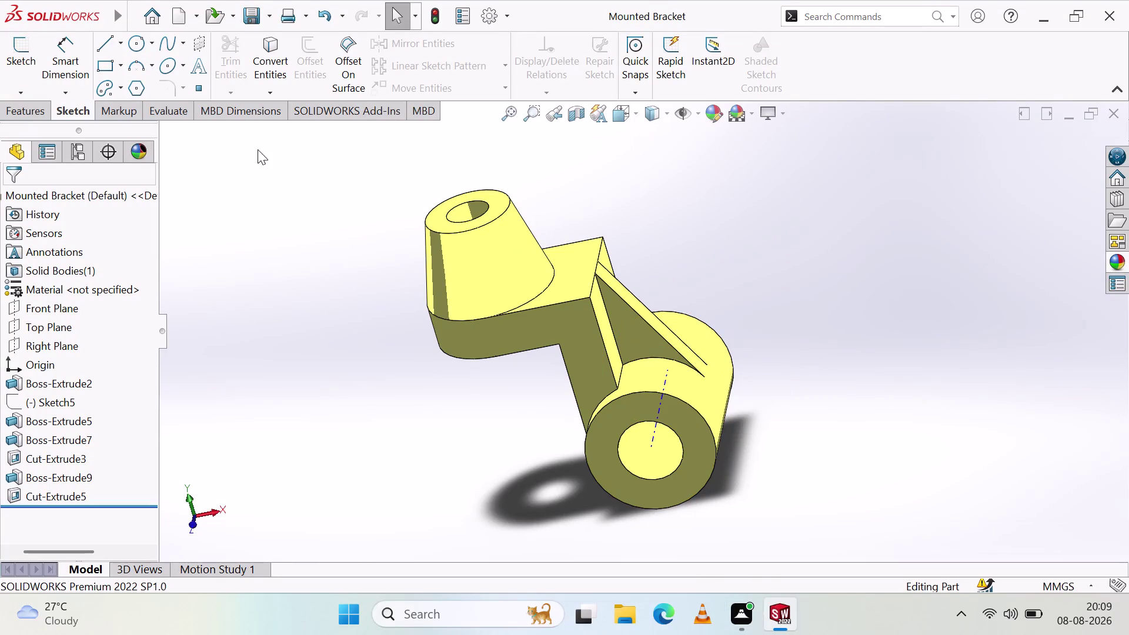
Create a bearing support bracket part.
Create a new blank part and orient the view to Front.
click(157, 9)
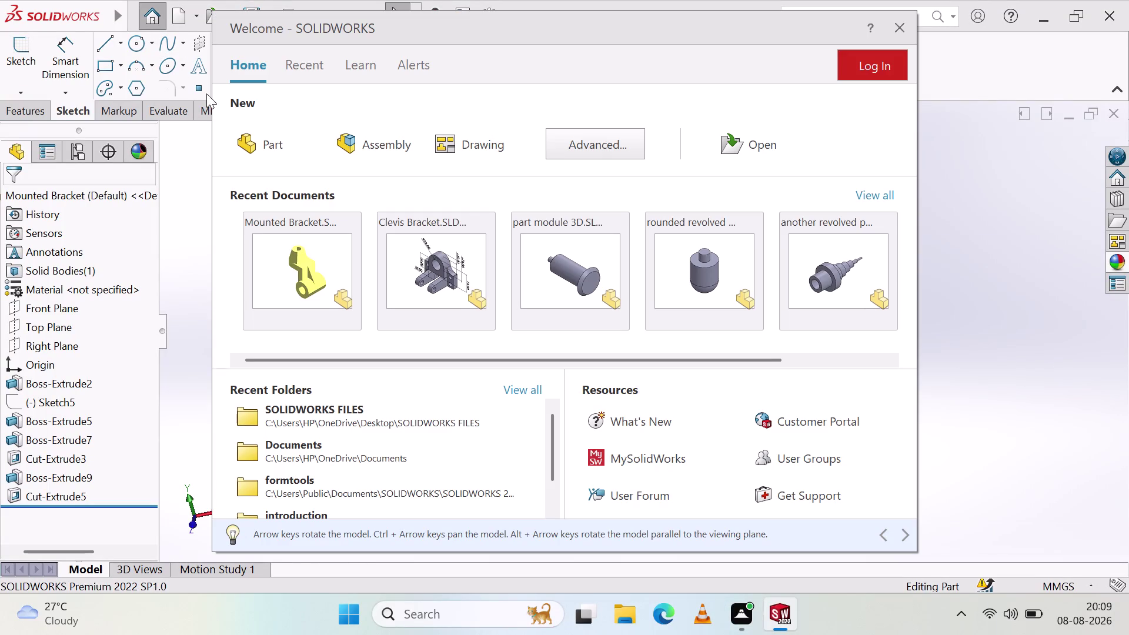
click(252, 146)
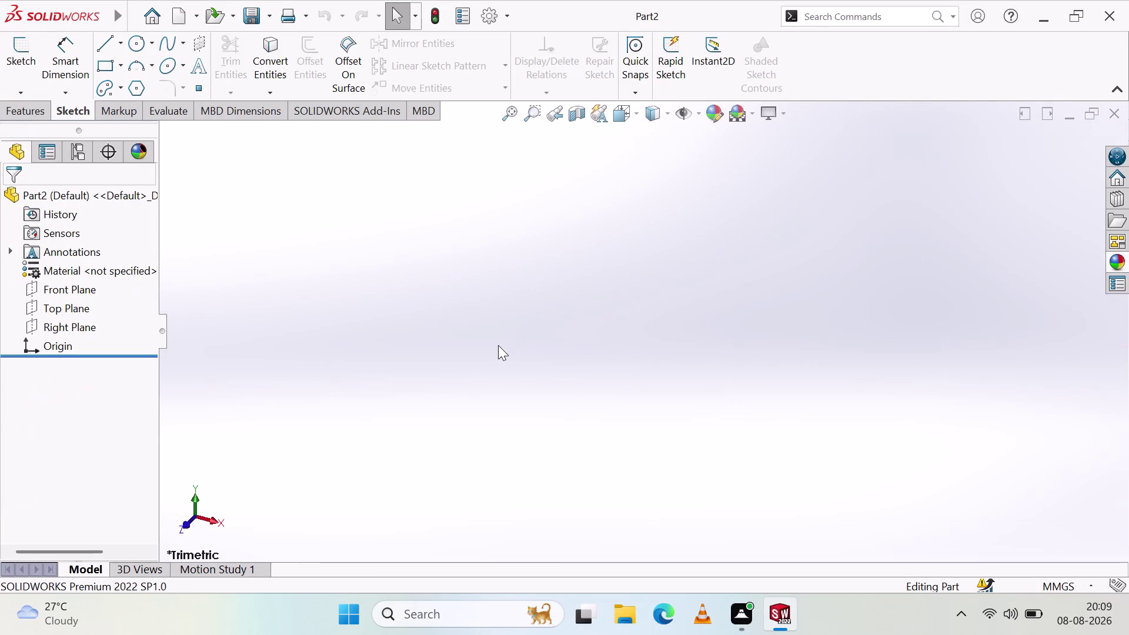
click(218, 521)
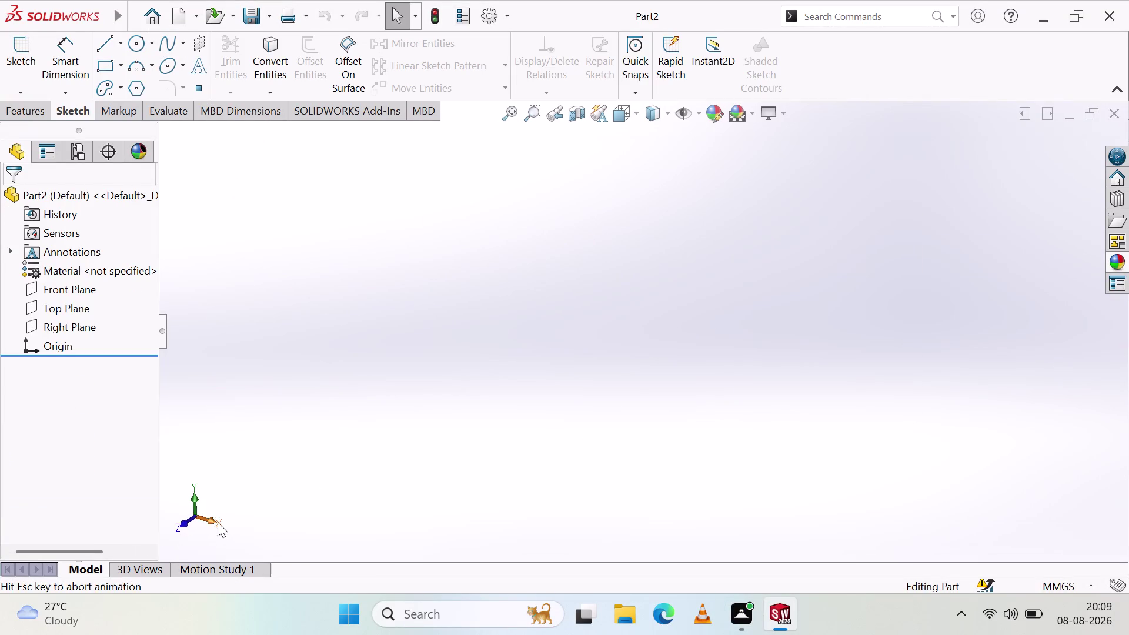
click(175, 513)
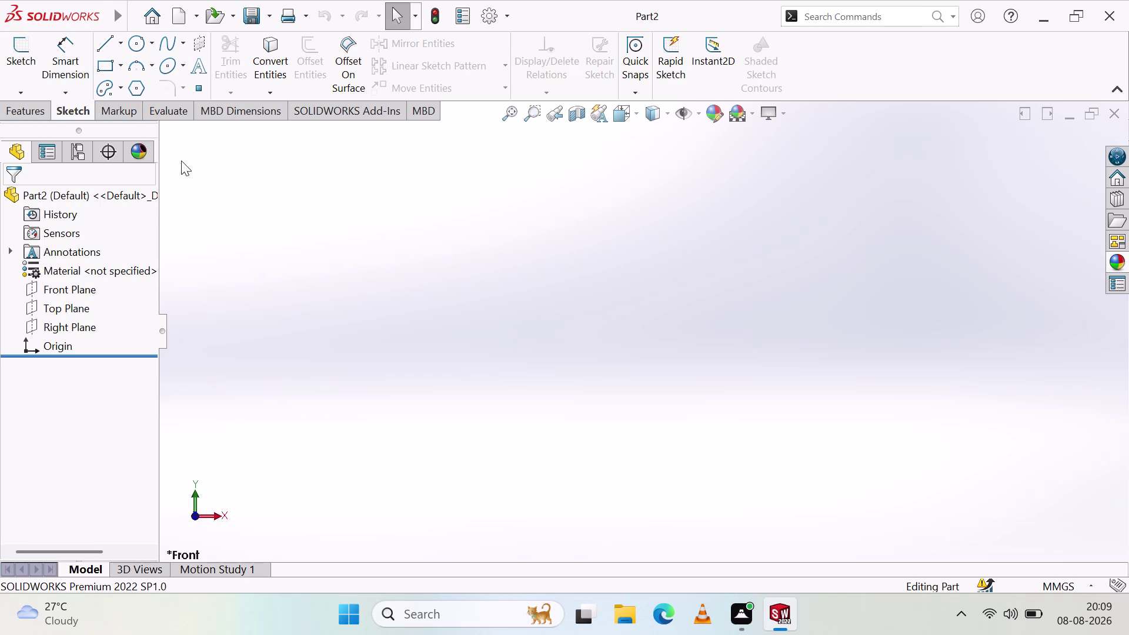
Select the Front Plane and start a sketch on it.
click(80, 288)
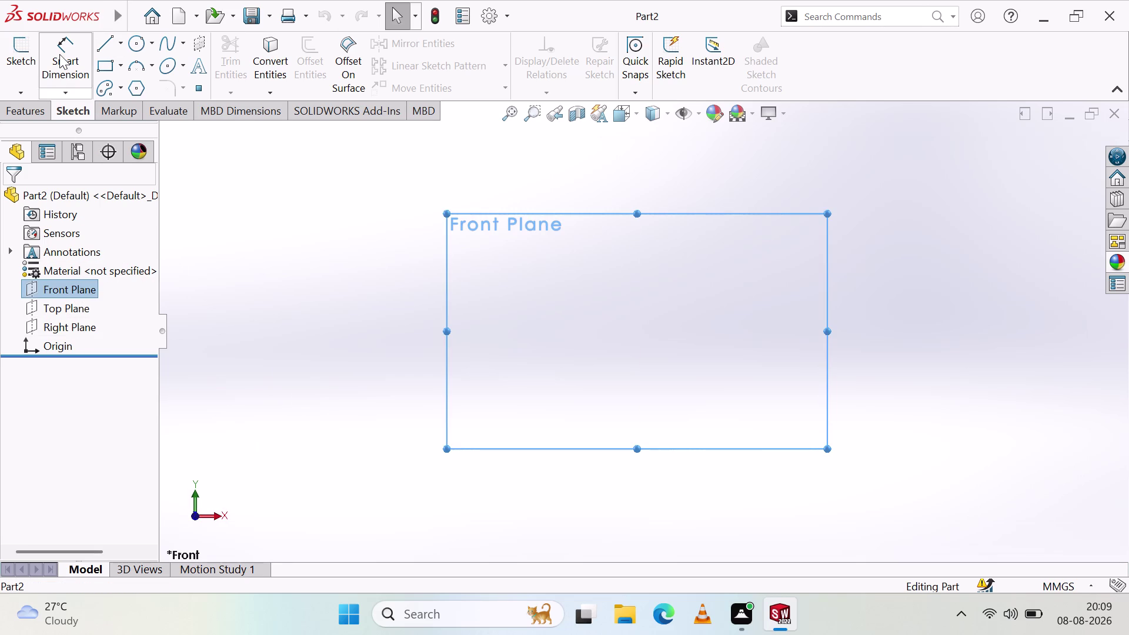
click(376, 282)
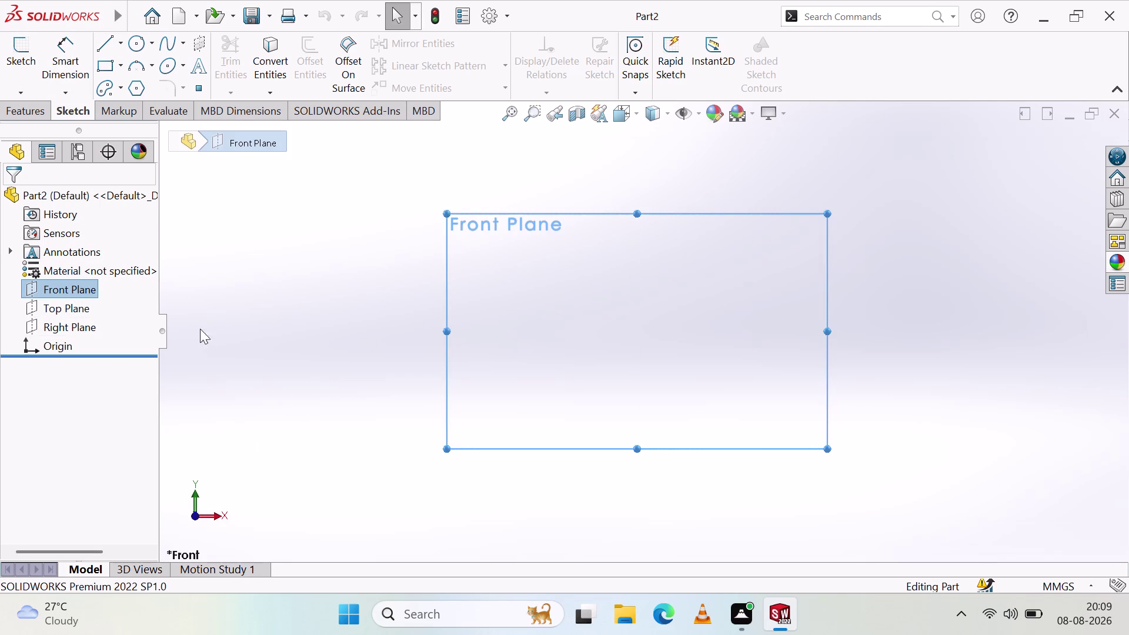
click(59, 284)
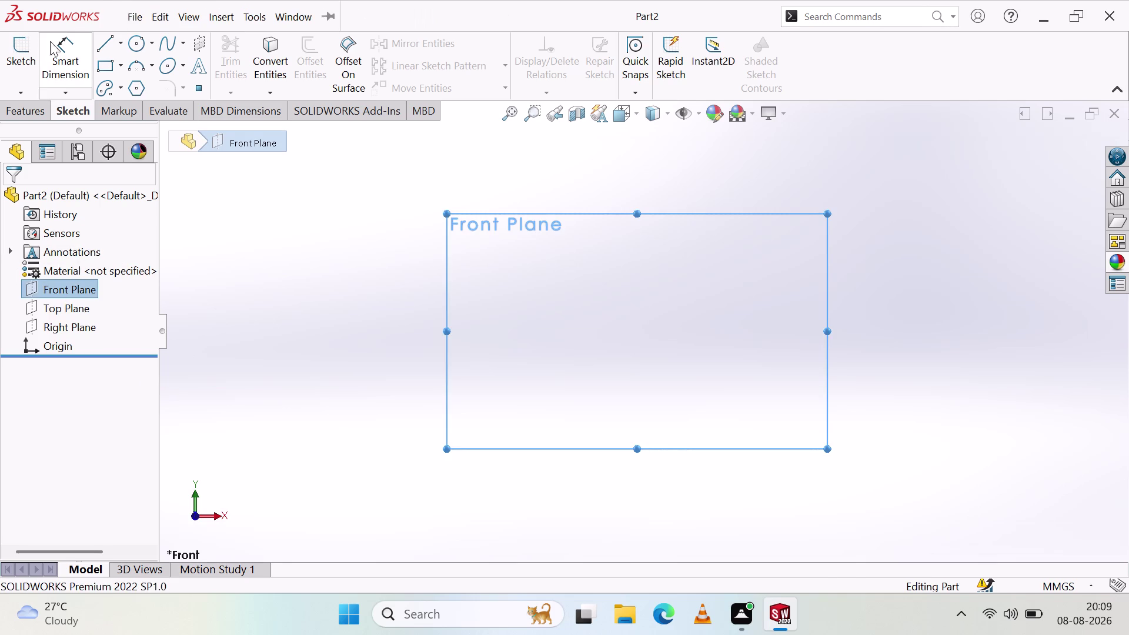
click(26, 57)
Draw a vertical construction centerline through the origin.
drag(122, 40, 131, 56)
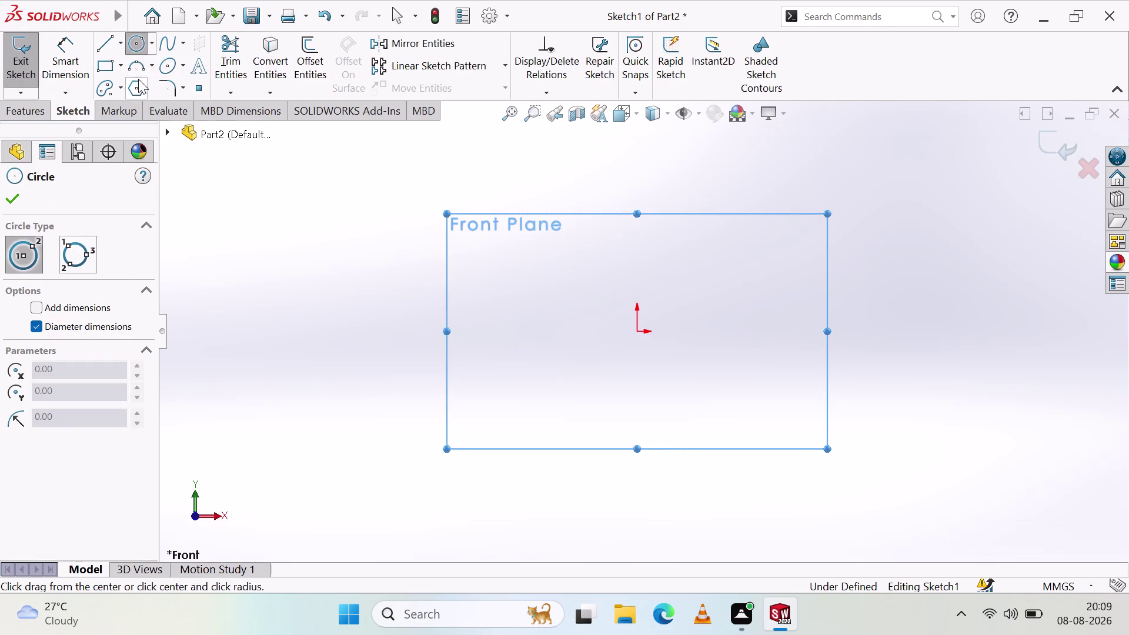
click(121, 47)
click(140, 88)
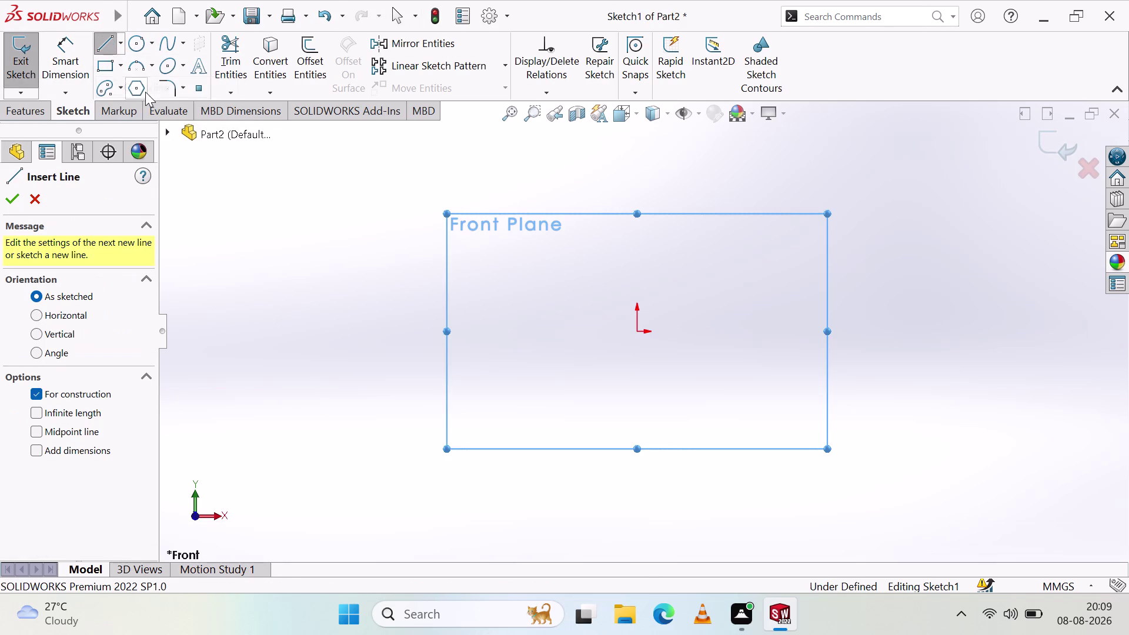
click(637, 128)
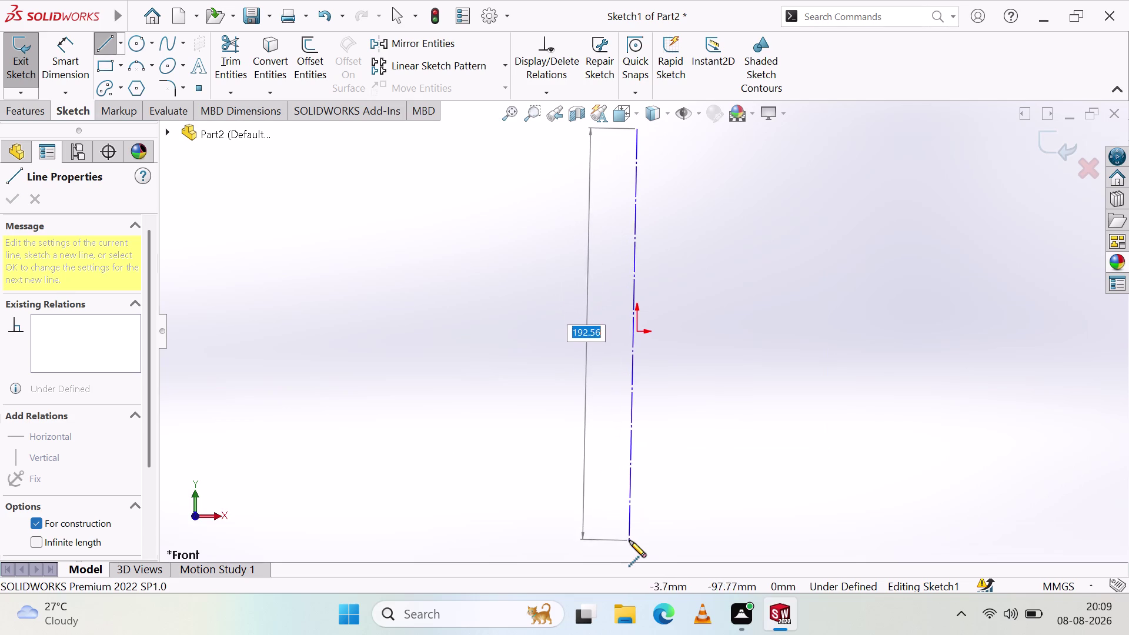
click(636, 544)
key(Escape)
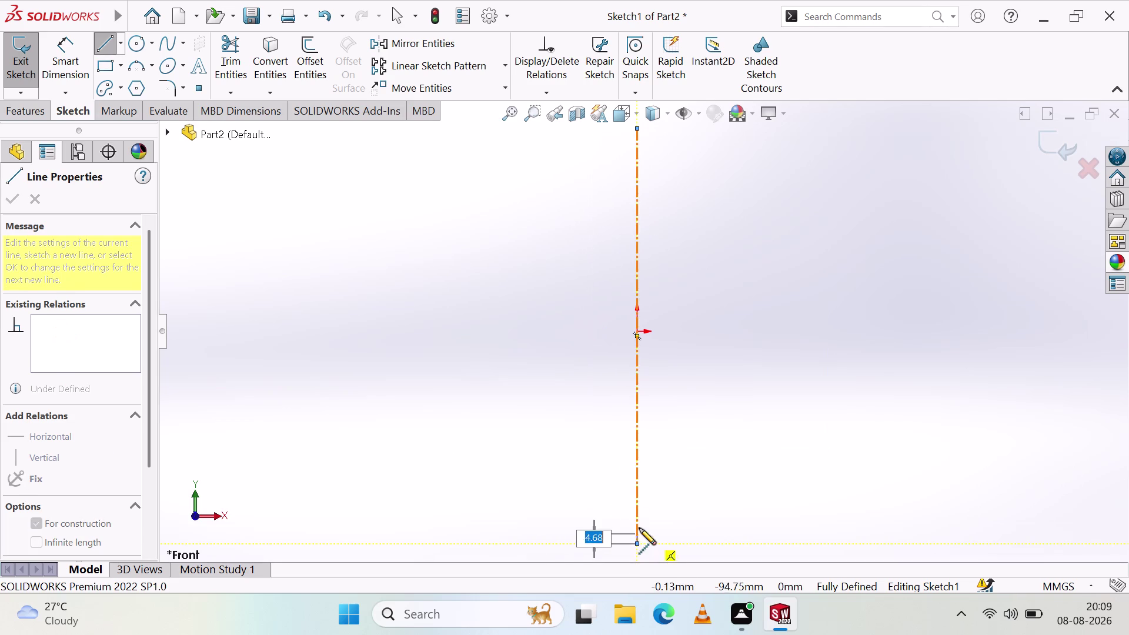
key(Escape)
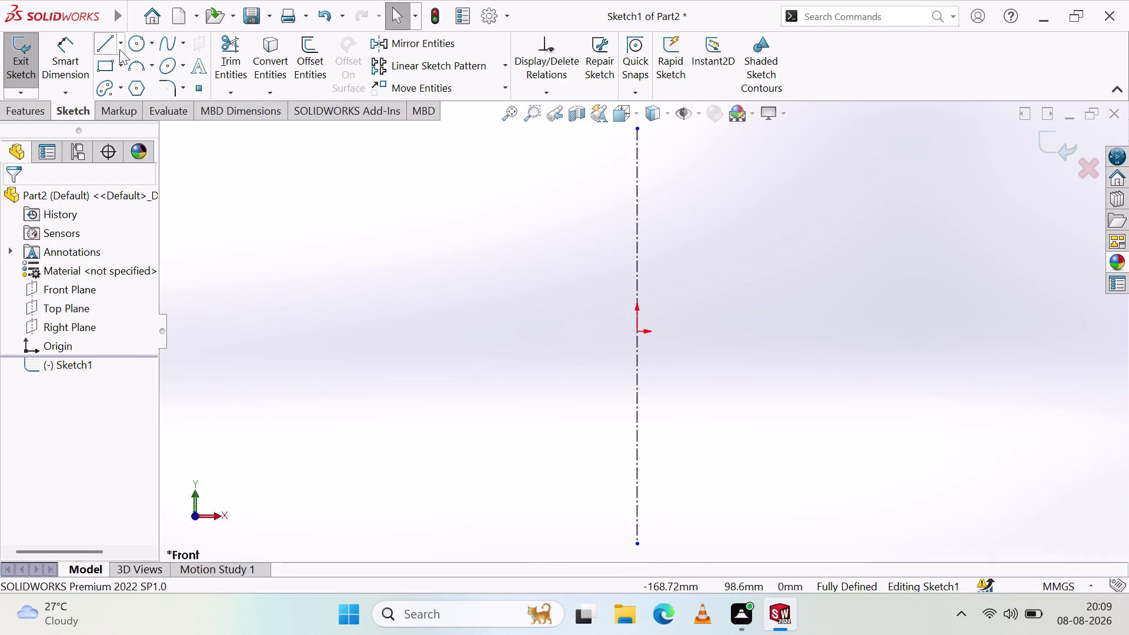
Draw a horizontal construction centerline through the origin.
click(120, 49)
click(136, 87)
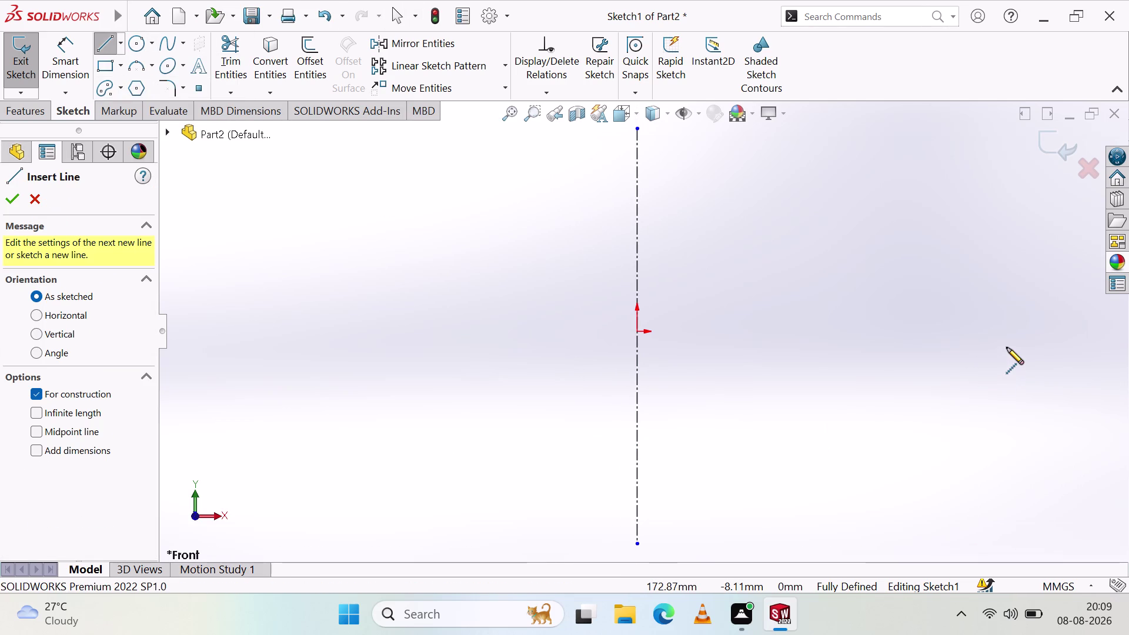
click(1012, 330)
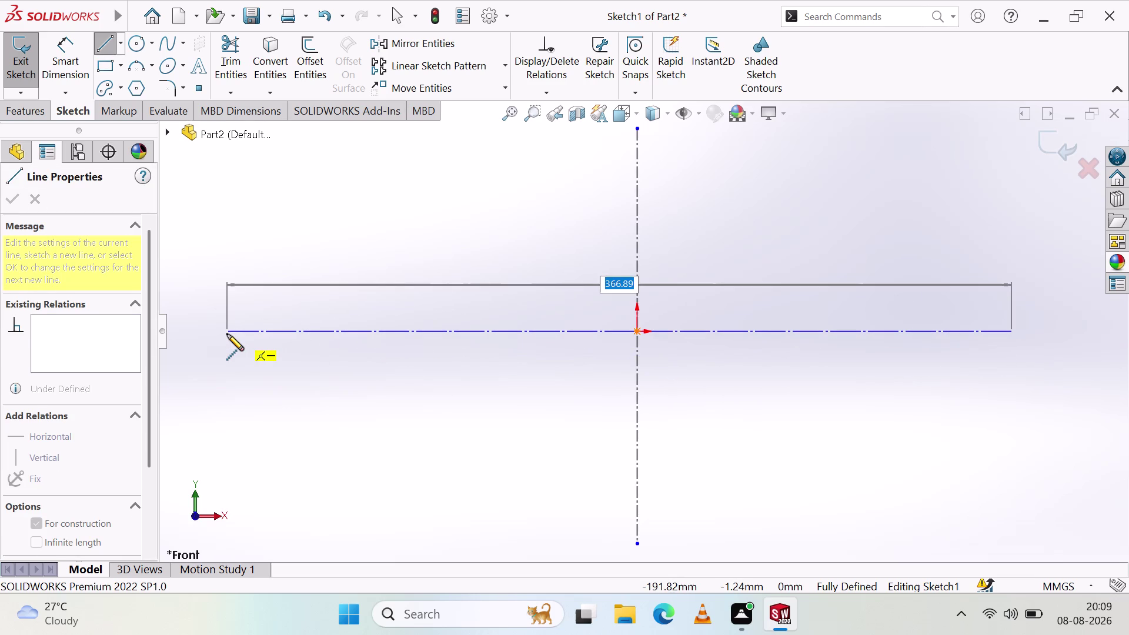
click(227, 334)
key(Escape)
key(Escape)
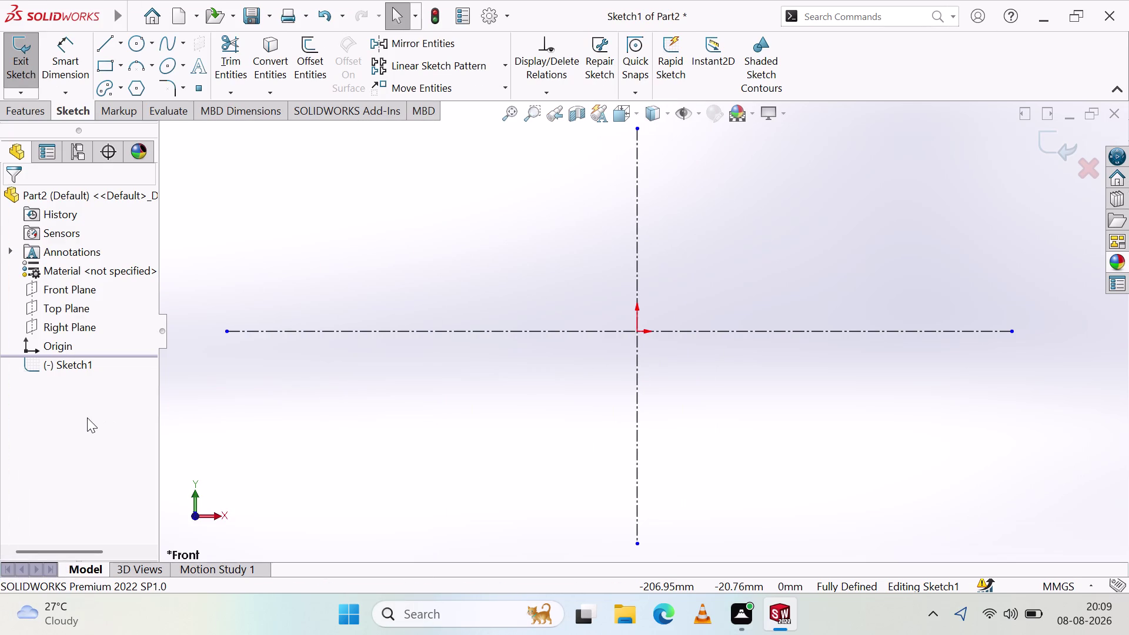
Zoom in and out to inspect the crossing centerlines.
scroll(up, 3)
scroll(up, 3)
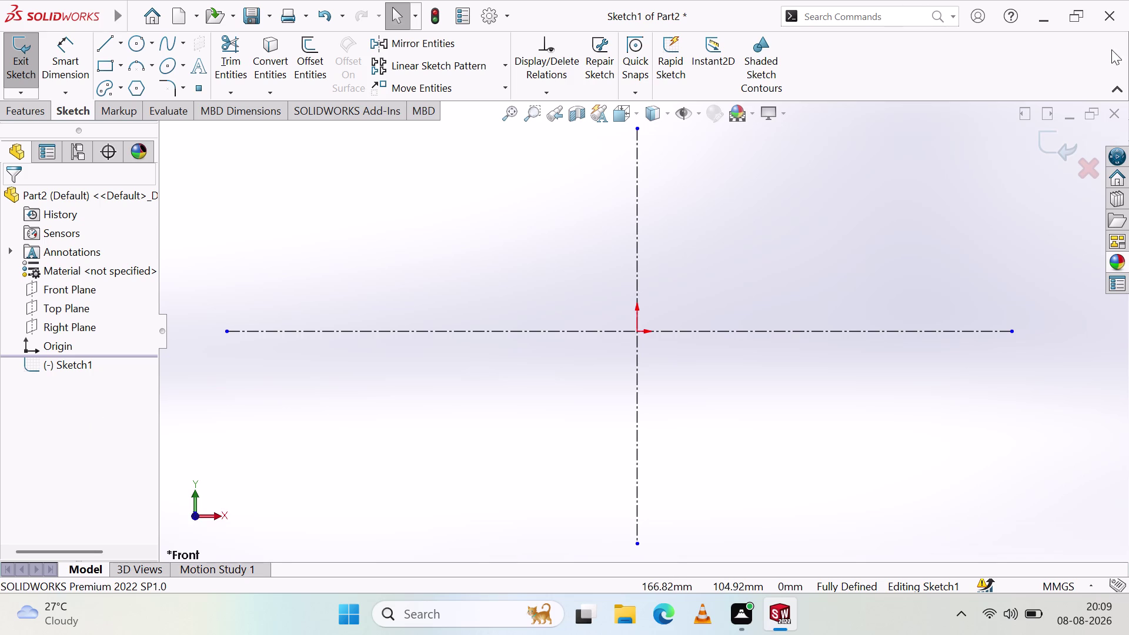
scroll(down, 3)
scroll(up, 3)
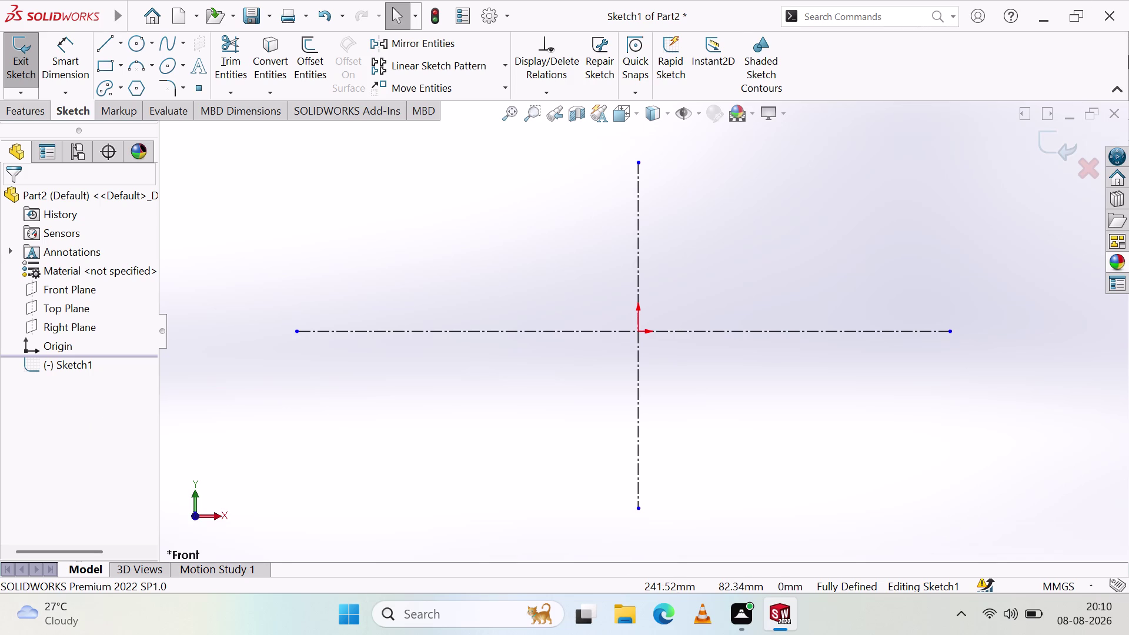
scroll(down, 3)
scroll(up, 3)
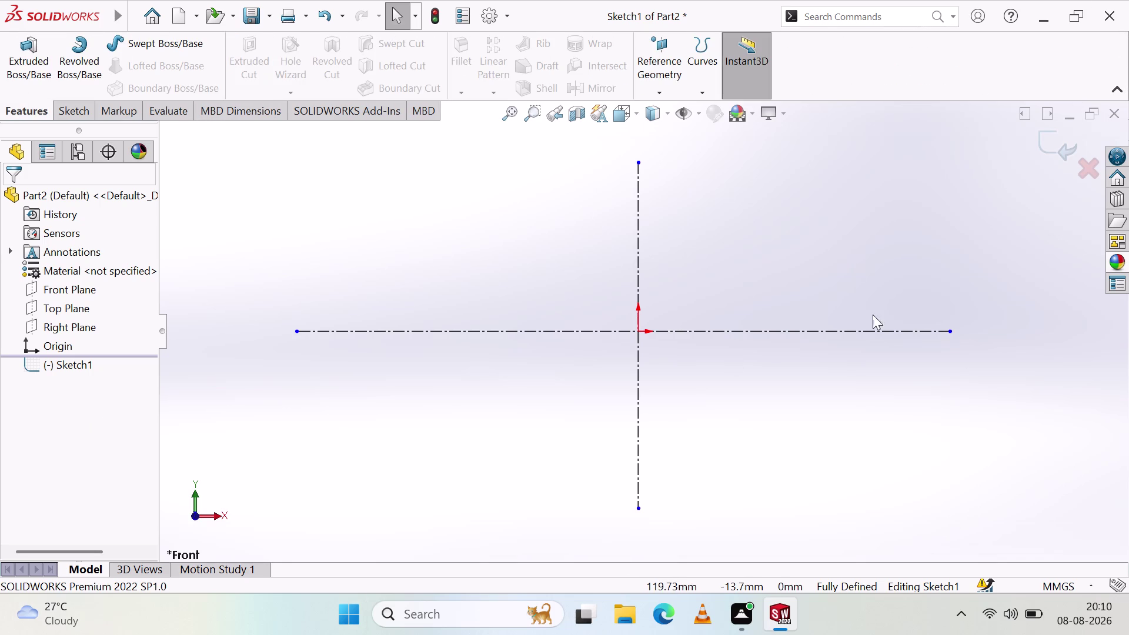
scroll(down, 3)
scroll(up, 3)
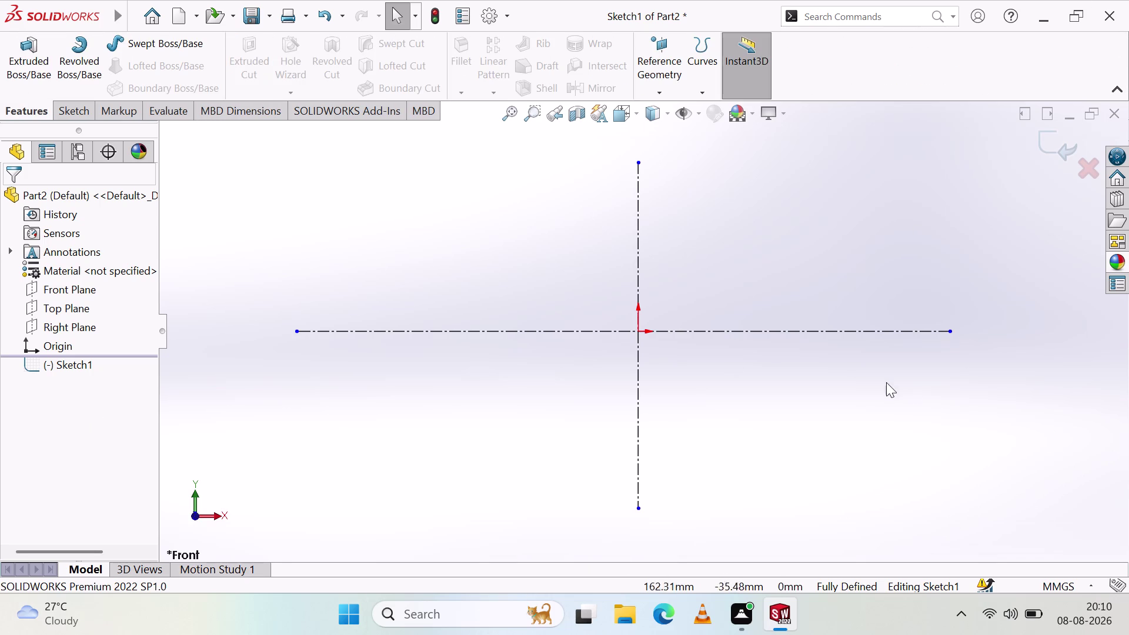
scroll(up, 3)
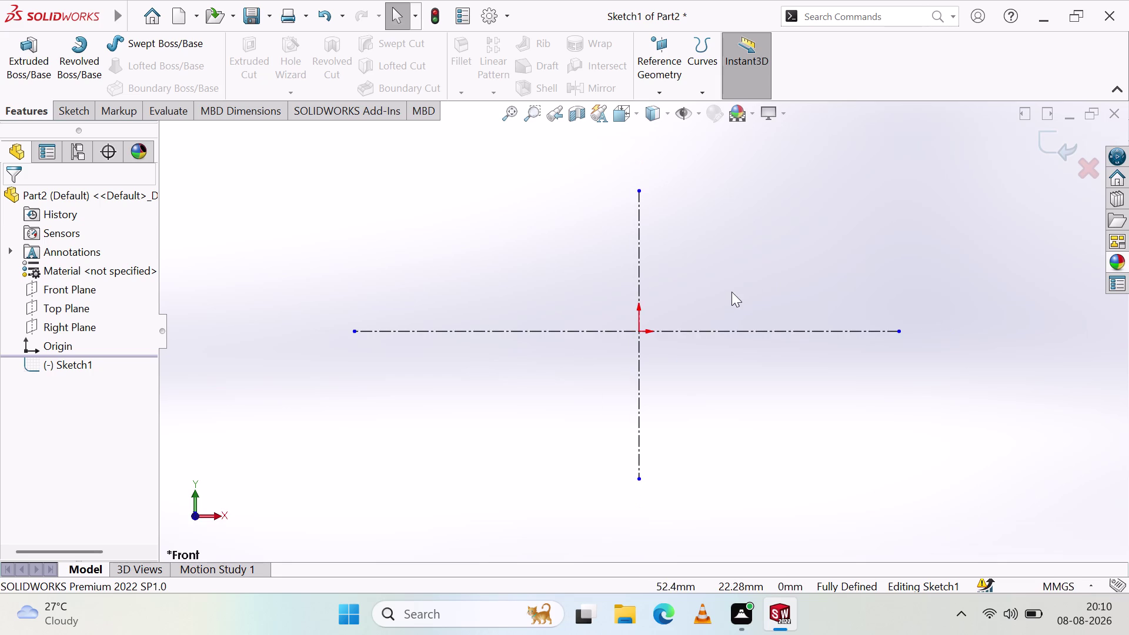
scroll(down, 3)
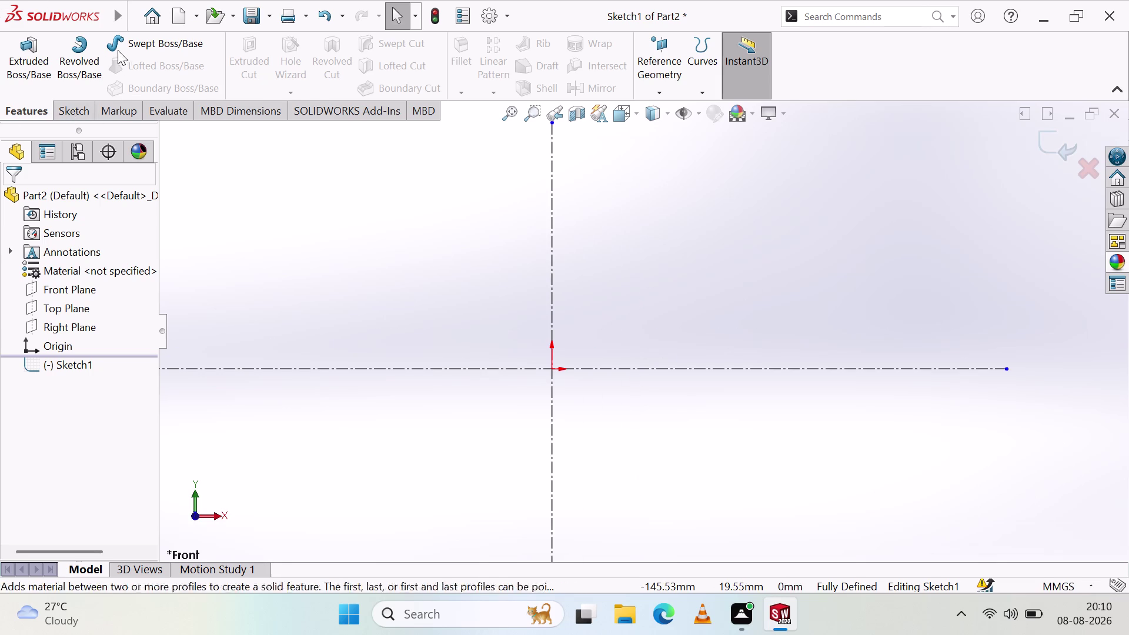
click(77, 110)
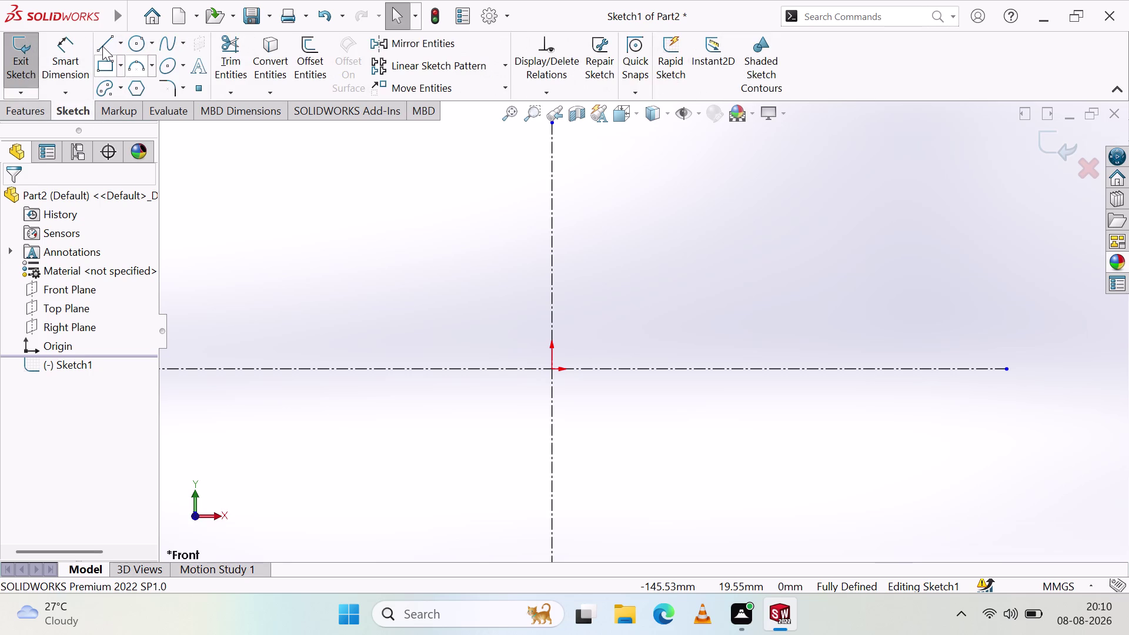
Sketch a base line below the origin, cap it with an arc through the origin, start Boss-Extrude.
click(102, 46)
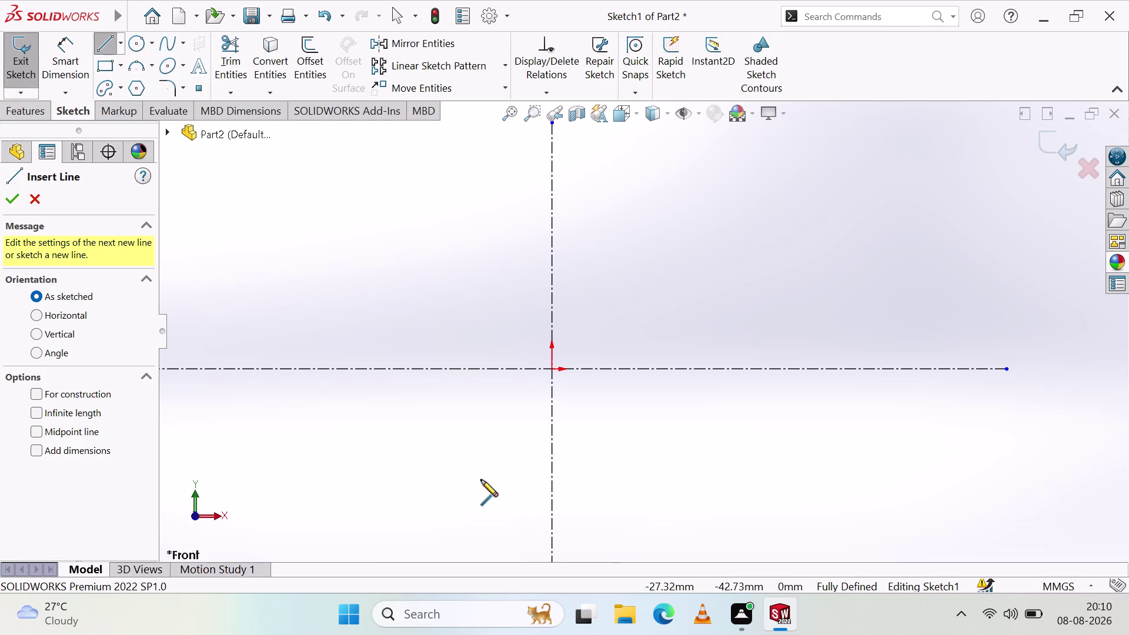
click(465, 467)
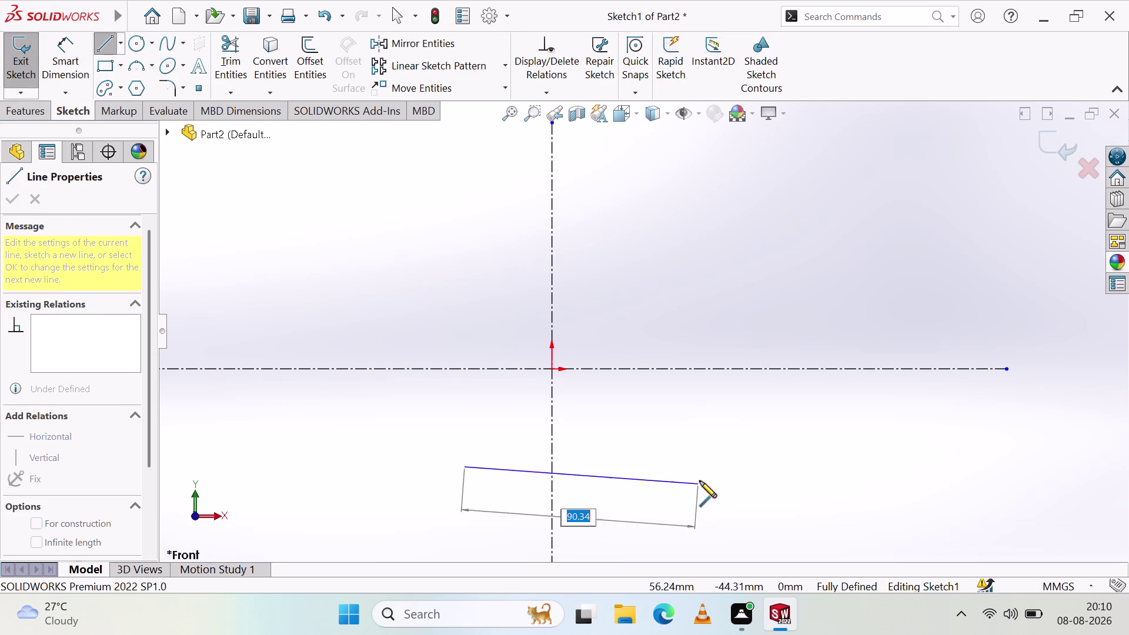
click(672, 472)
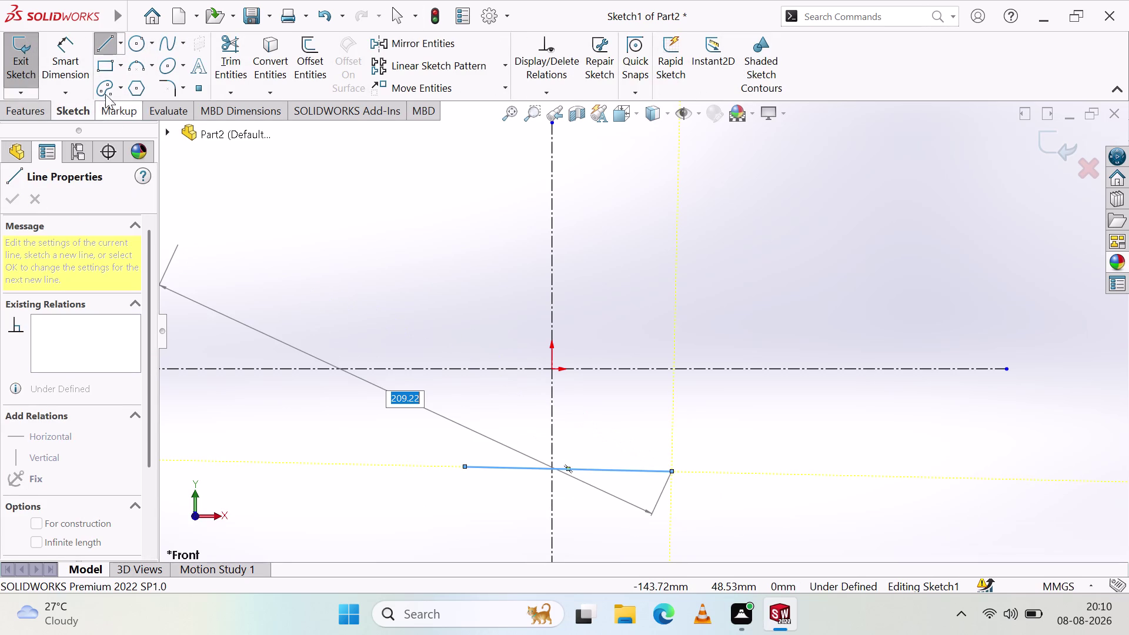
click(136, 68)
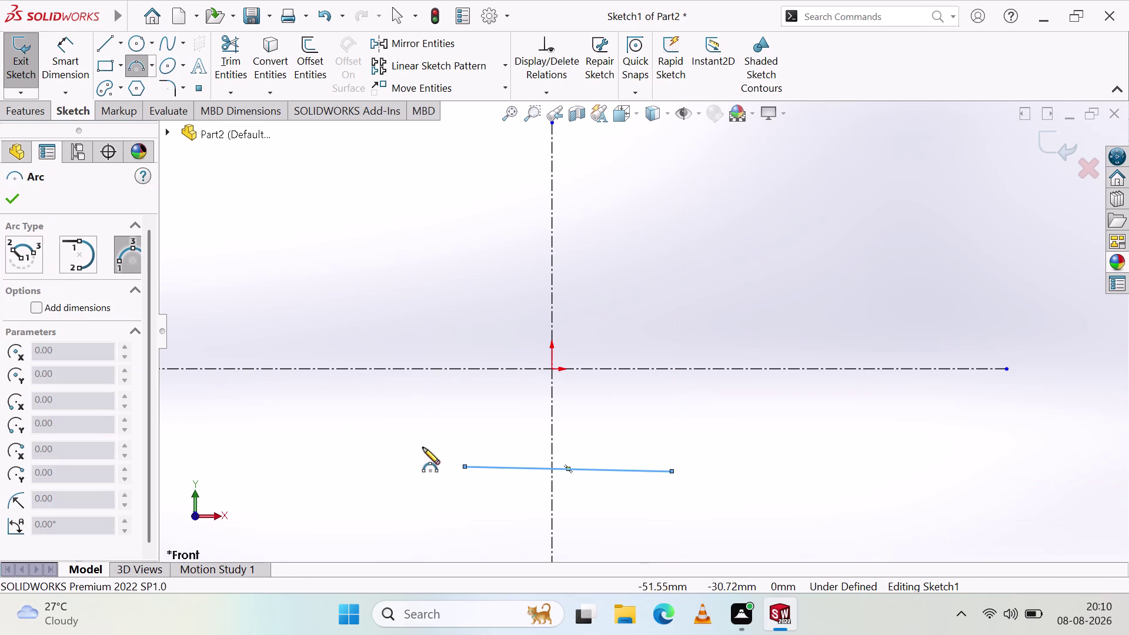
click(466, 464)
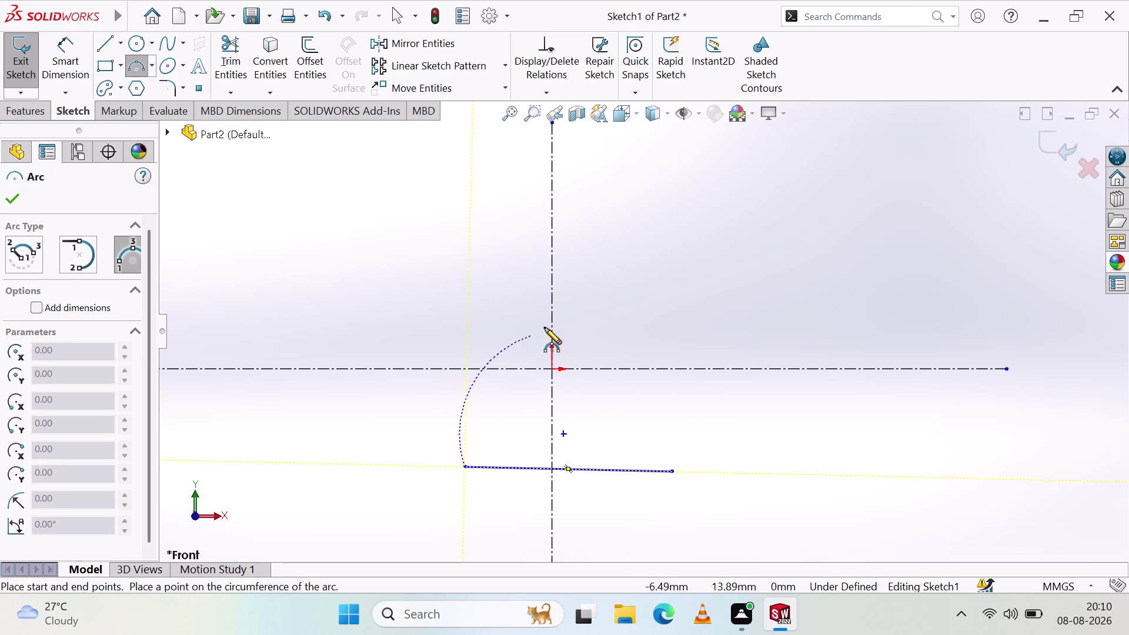
click(676, 471)
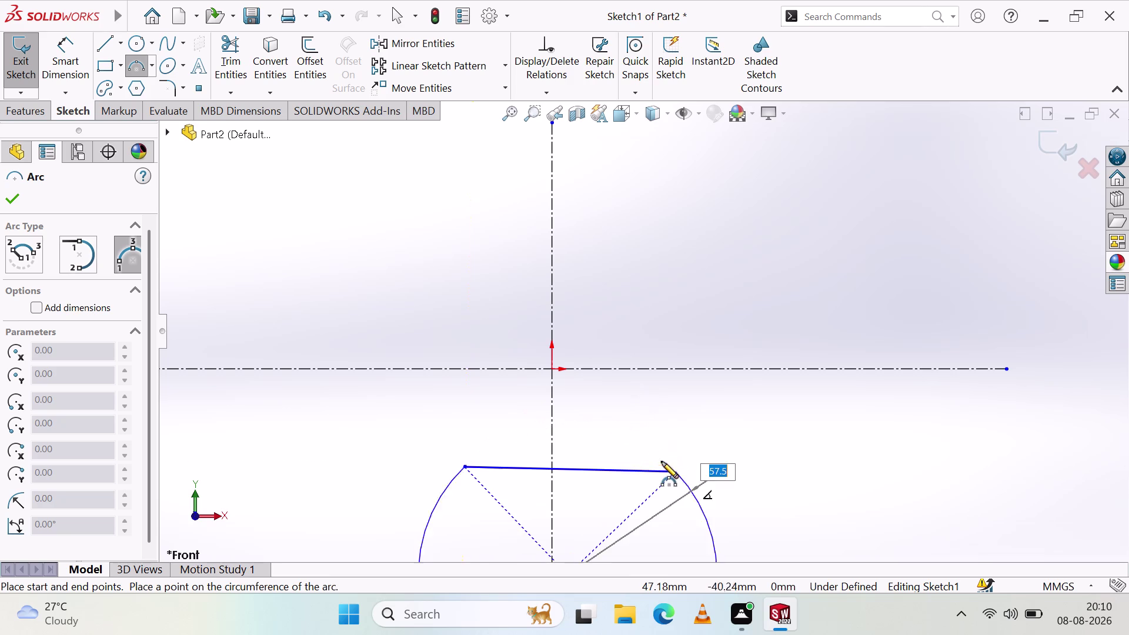
click(549, 364)
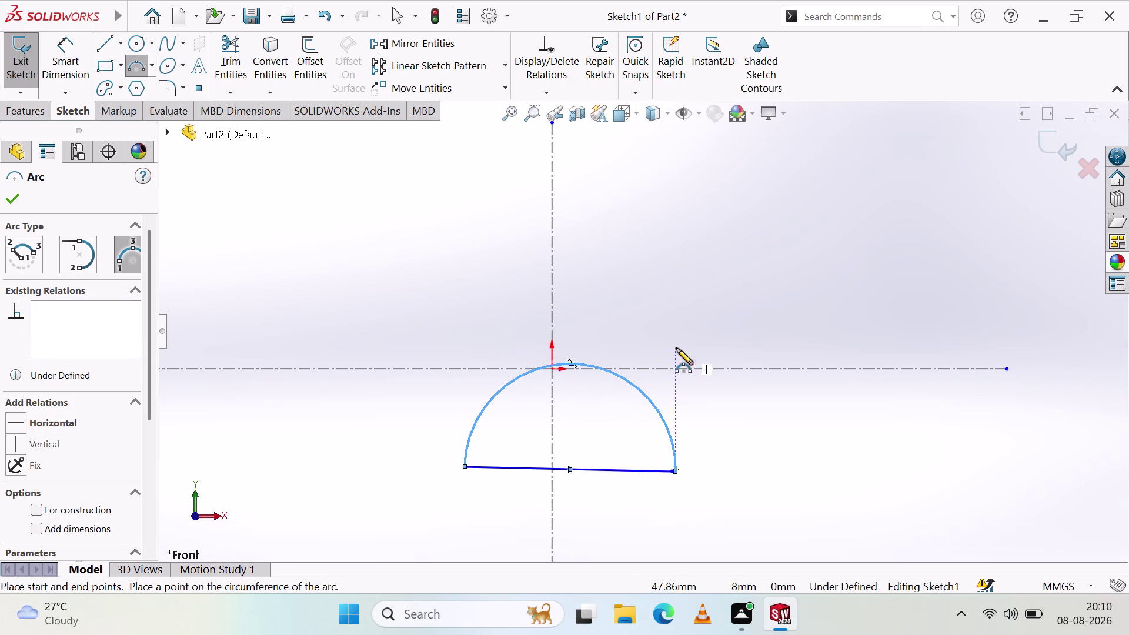
click(36, 116)
click(23, 67)
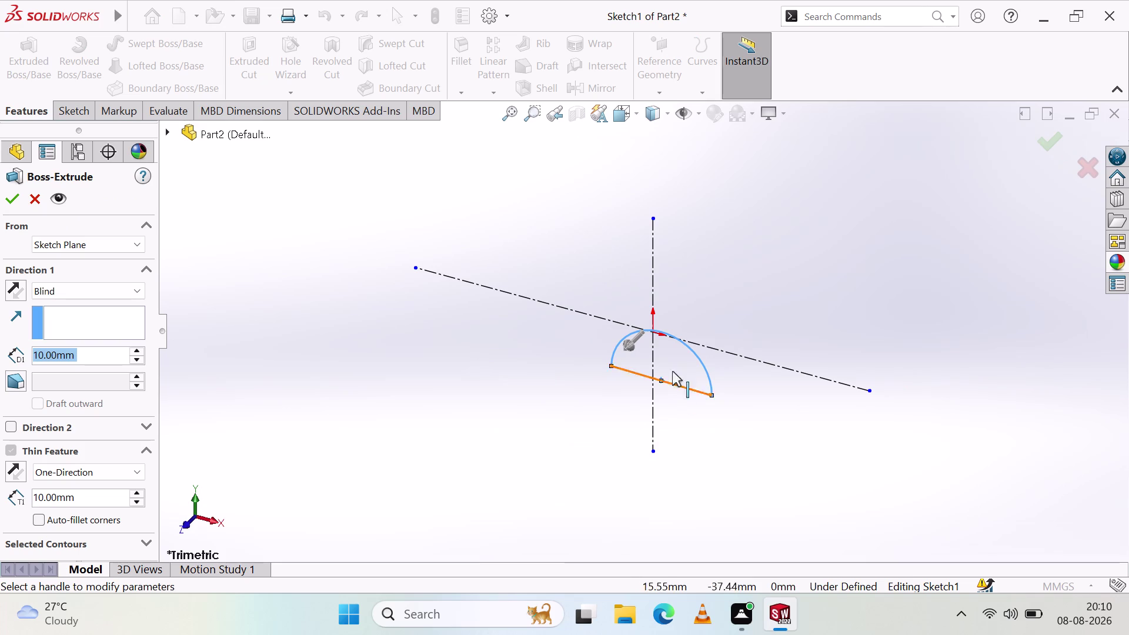
Keep the Boss-Extrude start condition at Sketch Plane.
click(698, 356)
click(704, 366)
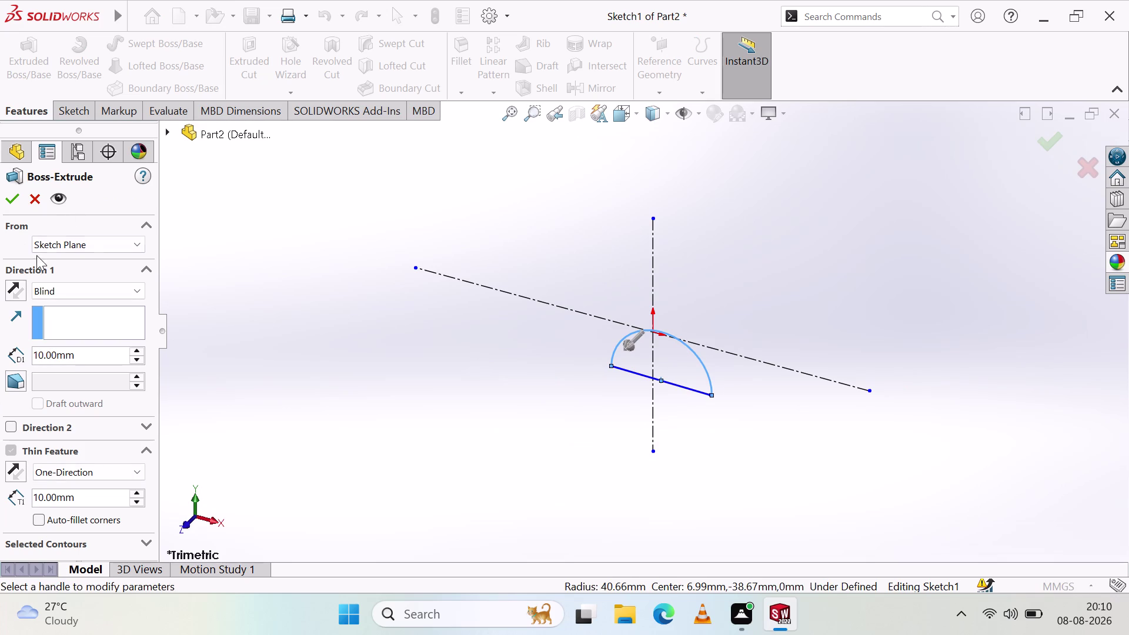
click(89, 251)
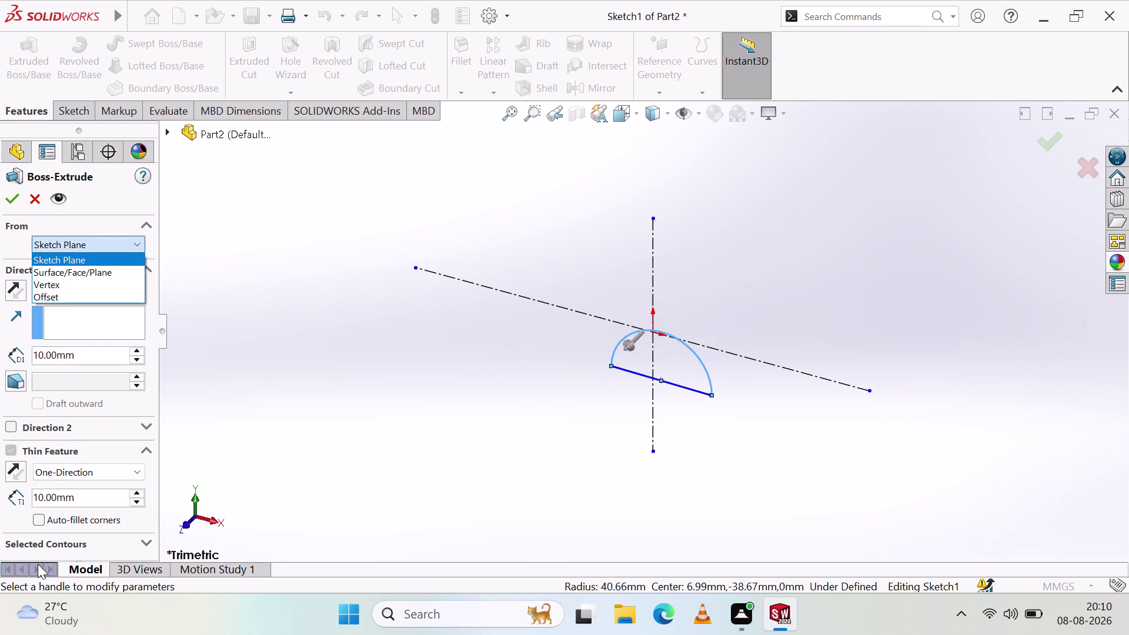
click(91, 314)
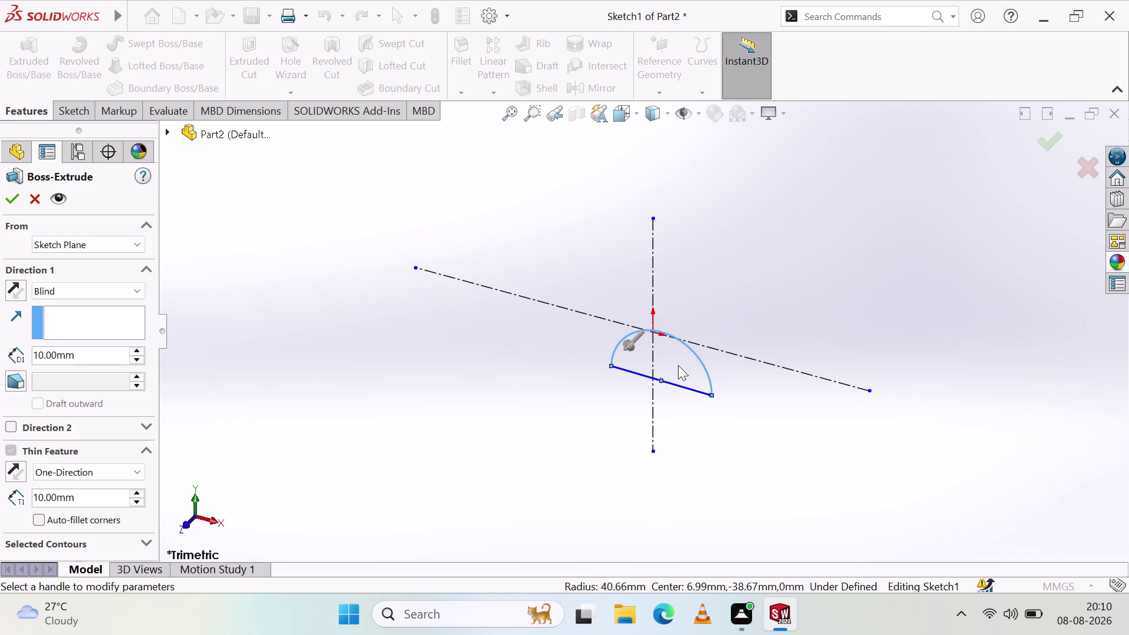
Cancel the extrusion and select the arc and base line in Sketch1.
click(654, 362)
click(672, 356)
click(703, 361)
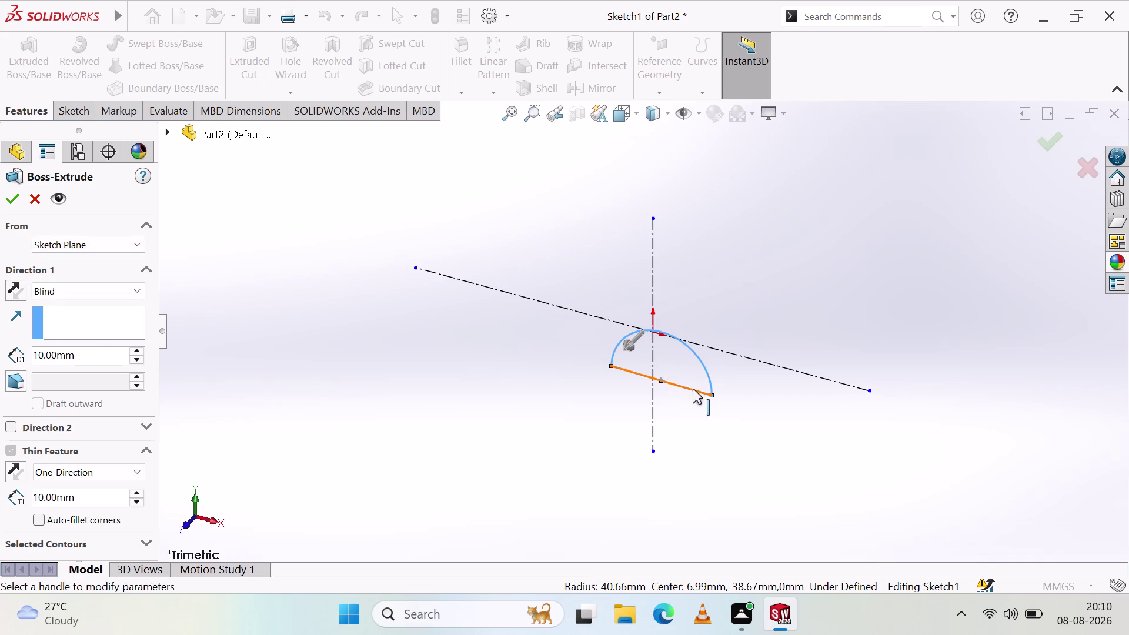
click(693, 387)
click(30, 199)
right_click(765, 417)
click(547, 413)
drag(610, 258, 741, 469)
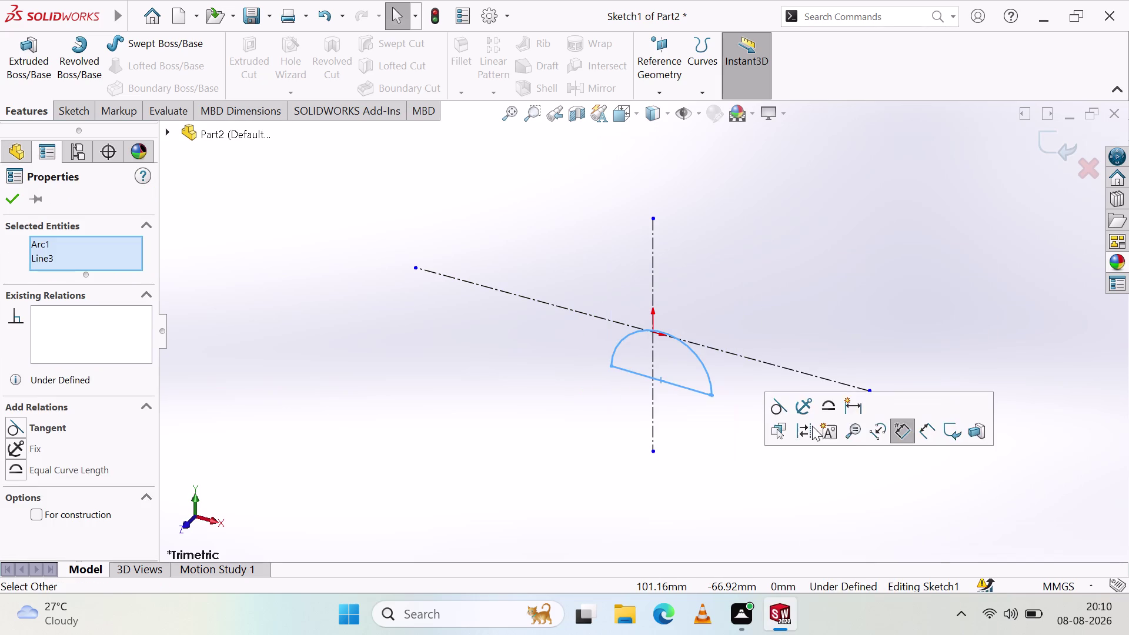
Delete the arc and base line, then exit Sketch1.
right_click(709, 471)
click(769, 554)
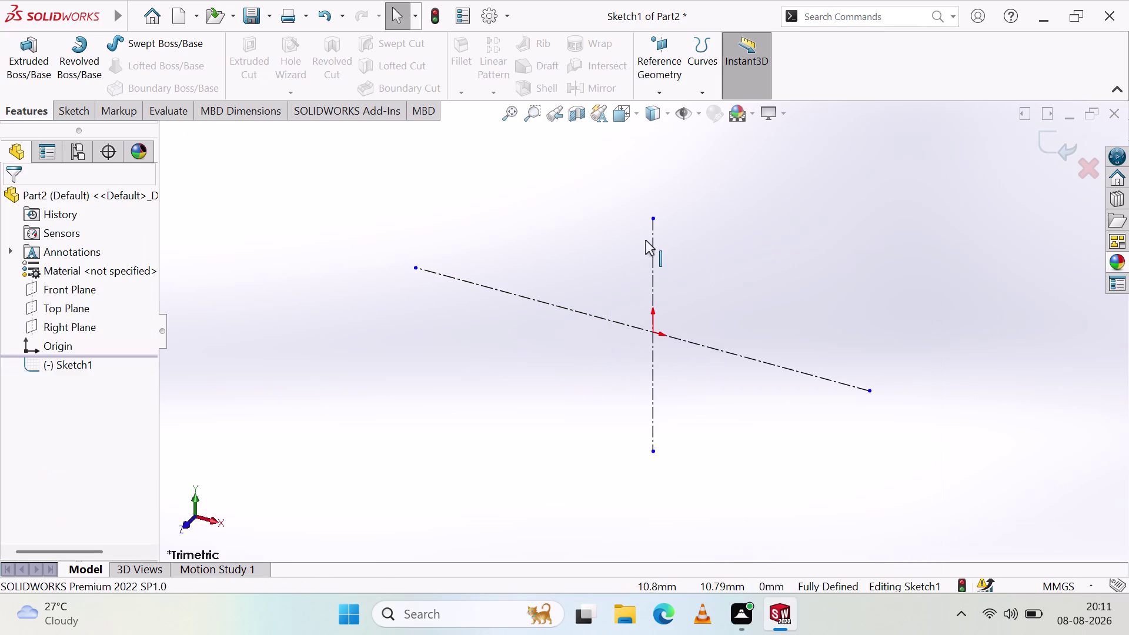
click(54, 282)
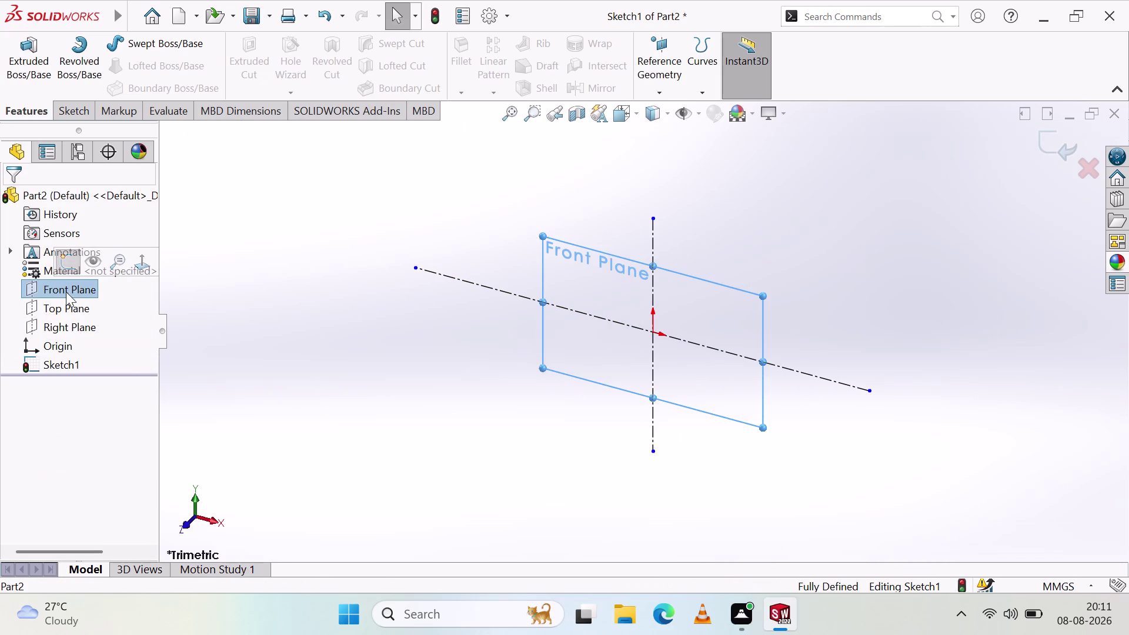
click(68, 262)
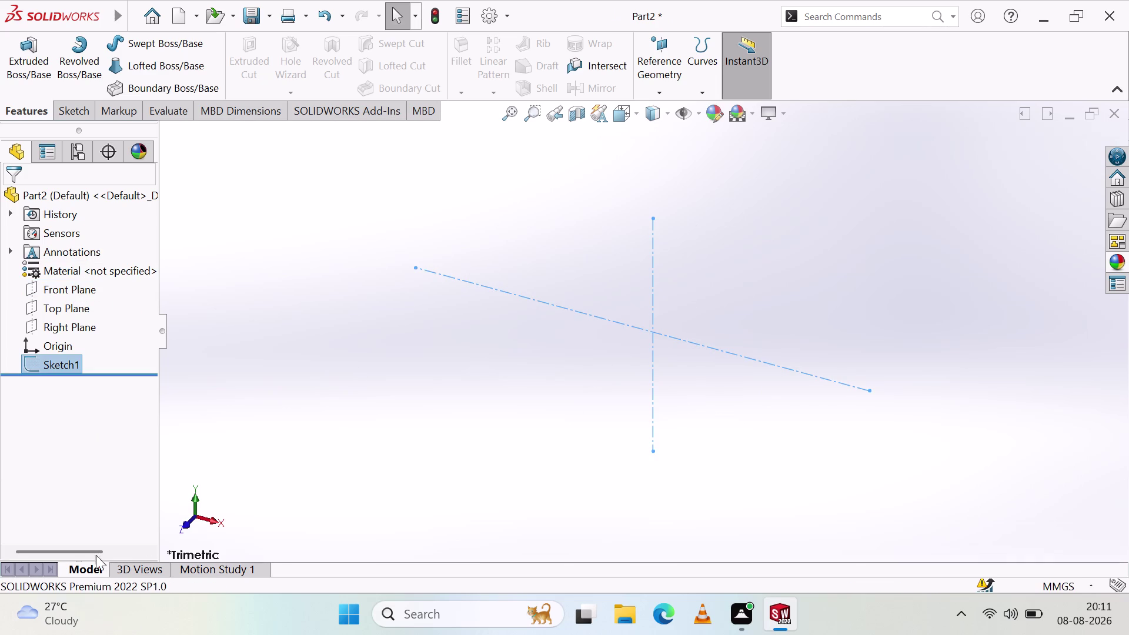
Switch to Right, then Front view, and start a new sketch.
click(213, 522)
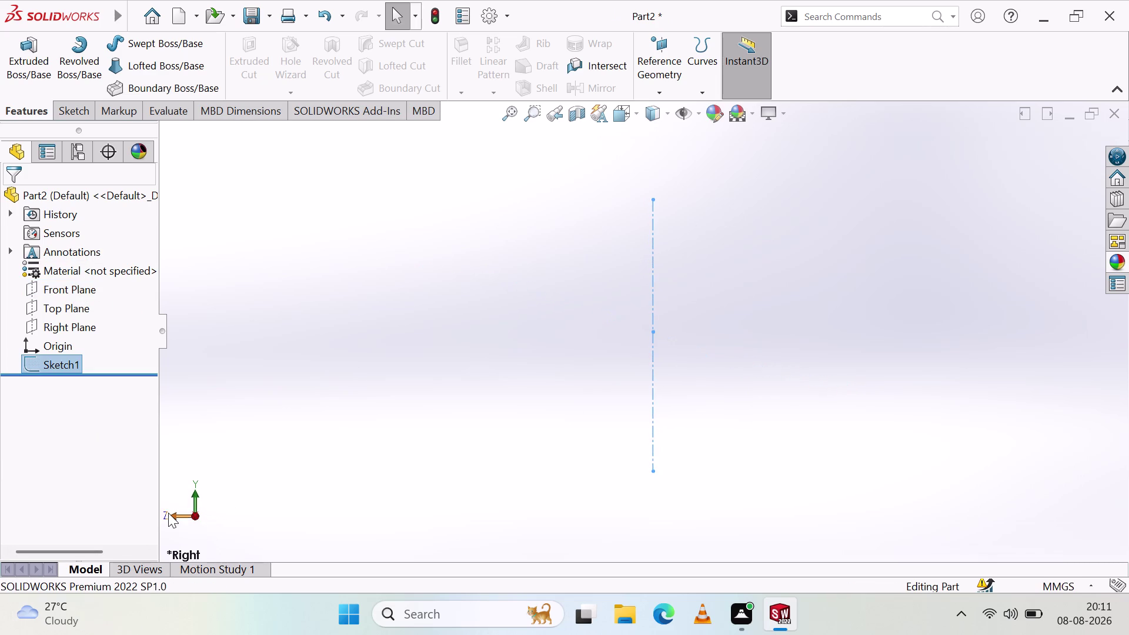
click(168, 511)
click(175, 515)
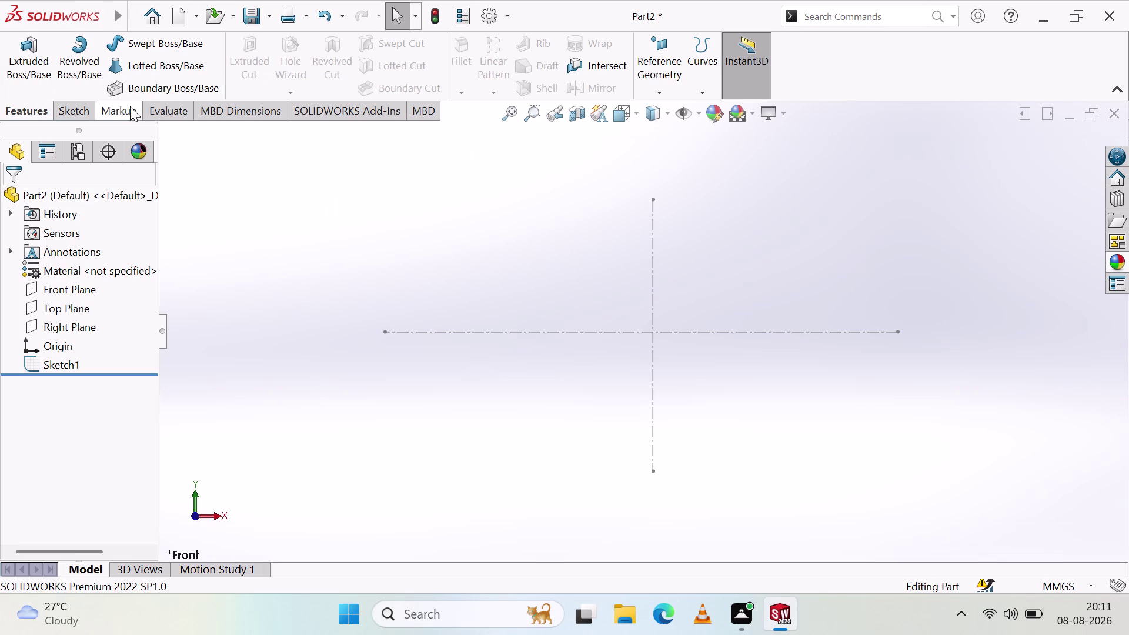
click(76, 111)
click(110, 50)
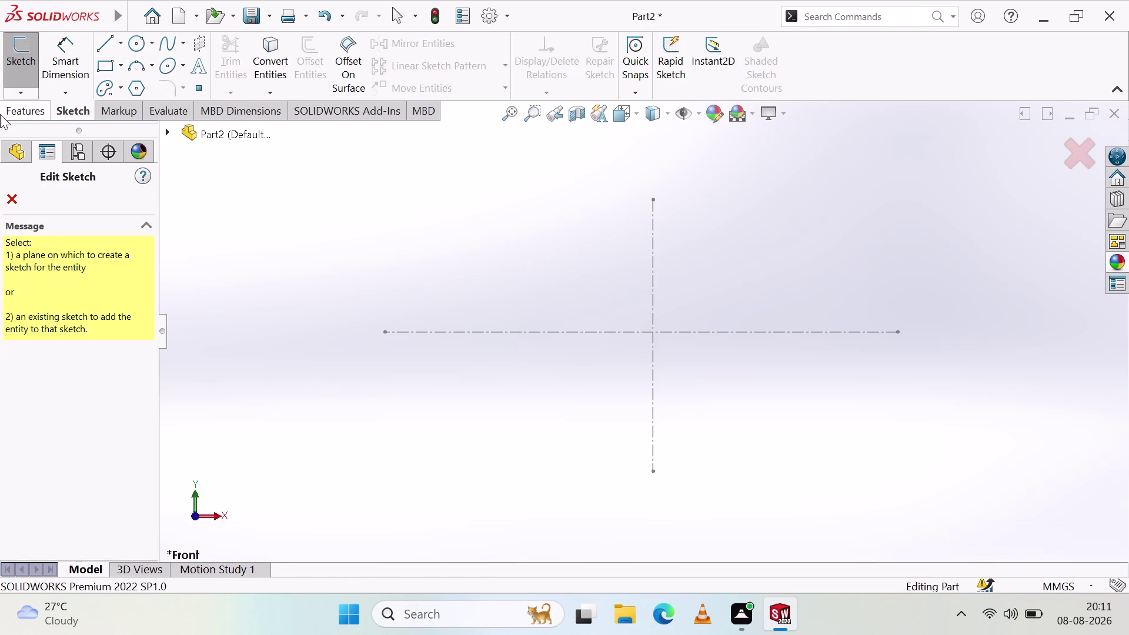
click(17, 106)
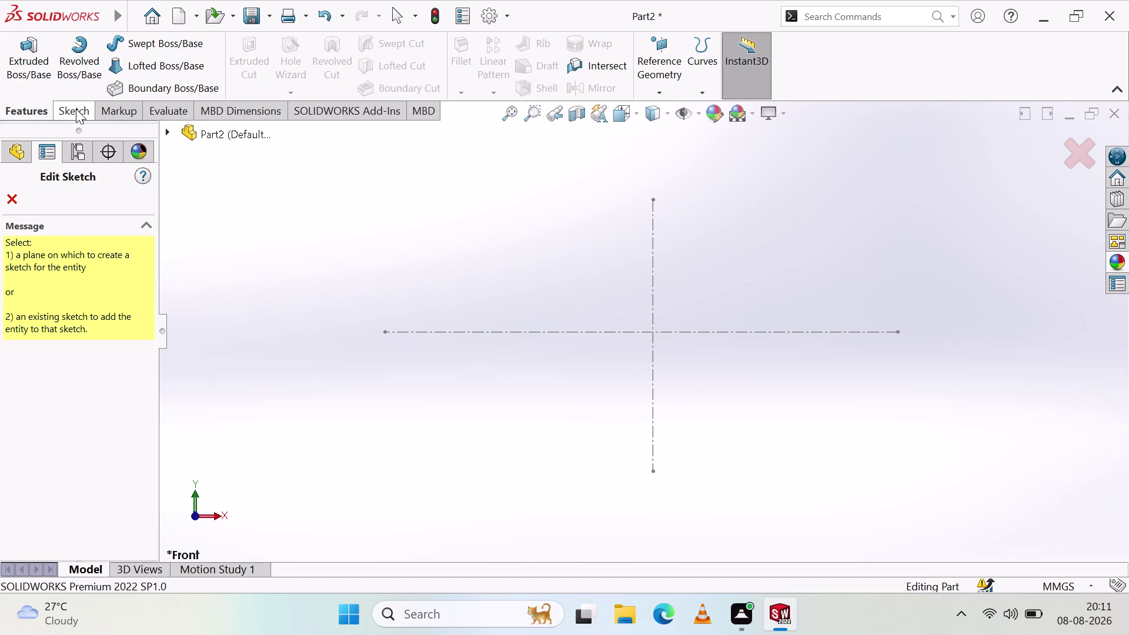
click(79, 110)
Place the new sketch on the Front Plane.
click(24, 108)
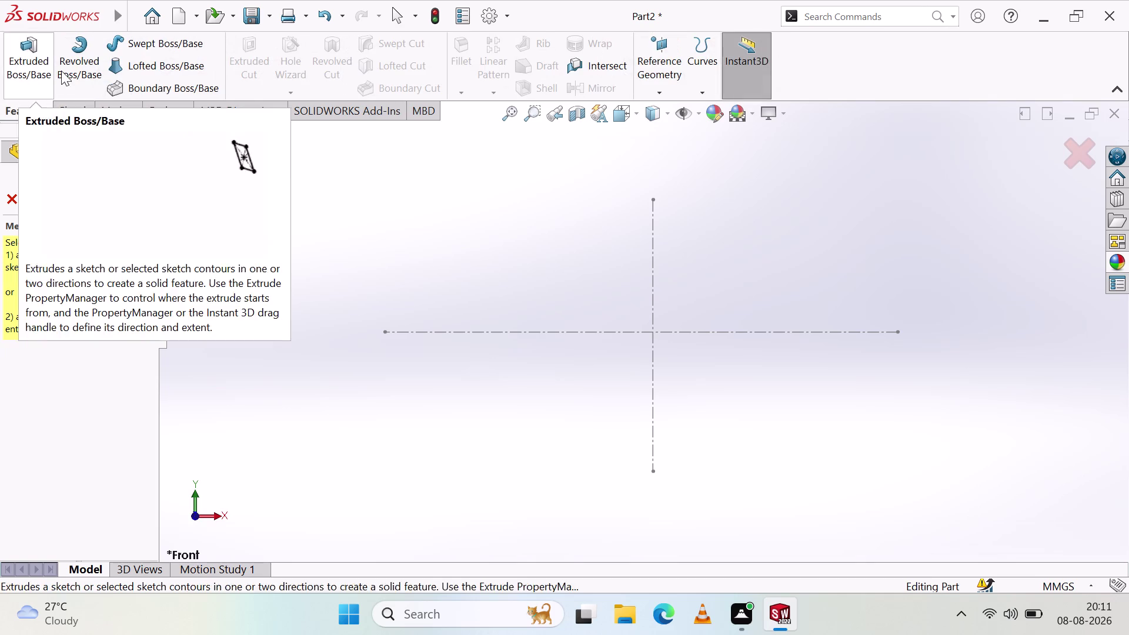
click(41, 113)
click(23, 155)
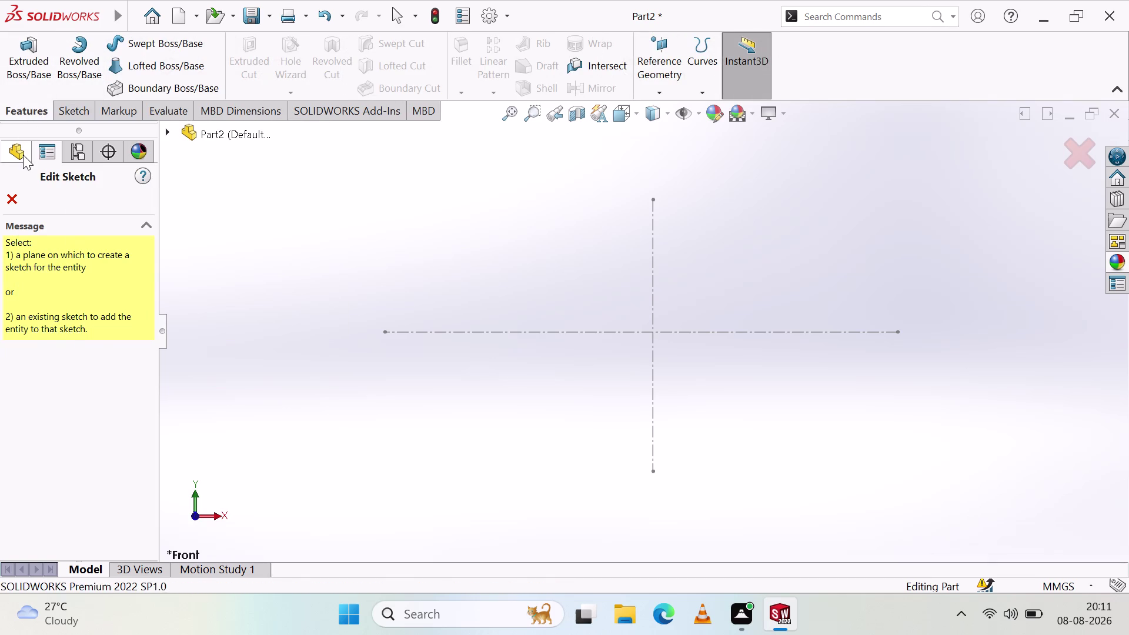
click(54, 292)
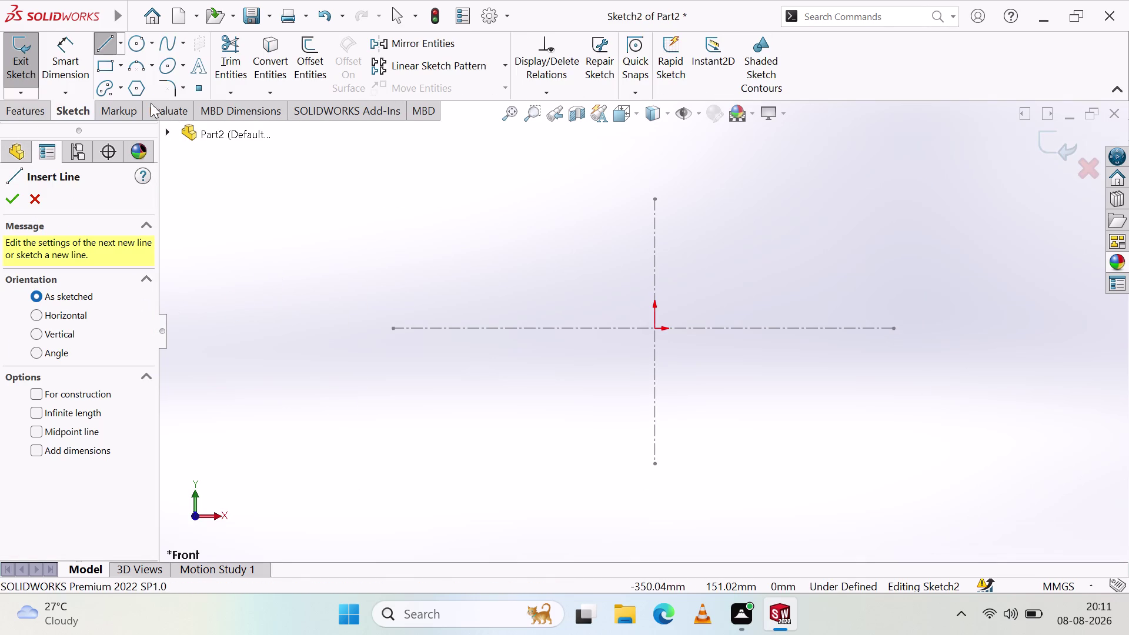
Draw four connected lines forming a trapezoid with a short top and wide bottom.
click(553, 214)
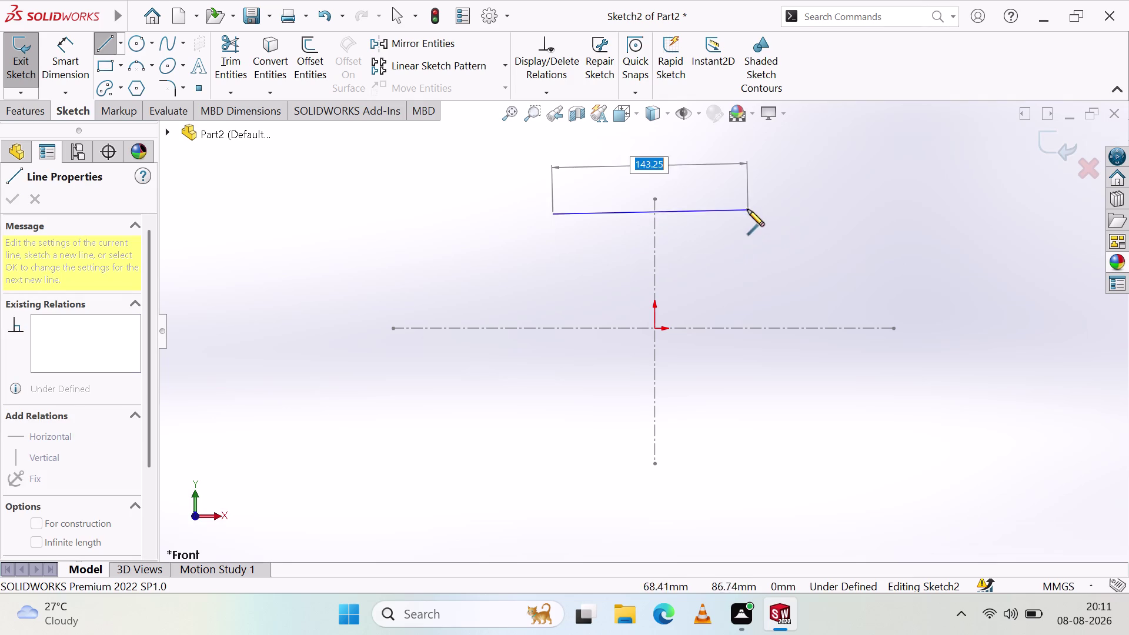
click(755, 216)
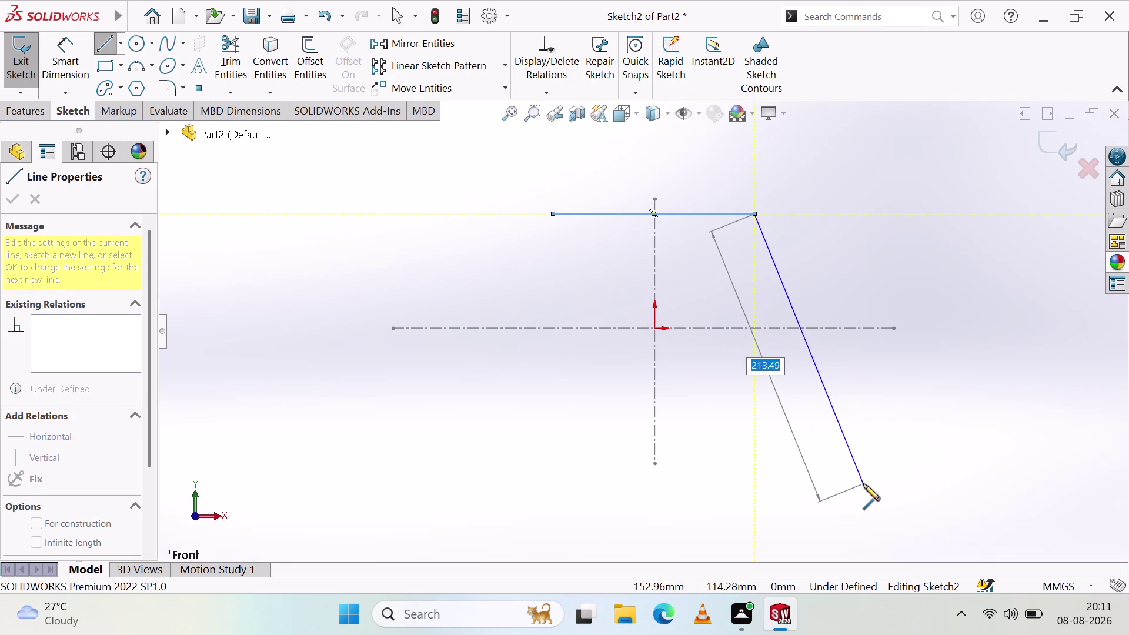
click(863, 485)
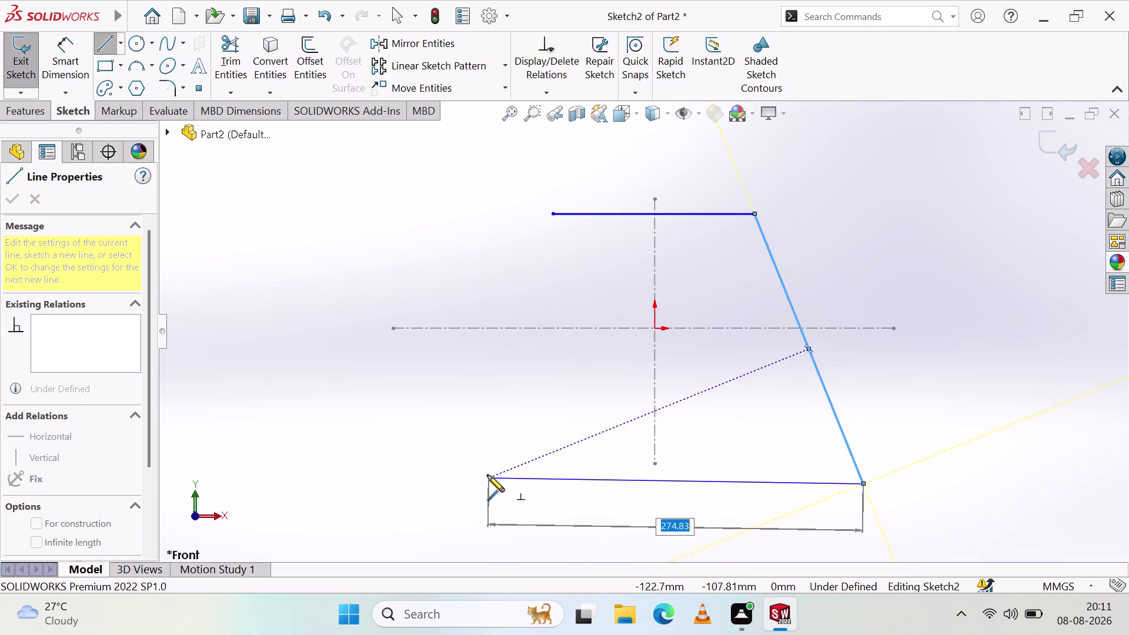
click(484, 471)
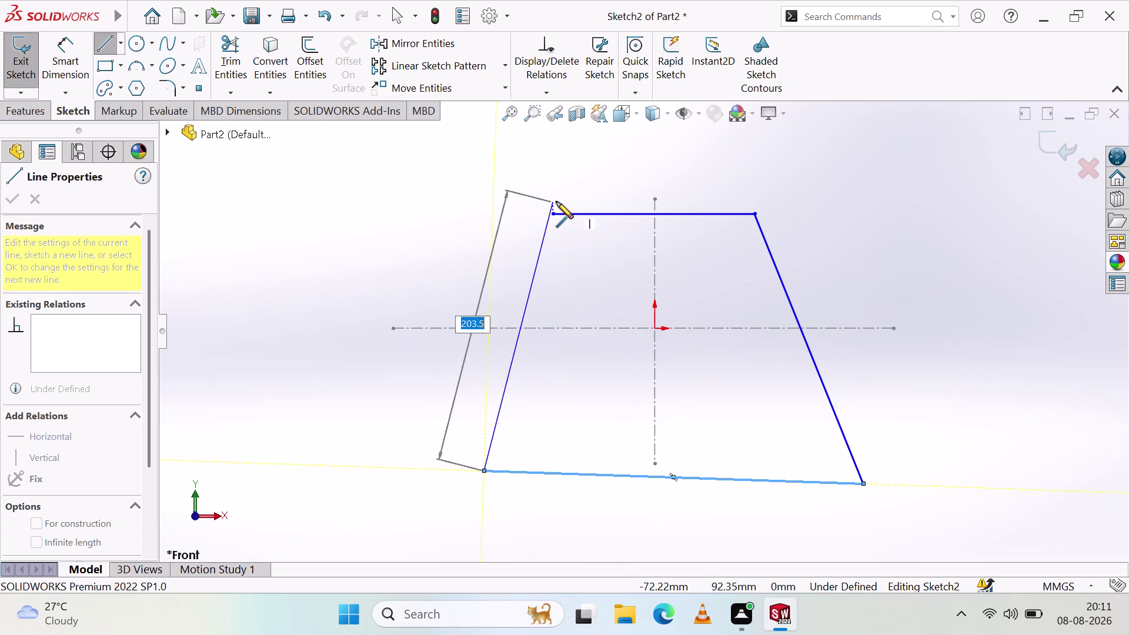
click(552, 216)
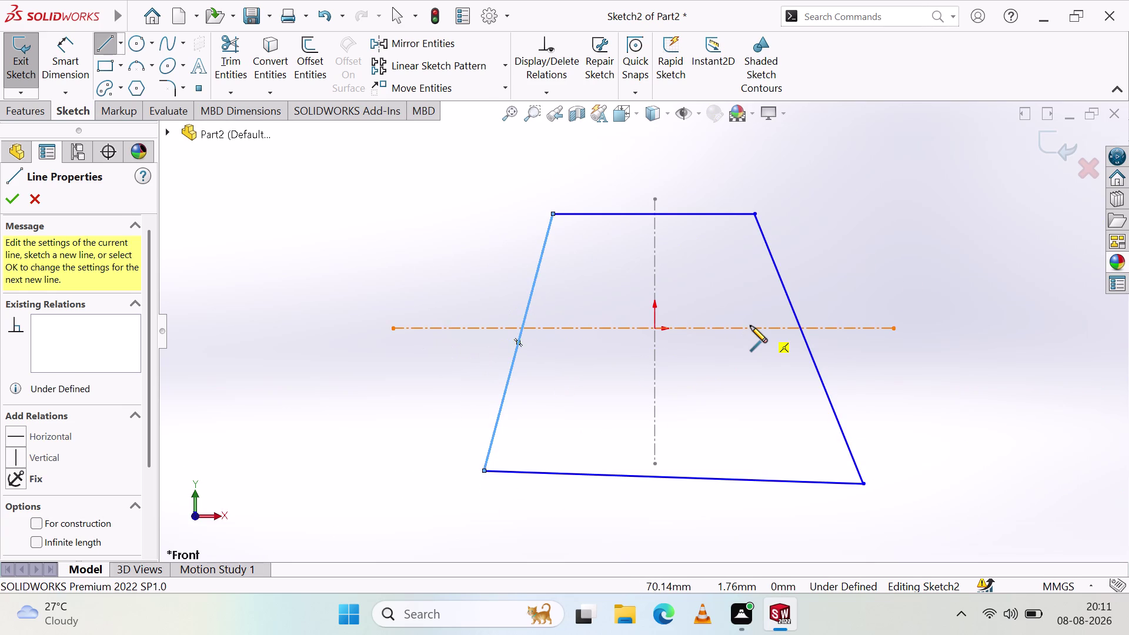
click(136, 64)
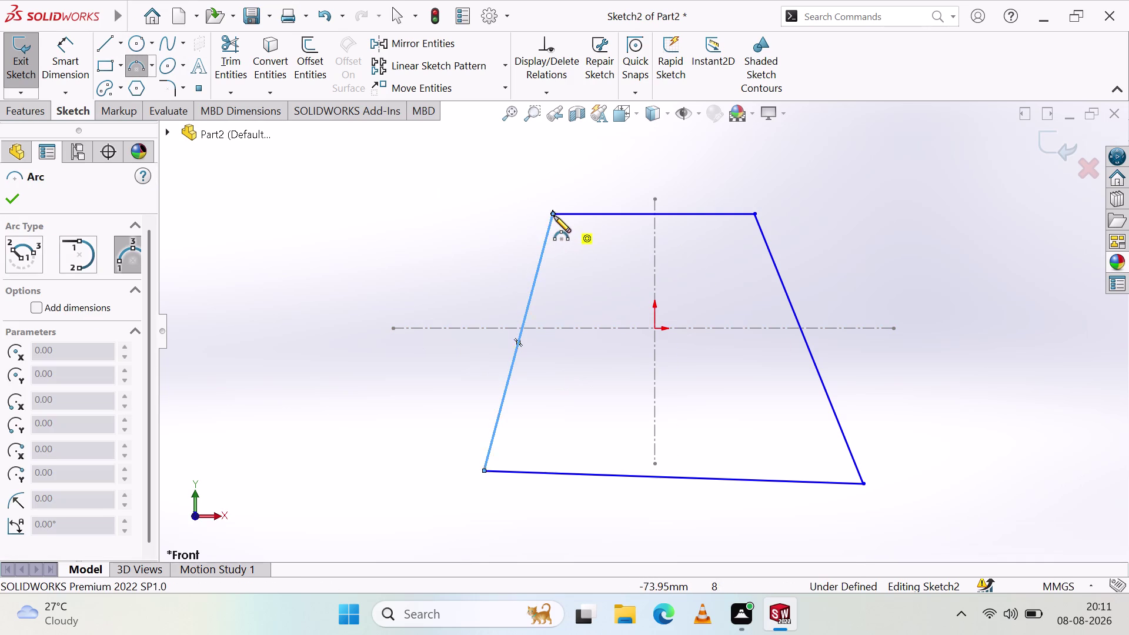
Draw a downward-sagging arc across the top corners and an upward-bulging arc across the bottom corners.
click(554, 214)
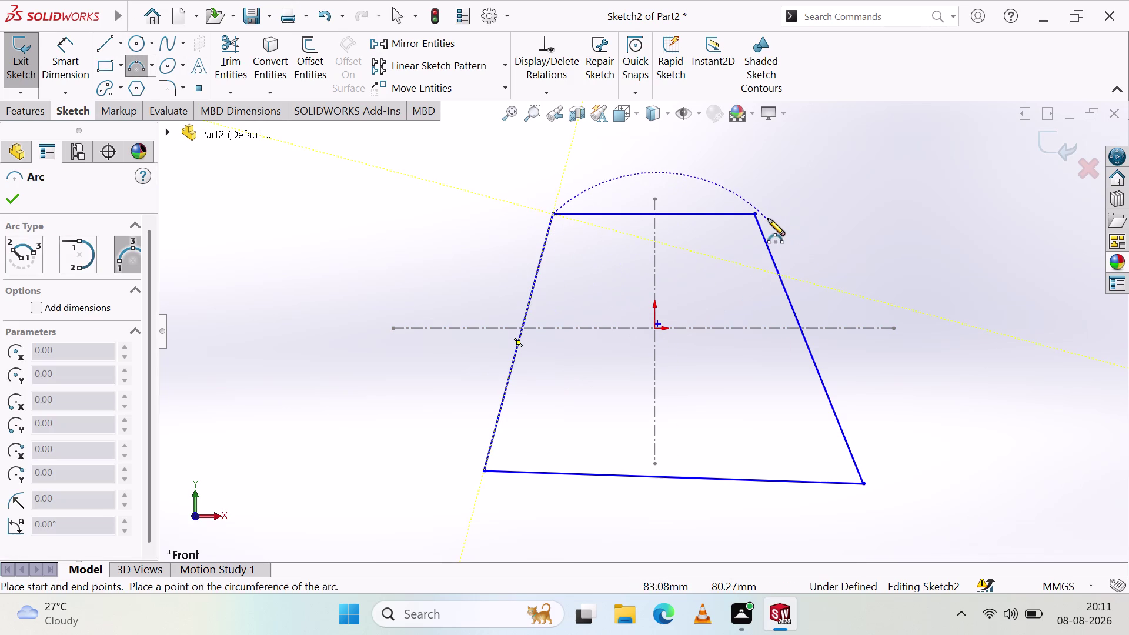
click(757, 212)
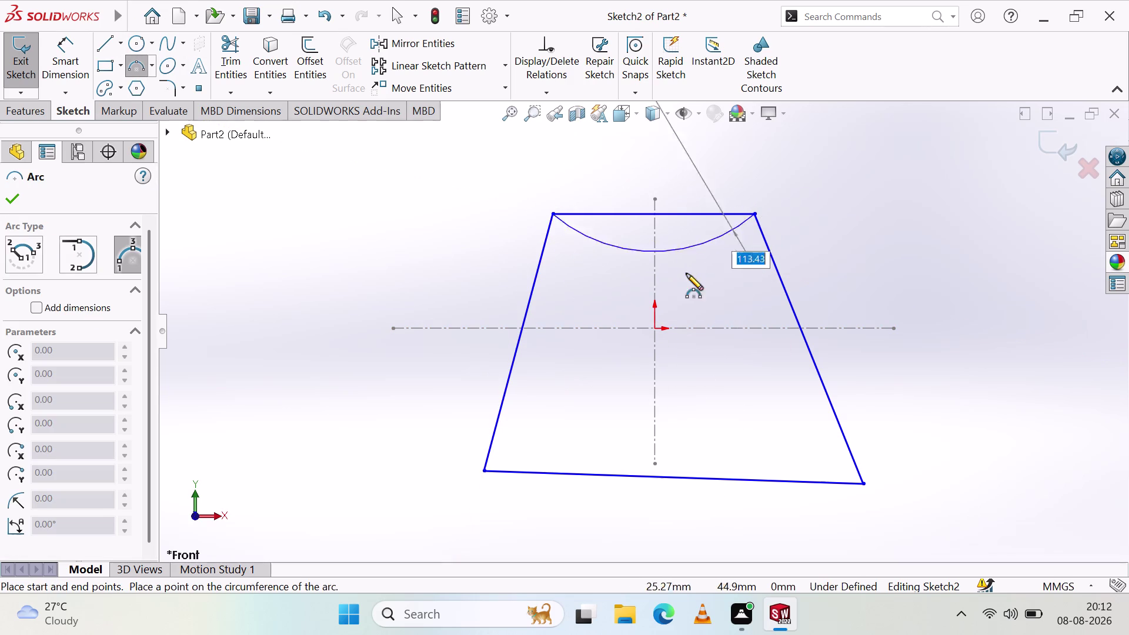
click(661, 263)
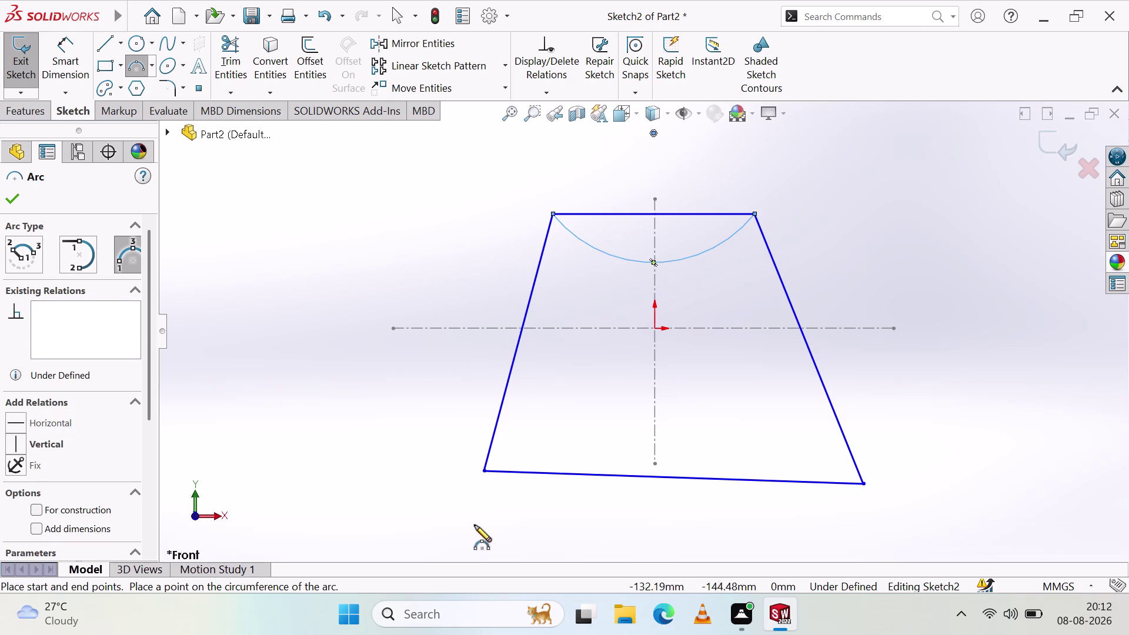
click(485, 472)
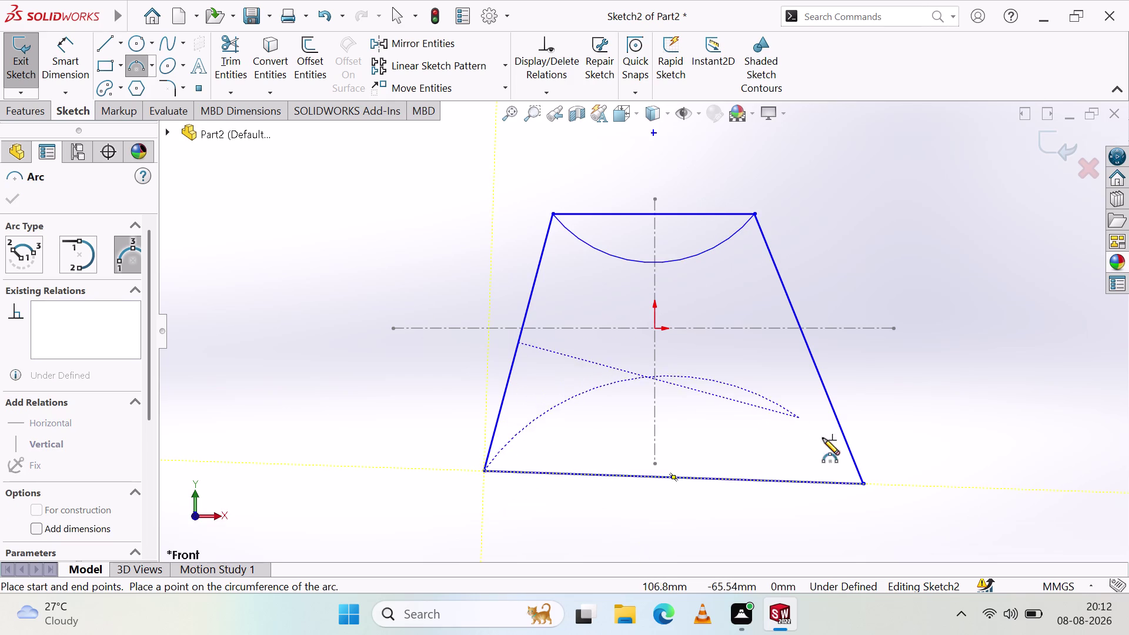
click(863, 485)
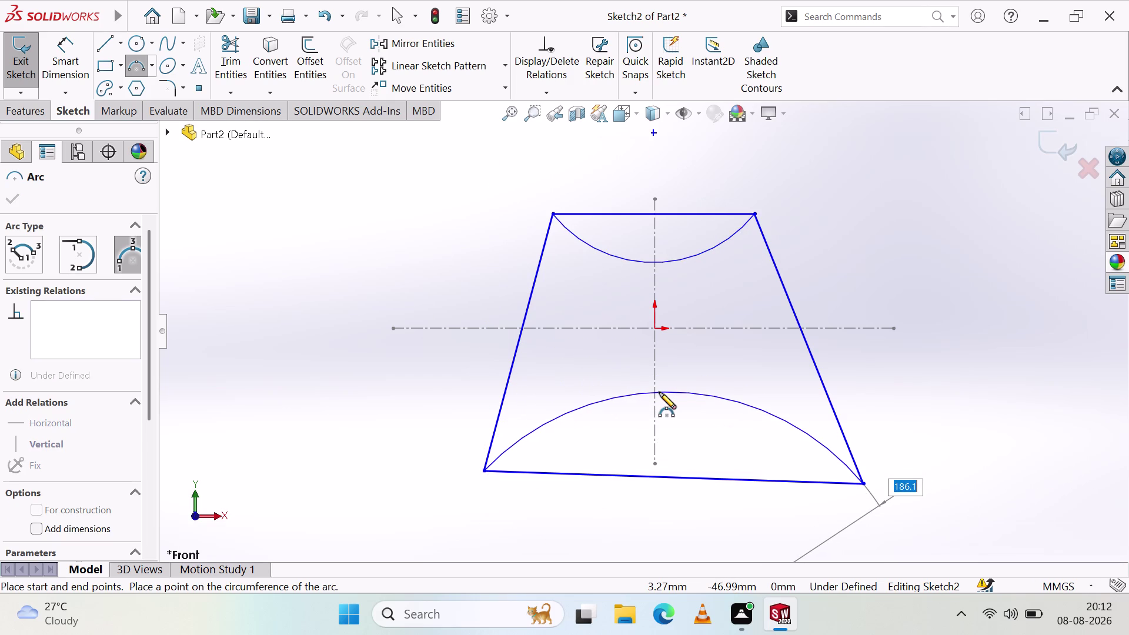
click(659, 392)
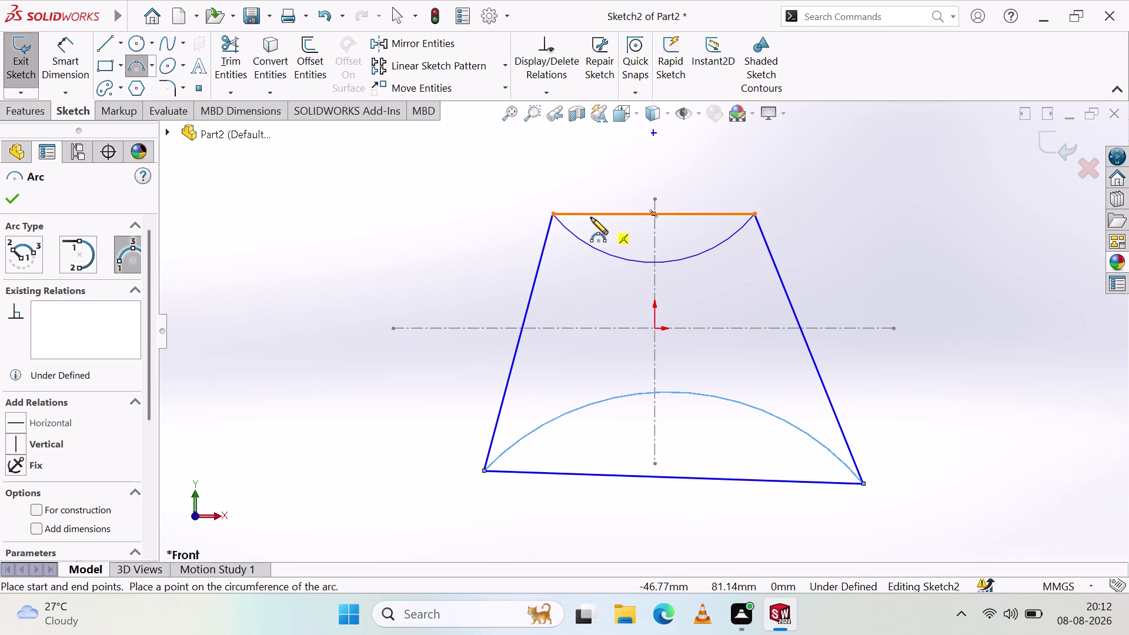
click(102, 42)
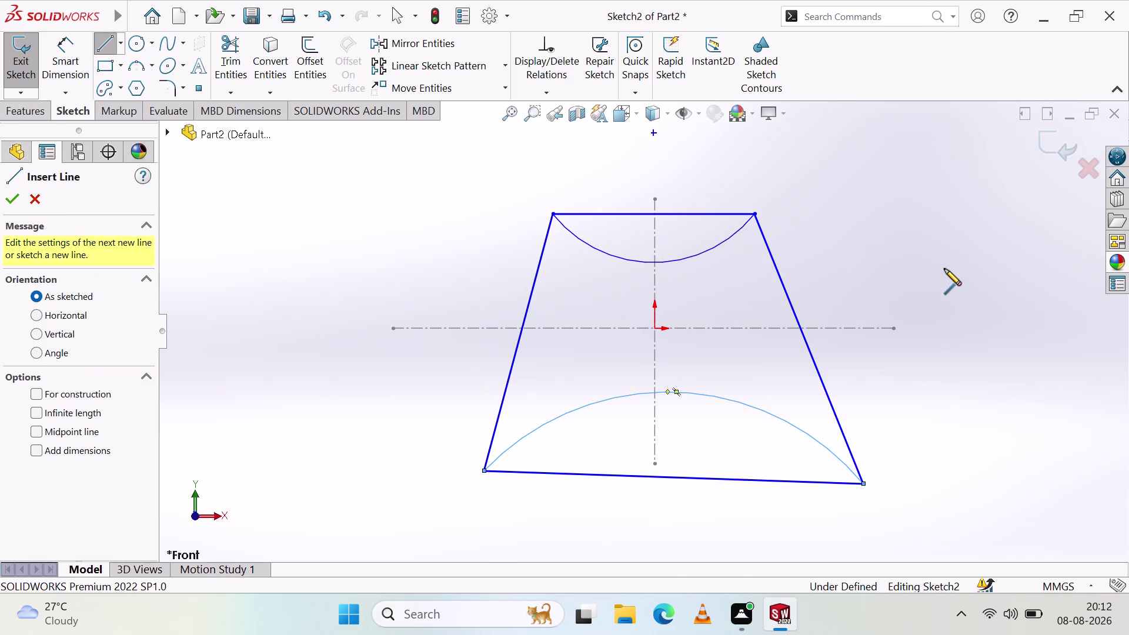
Draw a short line on the top edge and an inner arc below it.
click(583, 212)
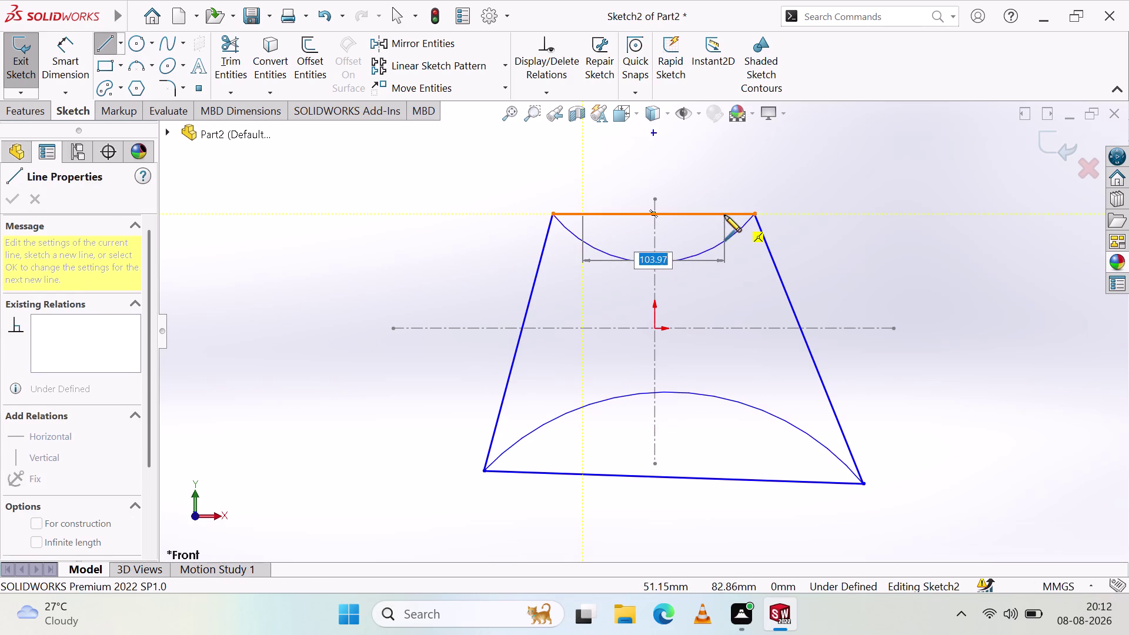
click(723, 211)
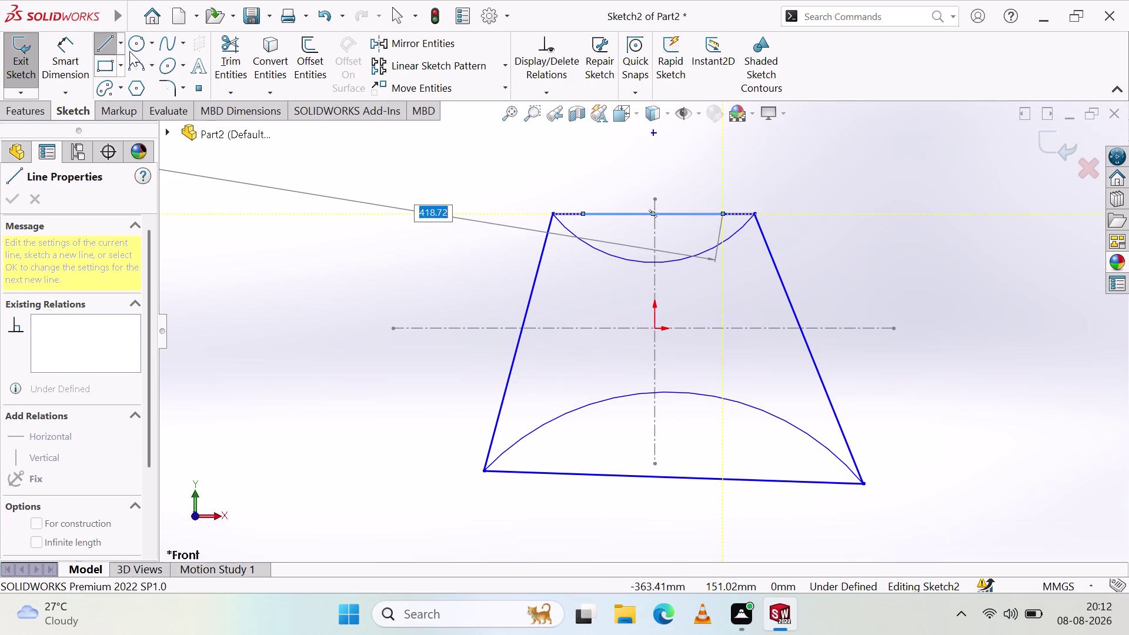
click(131, 68)
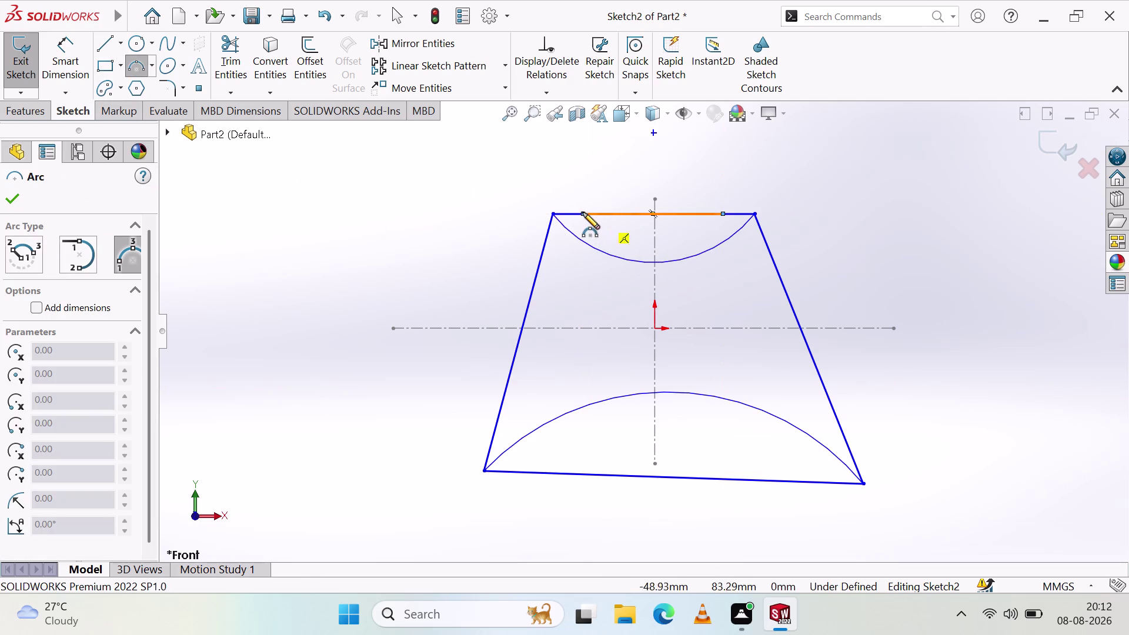
click(582, 212)
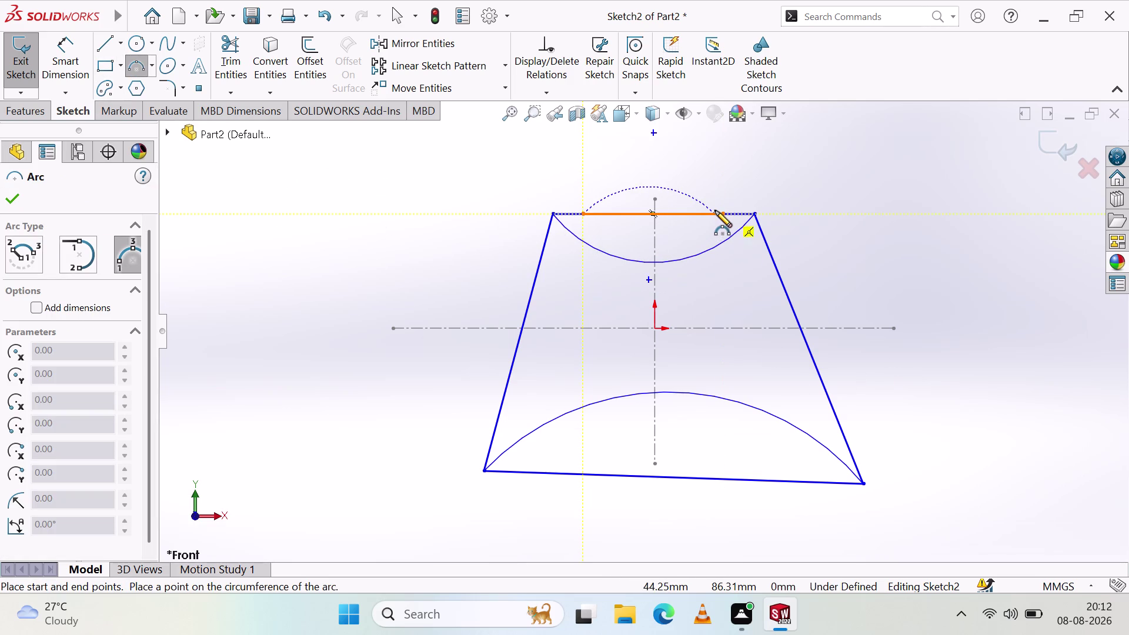
click(723, 213)
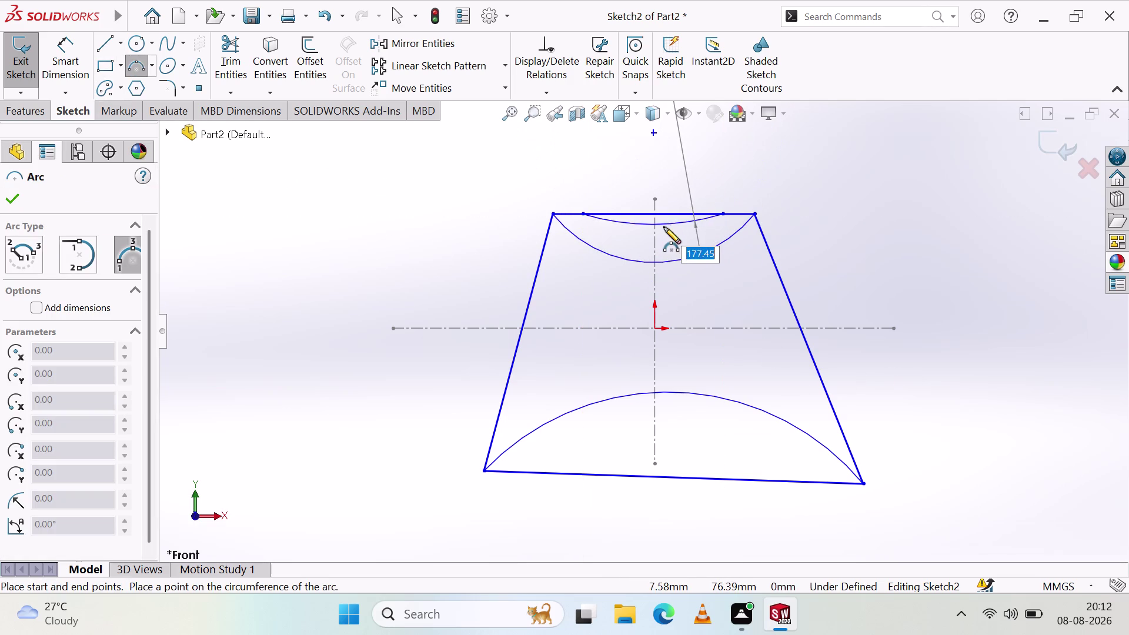
click(665, 244)
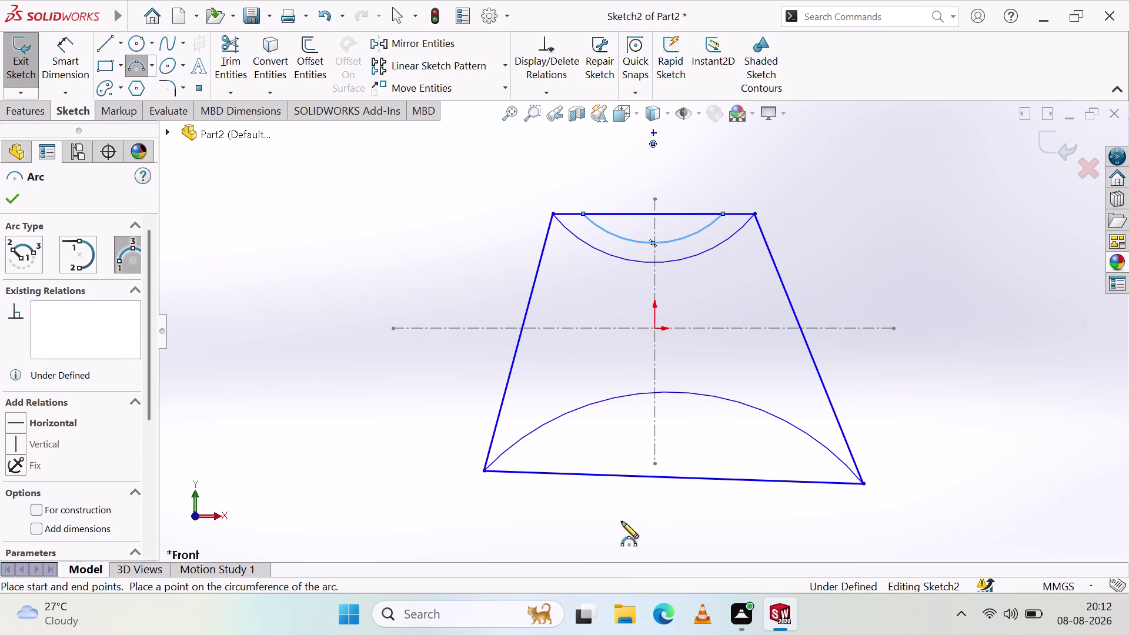
Draw the inner arc just above the bottom edge.
click(525, 474)
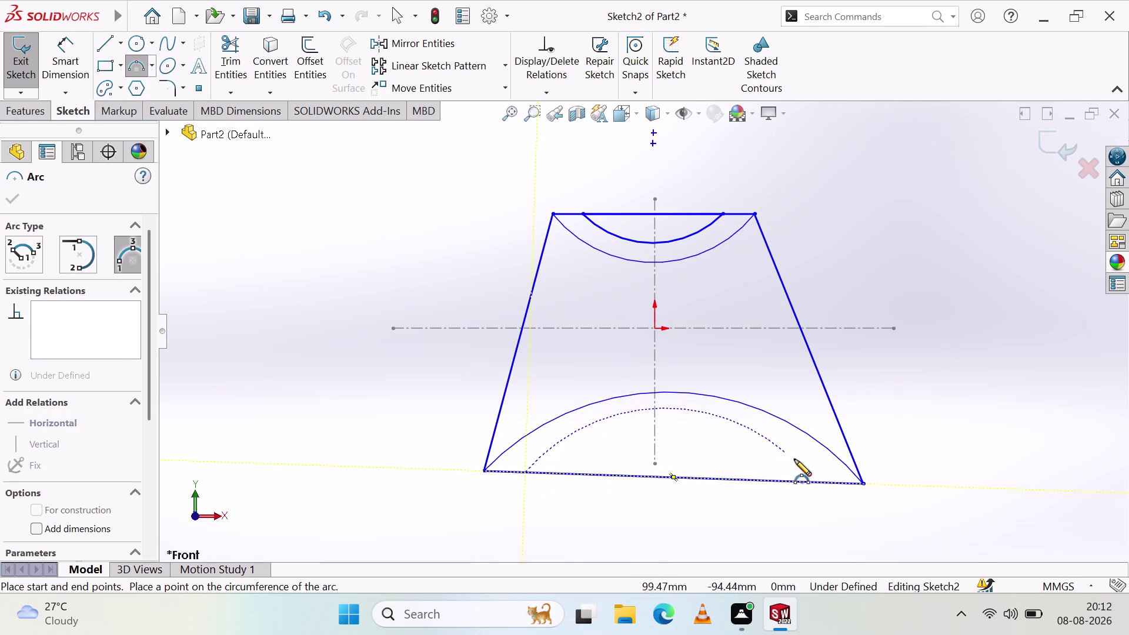
drag(829, 480, 820, 477)
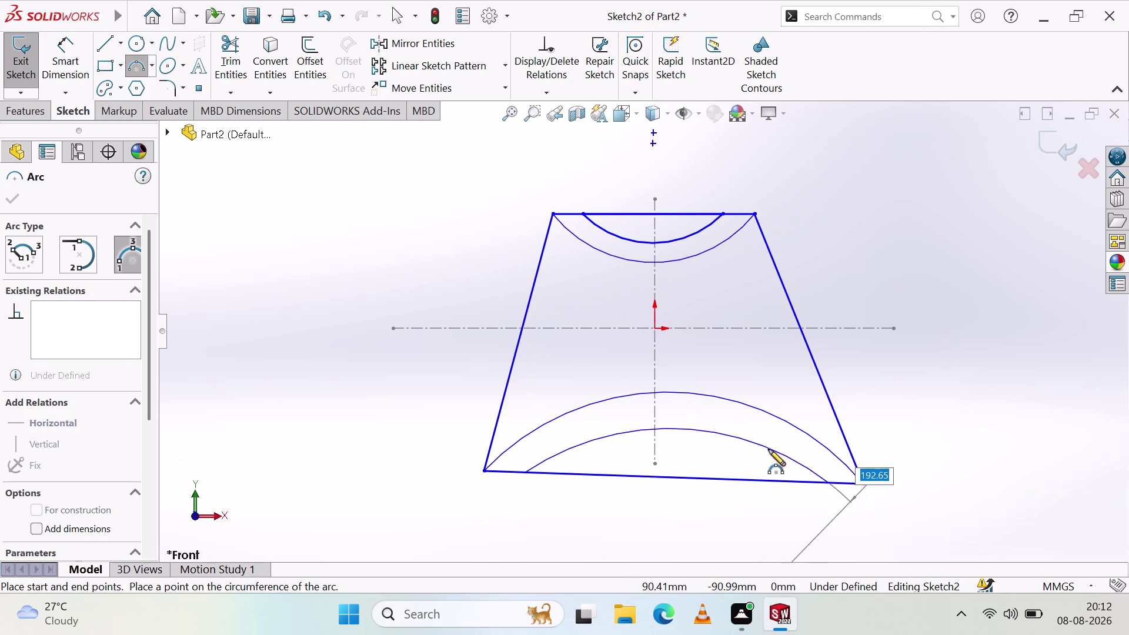
click(685, 418)
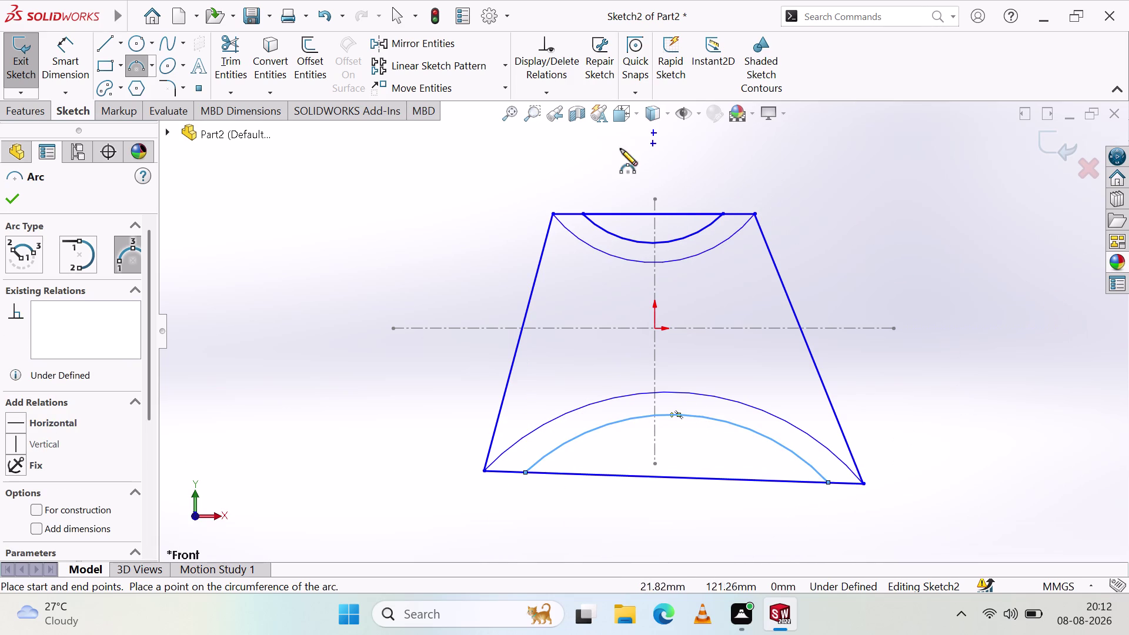
scroll(down, 3)
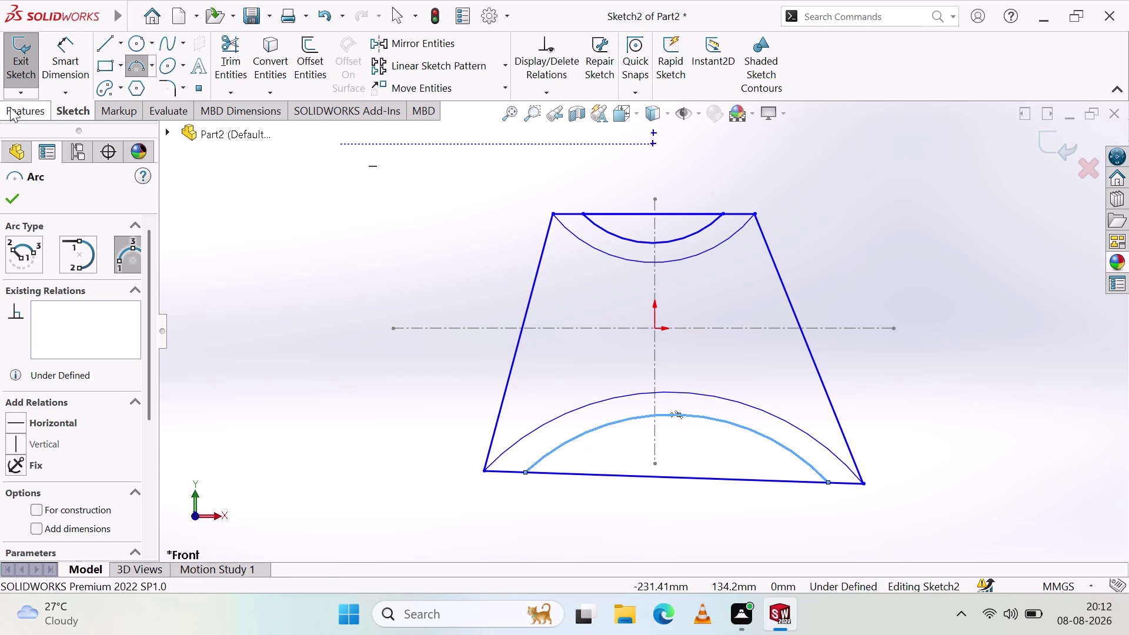
click(14, 107)
Extrude the upper and lower curved bands 30 mm, then undo it.
click(20, 65)
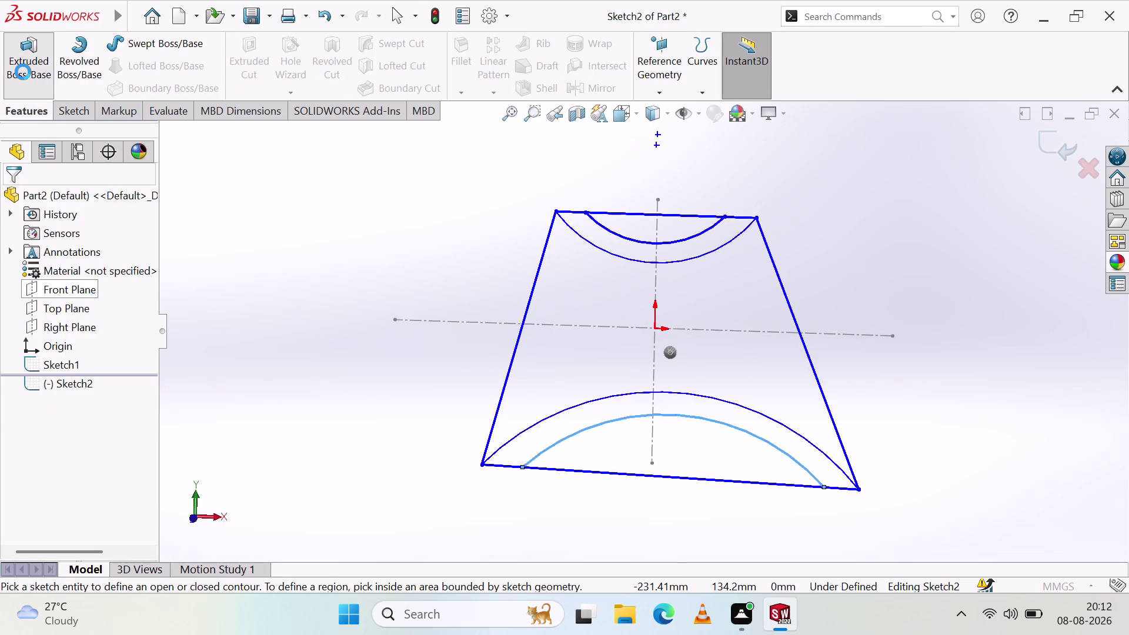
click(704, 260)
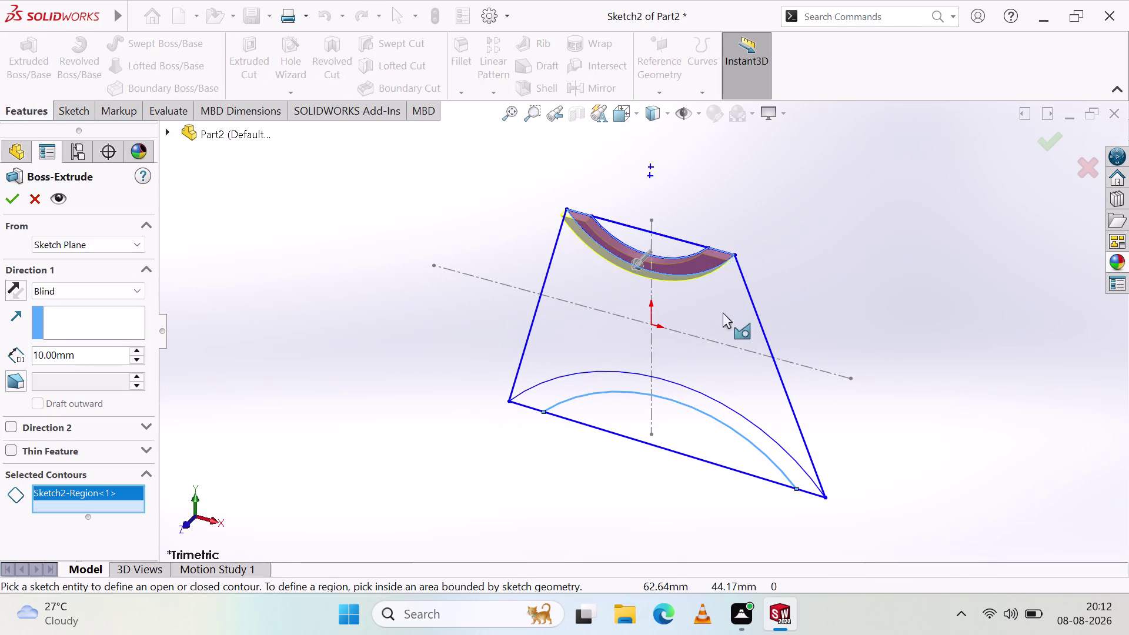
click(690, 397)
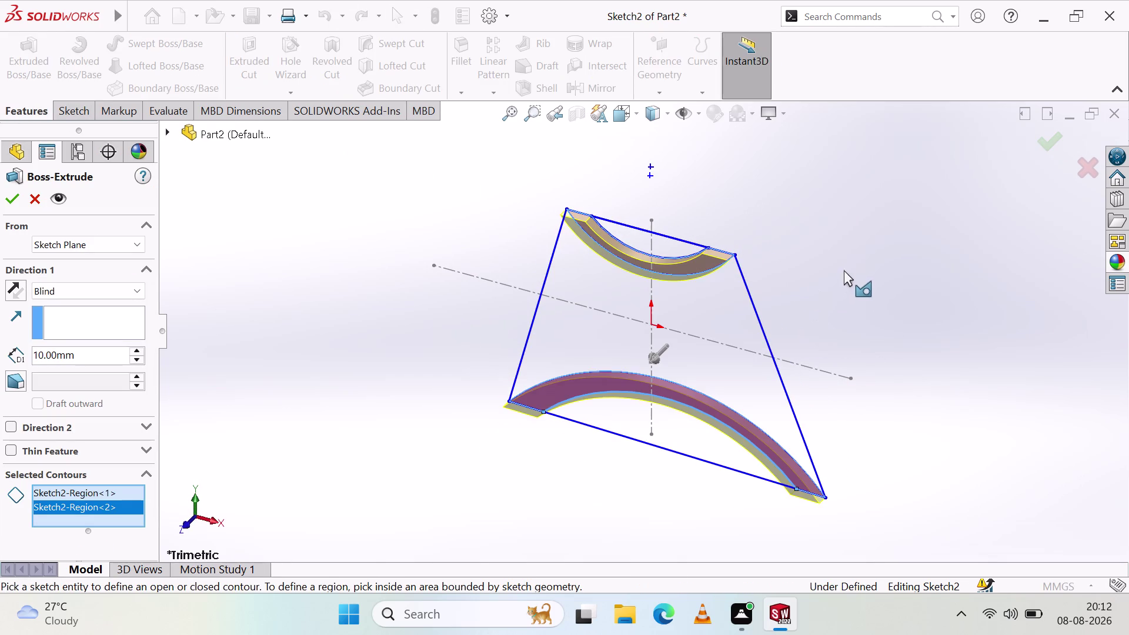
middle_click(848, 265)
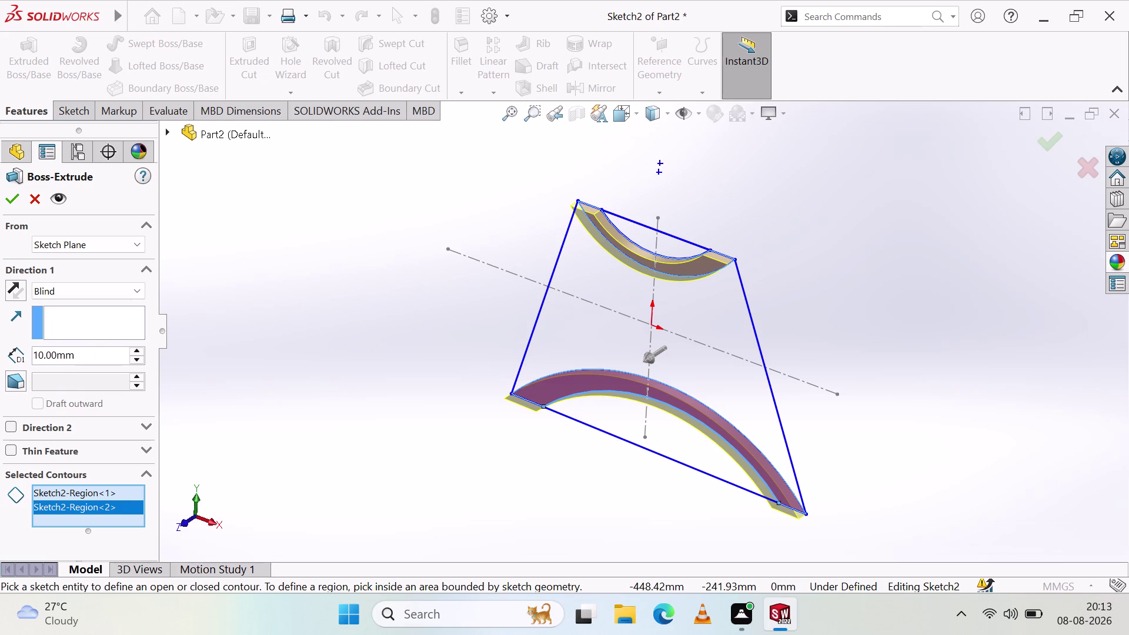
drag(87, 354, 0, 337)
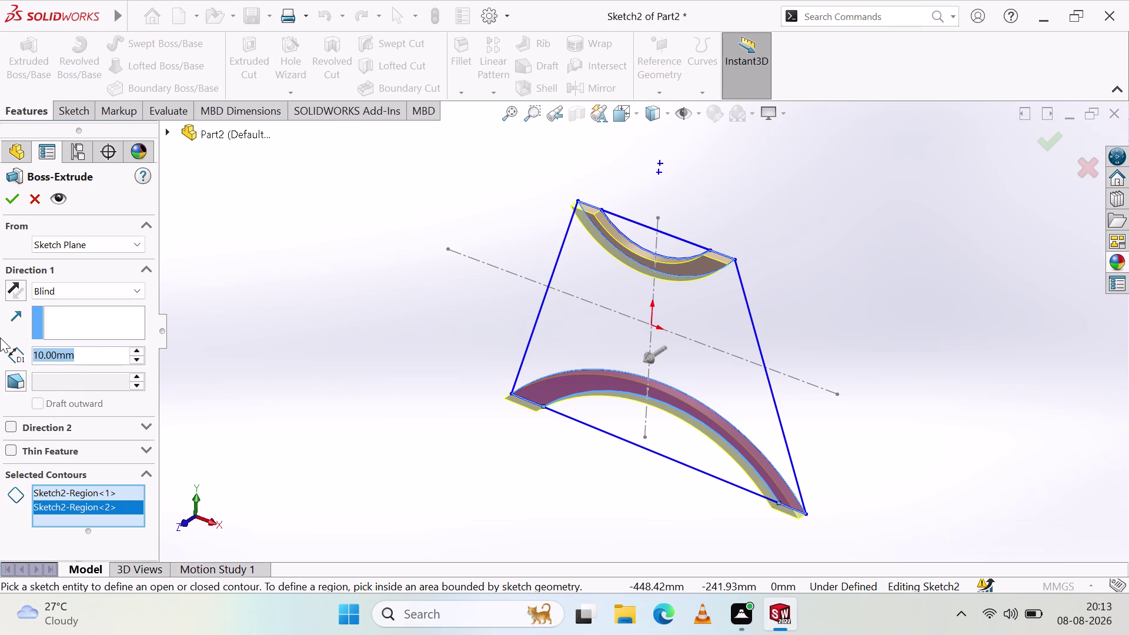
text(30)
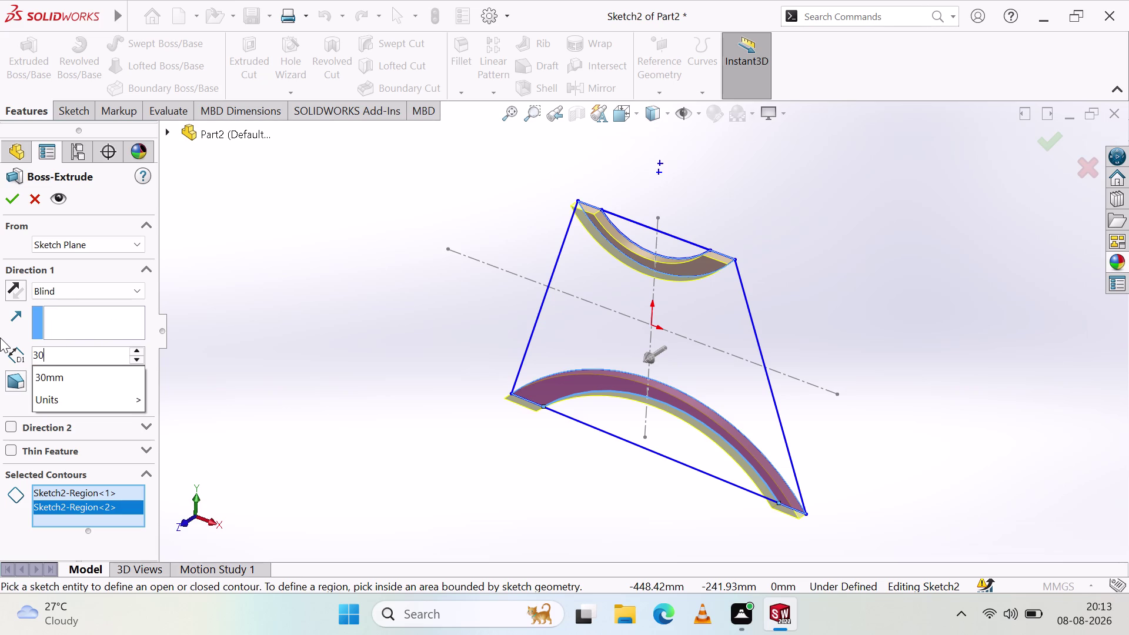
click(12, 198)
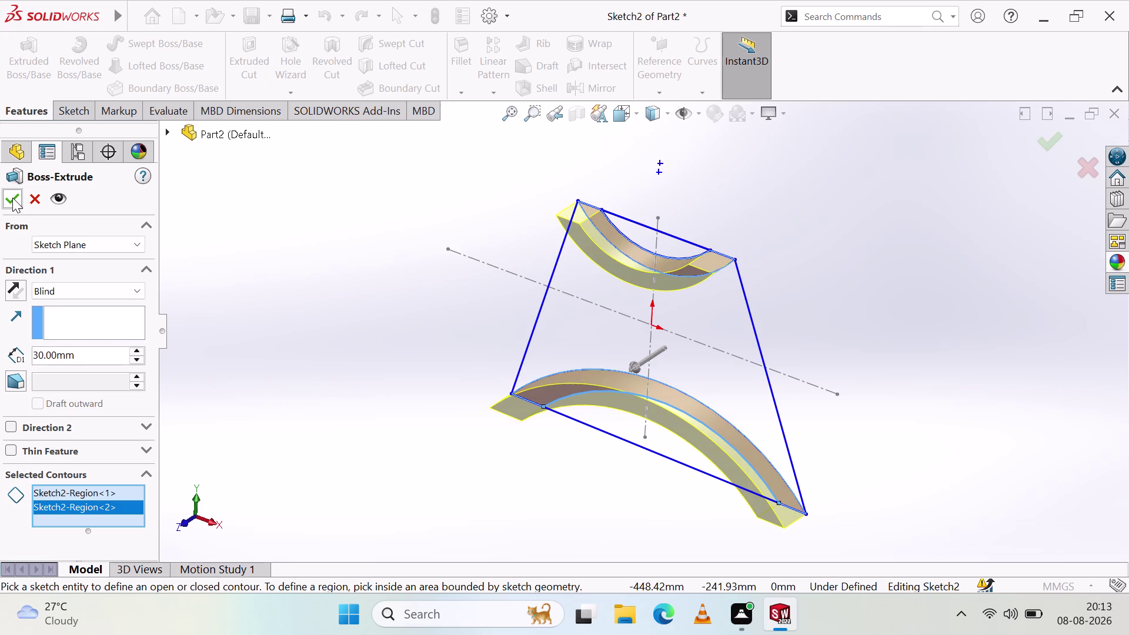
click(10, 191)
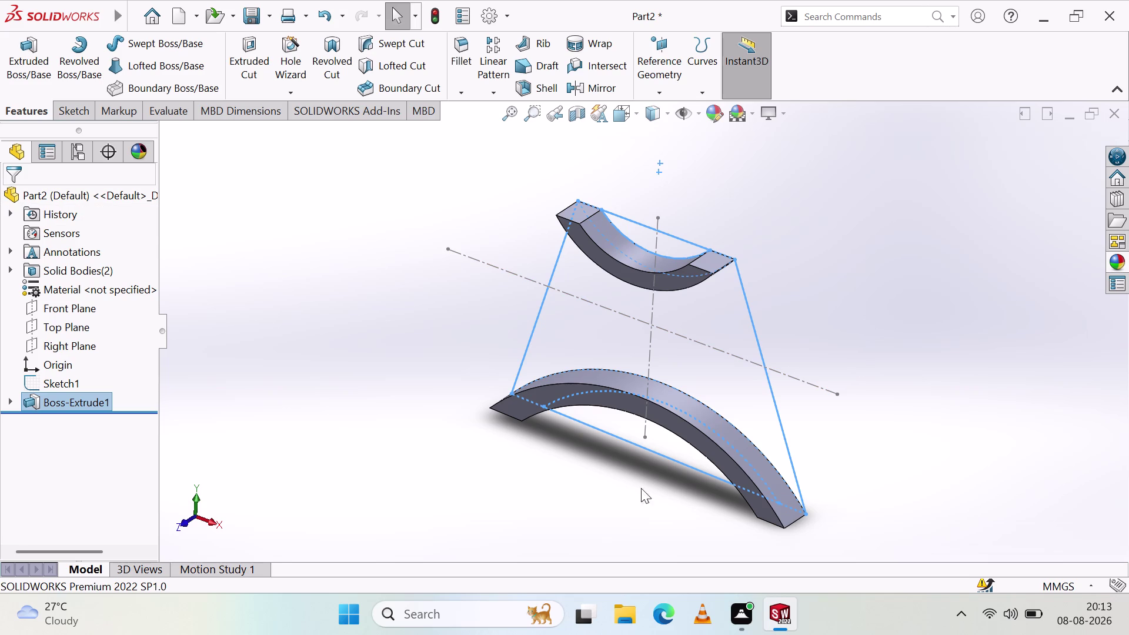
key(ctrl+z)
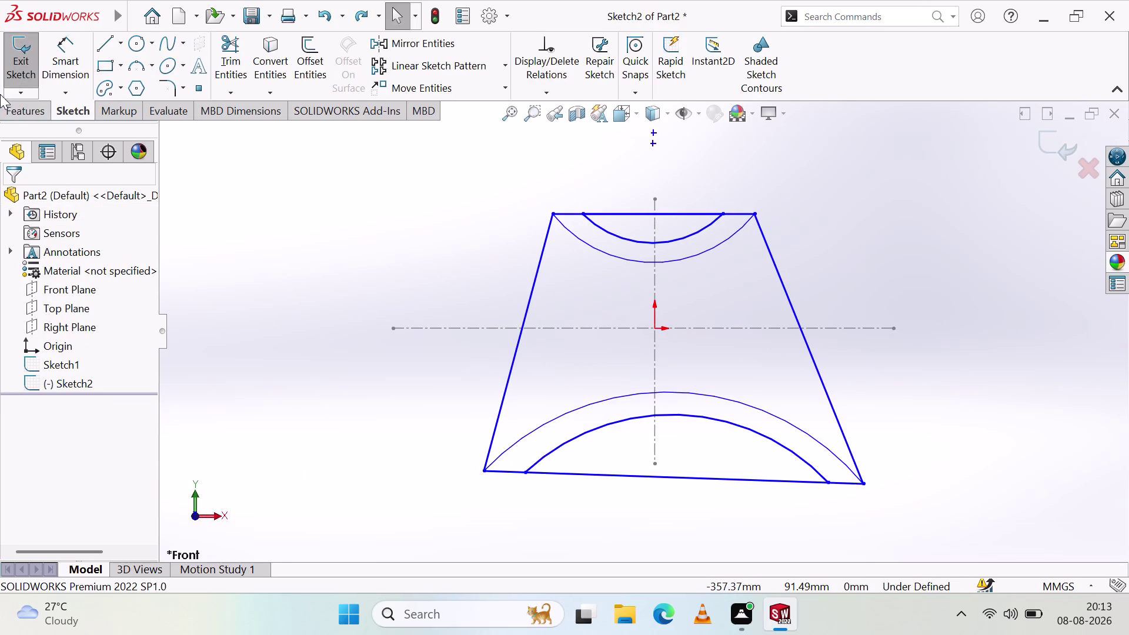
Extrude both curved bands, trying 80 mm before settling on 100 mm depth.
click(25, 114)
click(20, 65)
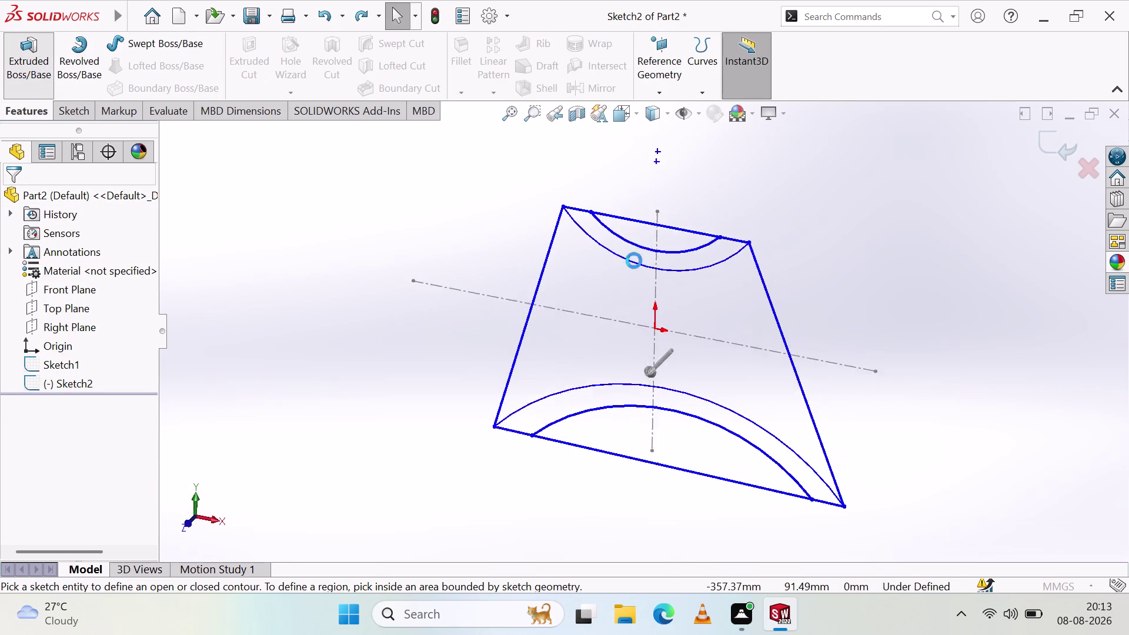
click(667, 275)
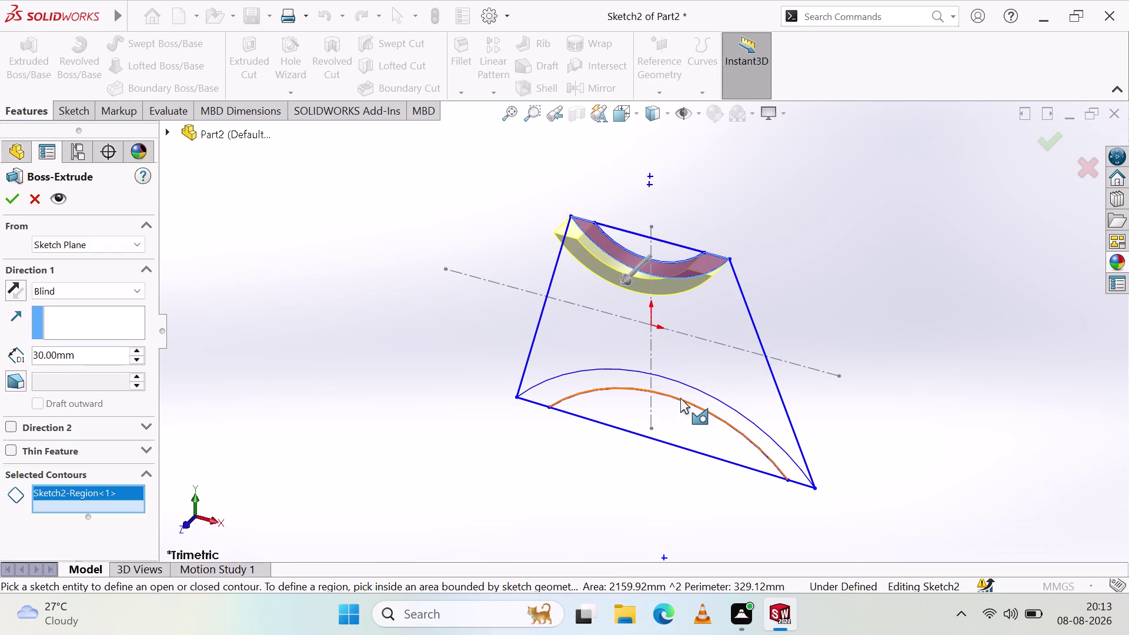
click(682, 389)
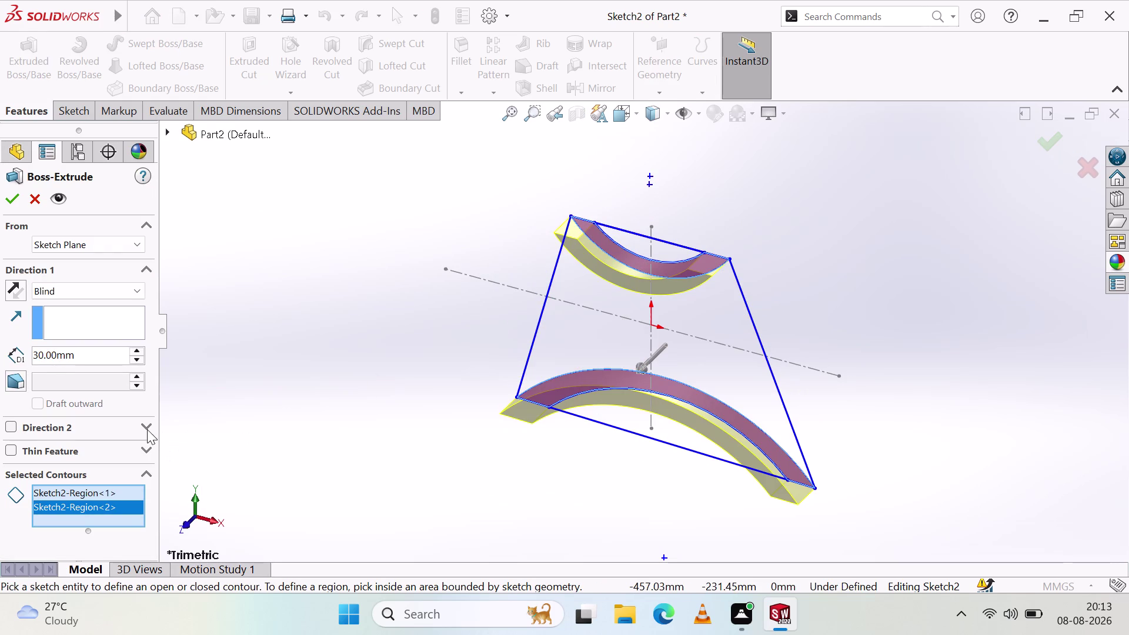
drag(79, 355, 0, 367)
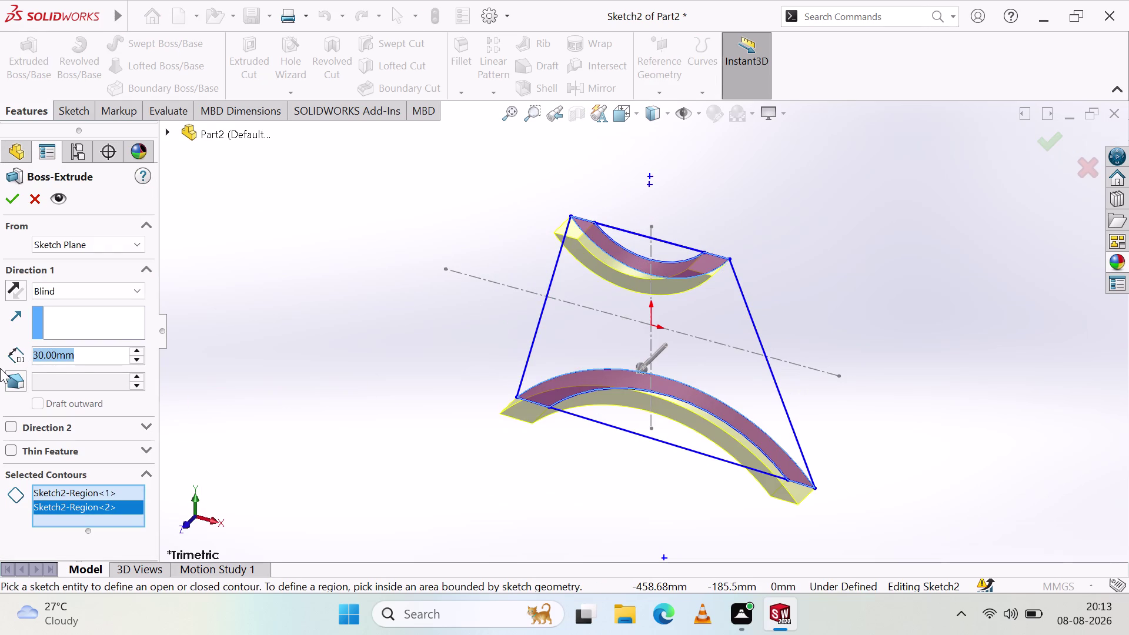
text(80)
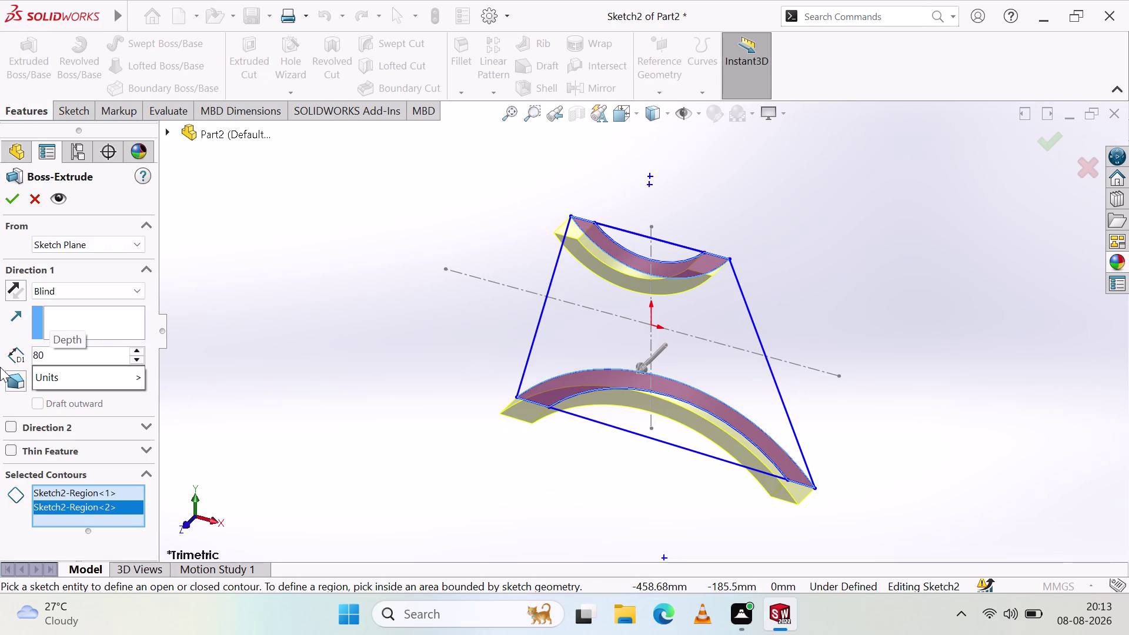
click(59, 202)
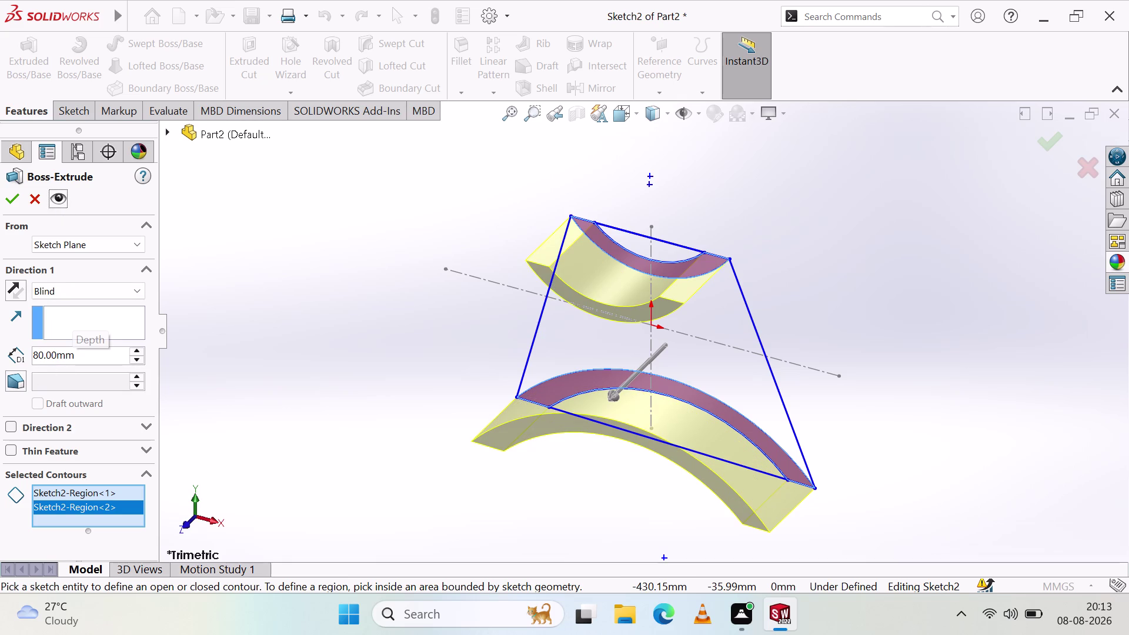
drag(78, 359, 0, 357)
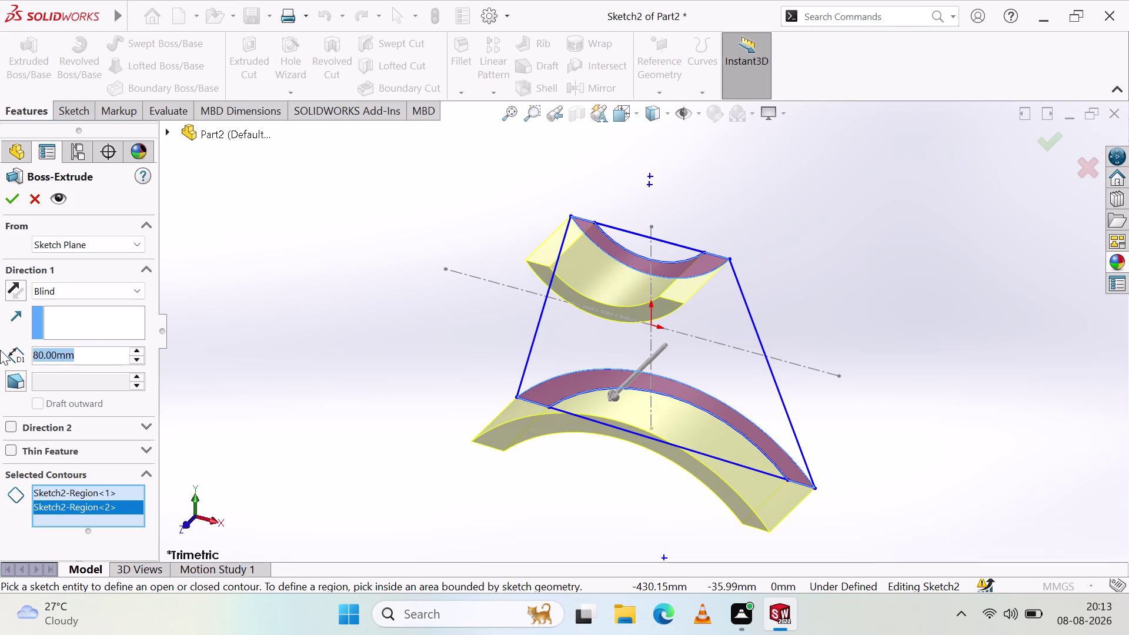
text(100)
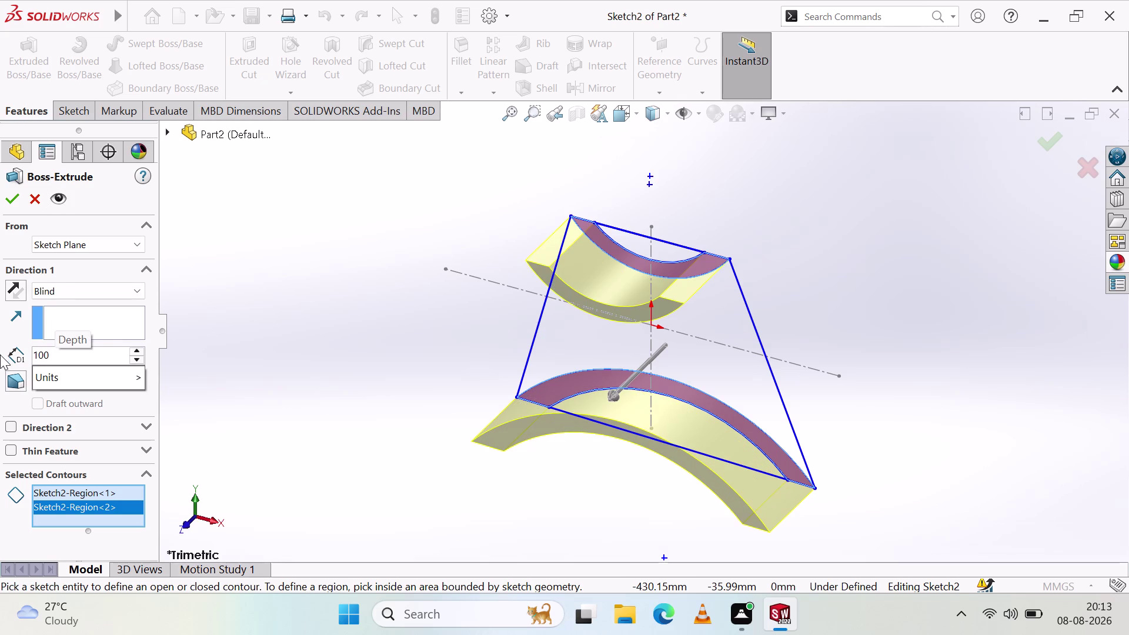
click(69, 217)
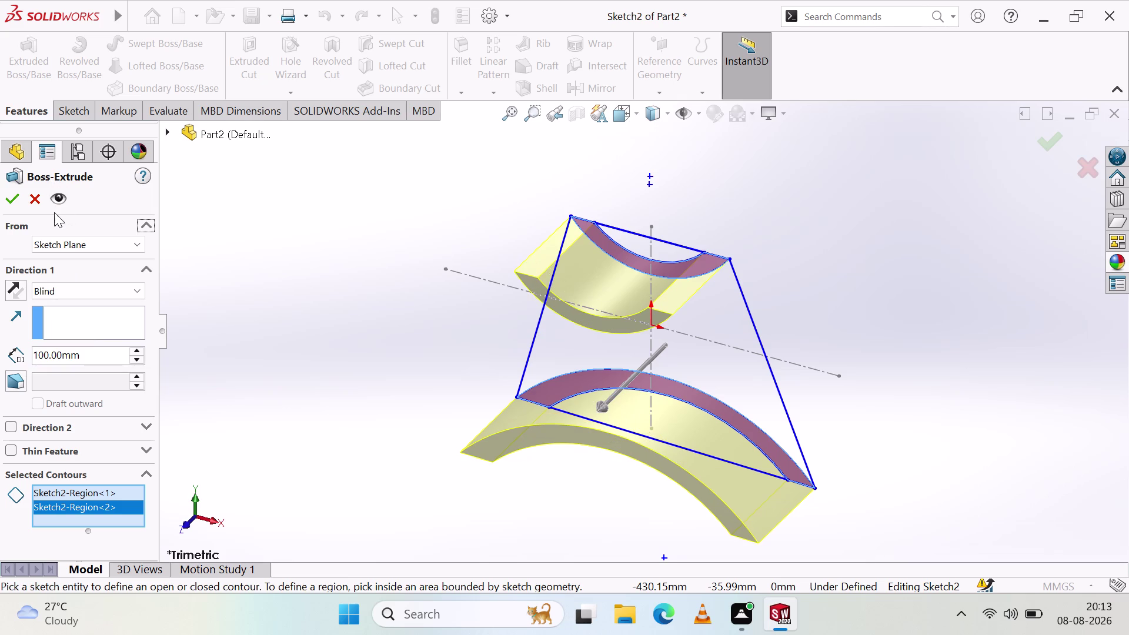
click(15, 199)
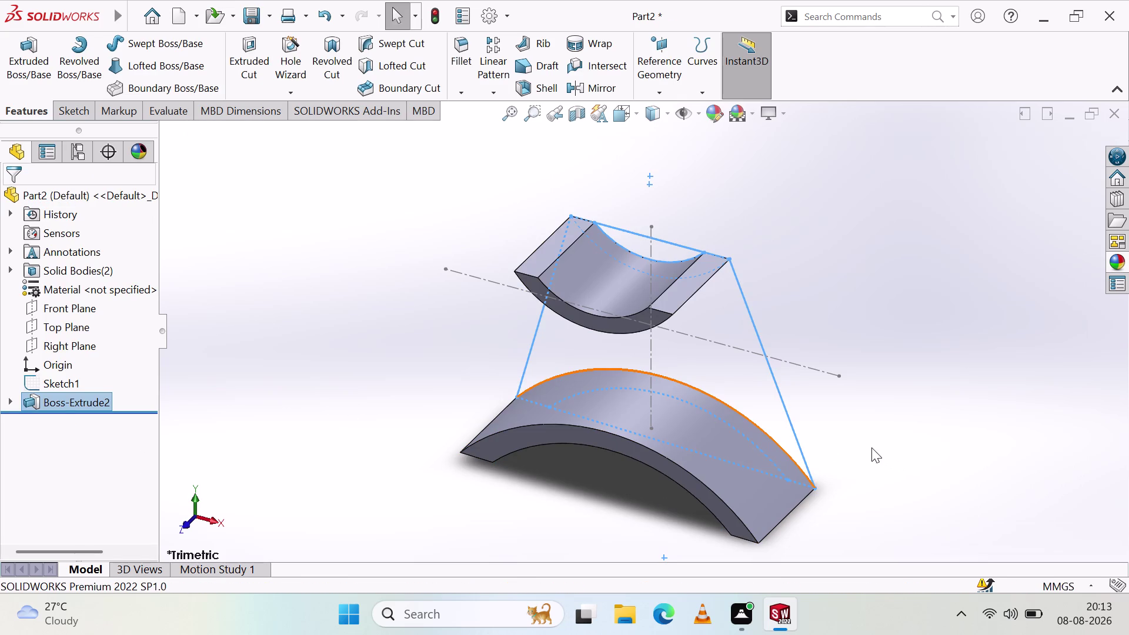
click(71, 339)
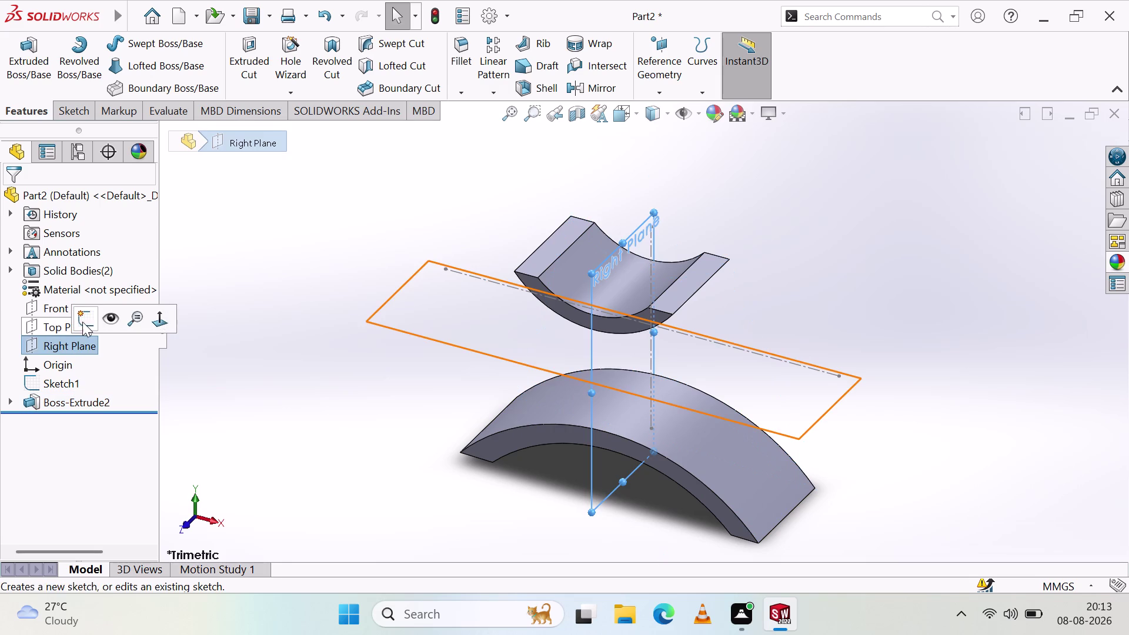
click(82, 319)
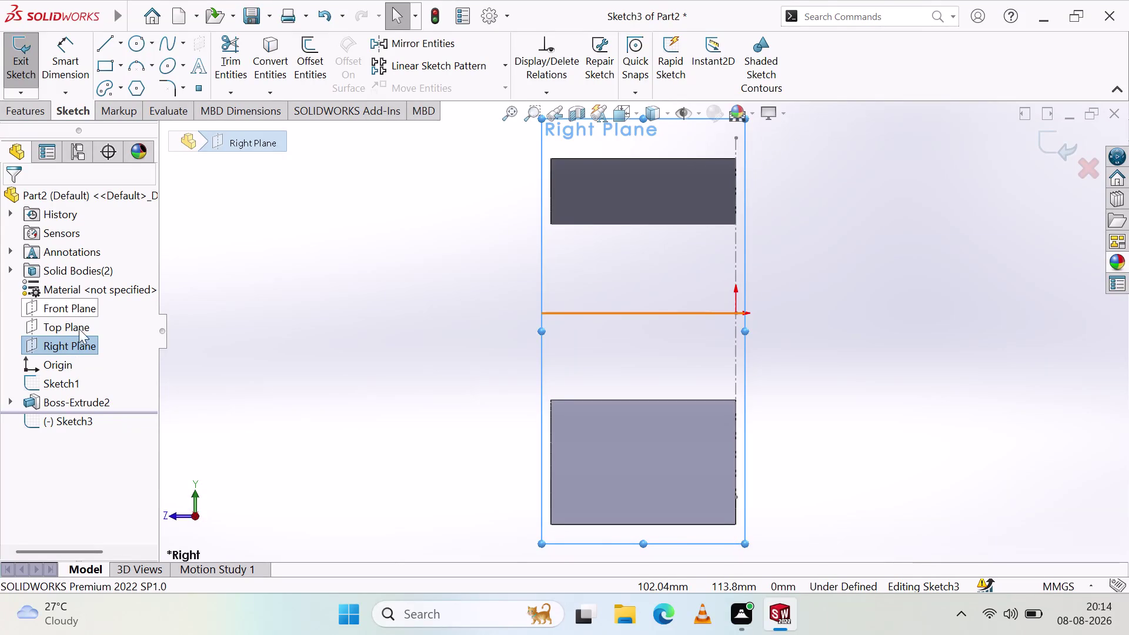
middle_drag(402, 321, 509, 333)
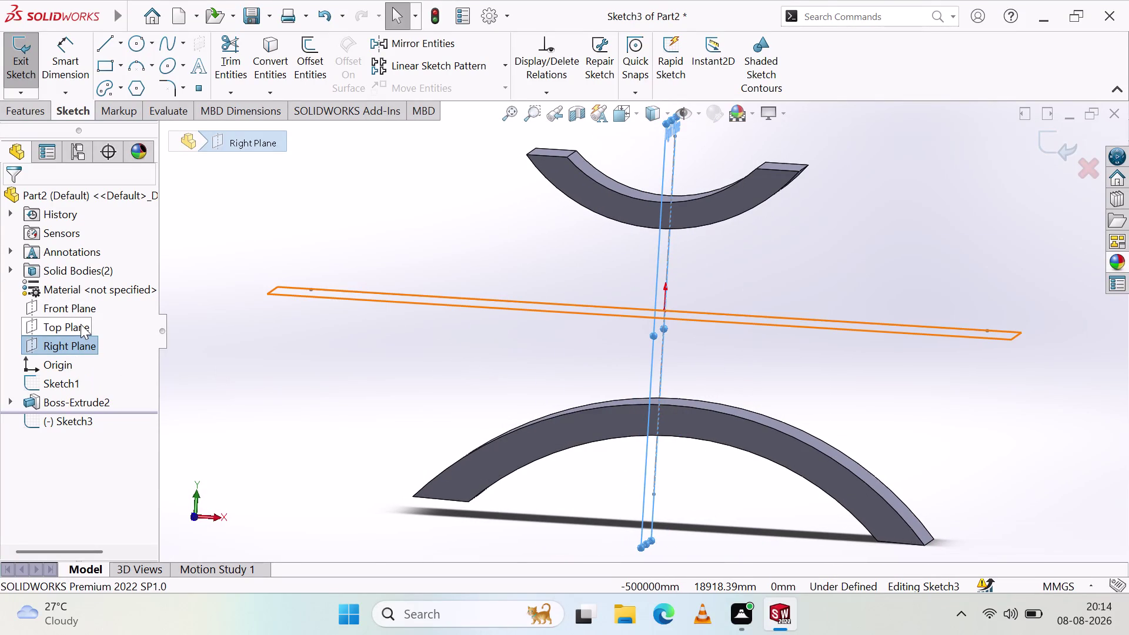
click(69, 309)
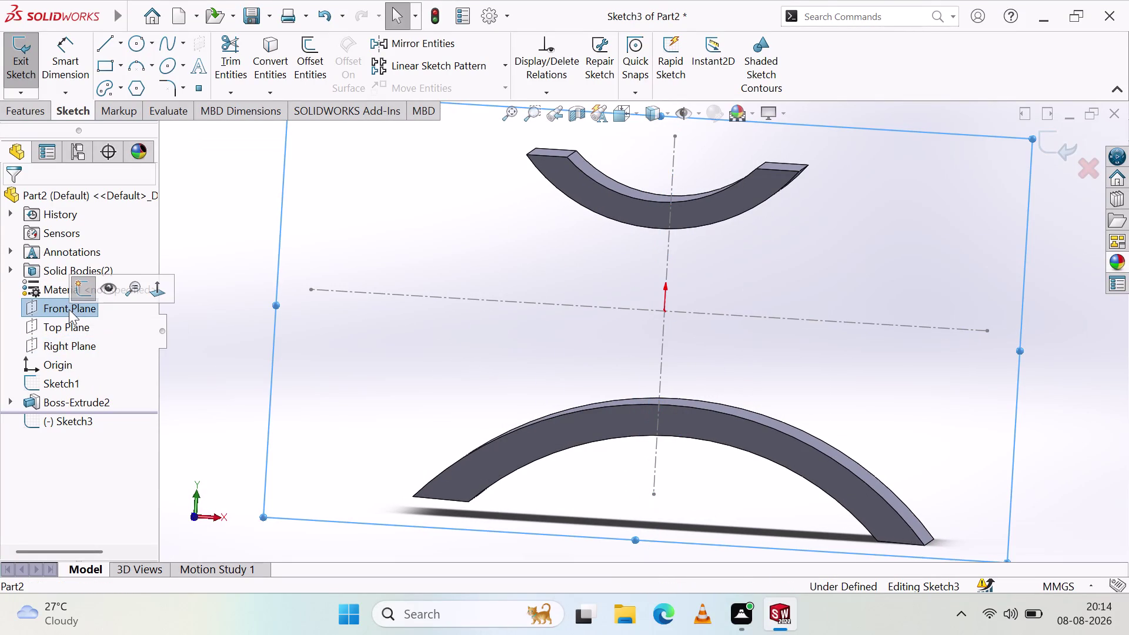
click(78, 288)
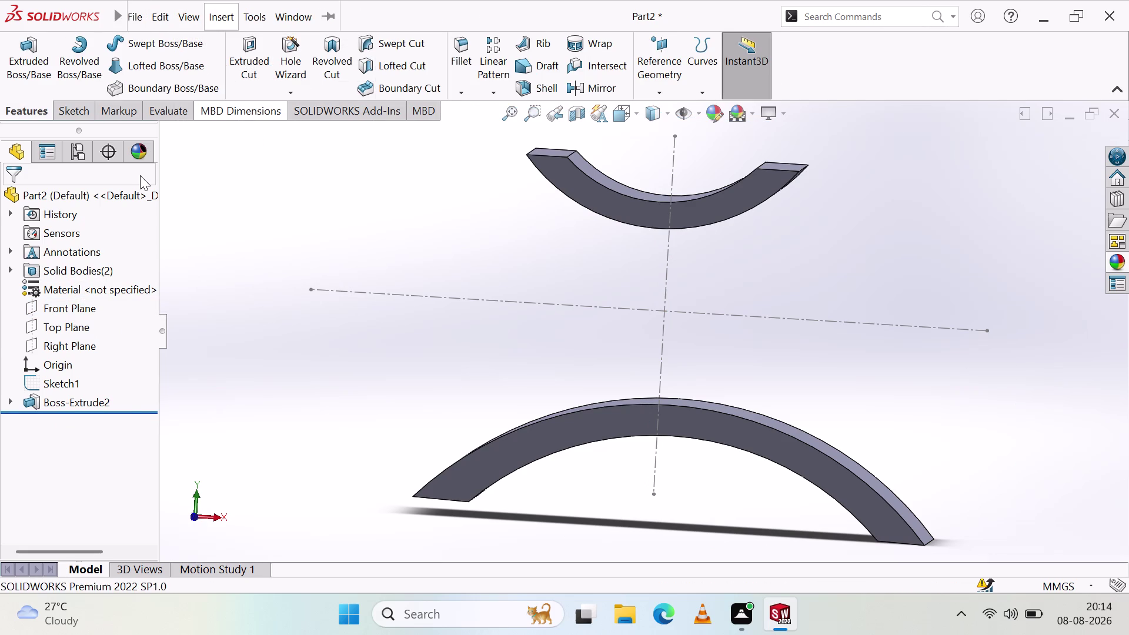
click(78, 115)
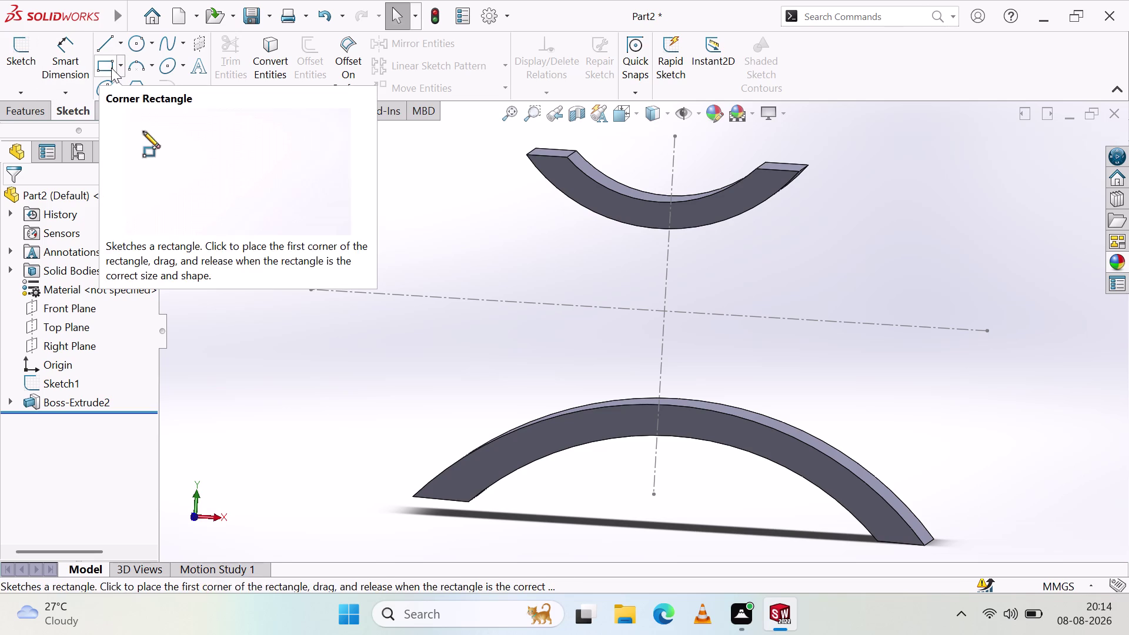
click(111, 67)
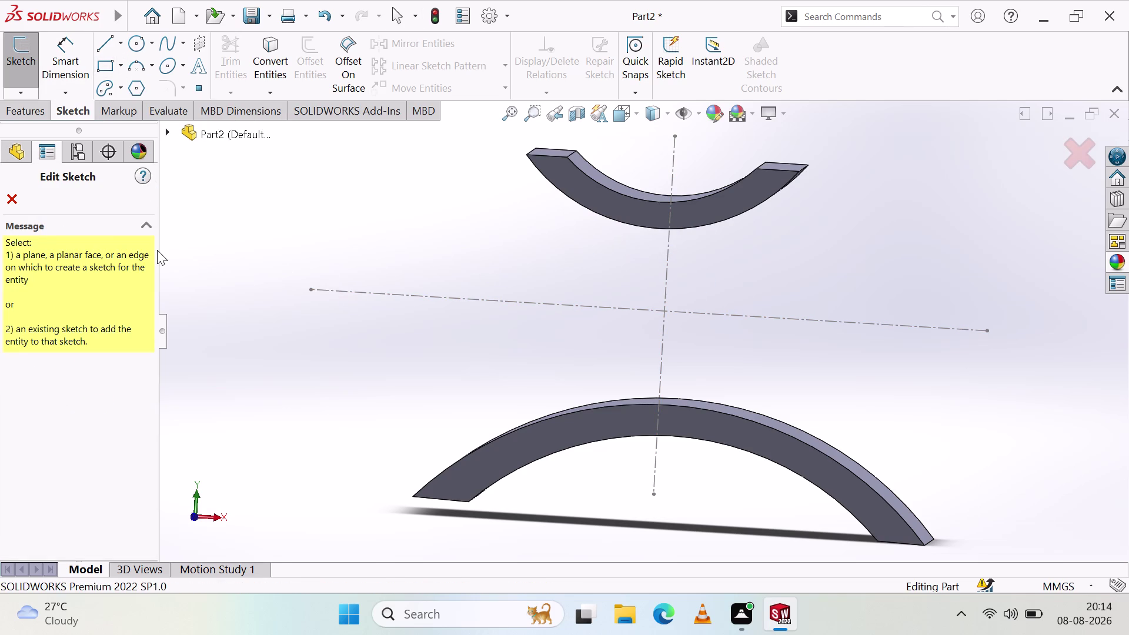
scroll(down, 3)
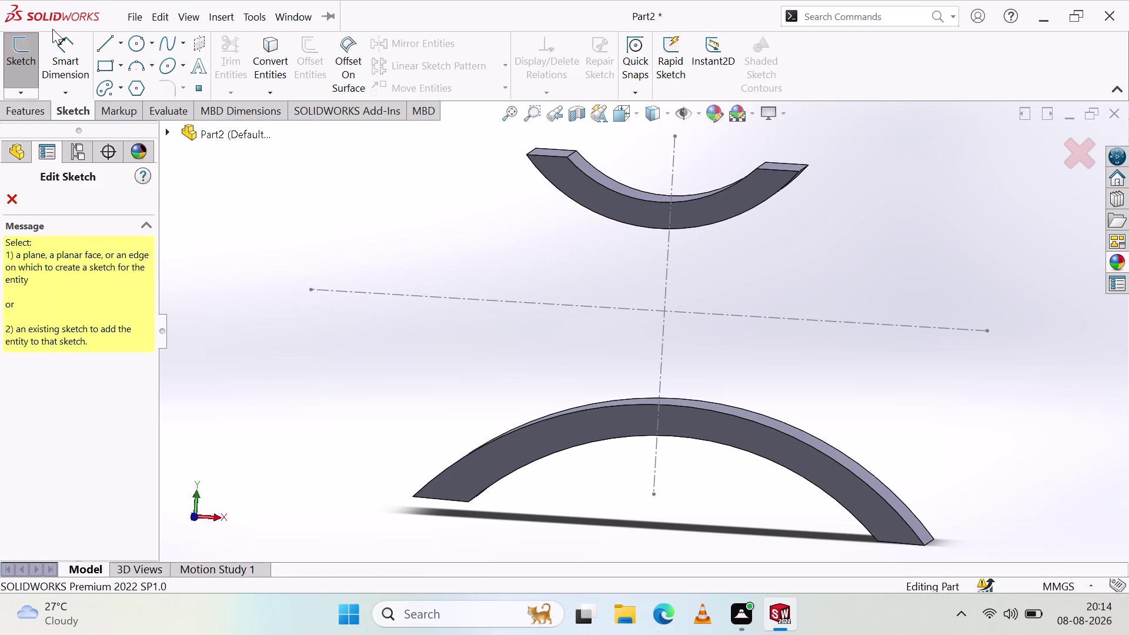
click(22, 108)
click(24, 148)
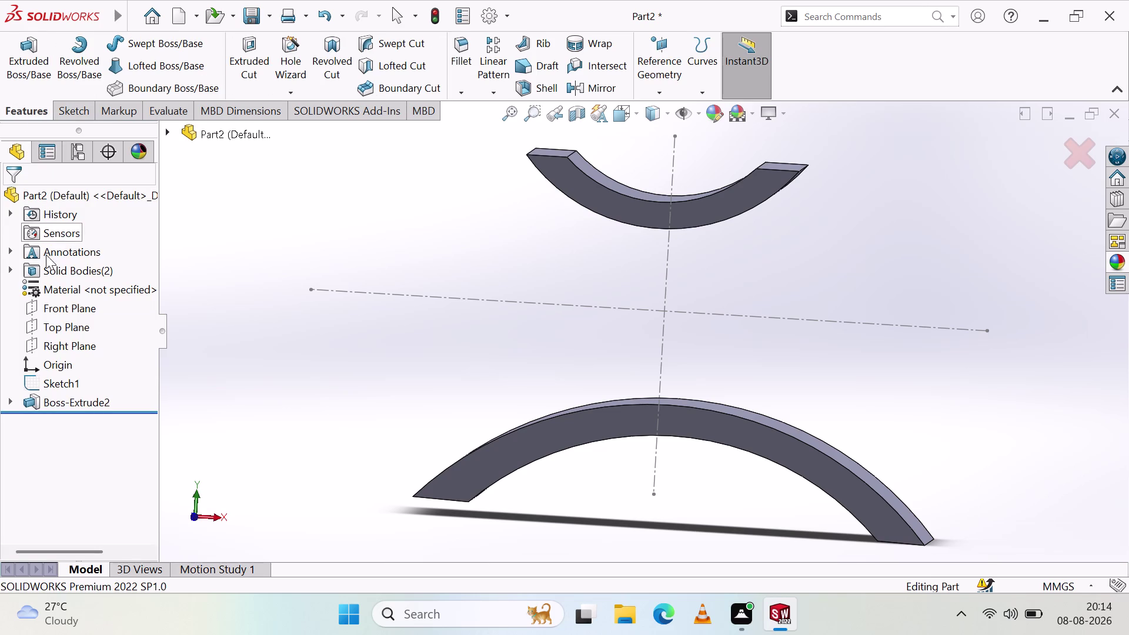
click(62, 306)
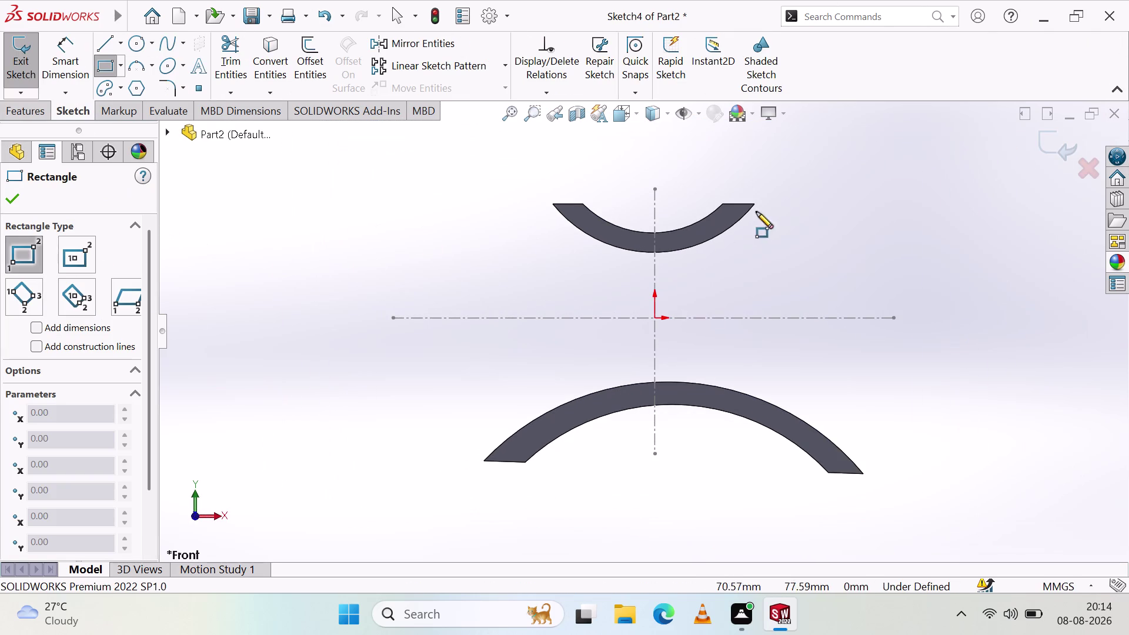
Sketch a narrow rectangle from below the cradle to the arc base and start a boss extrusion.
click(637, 253)
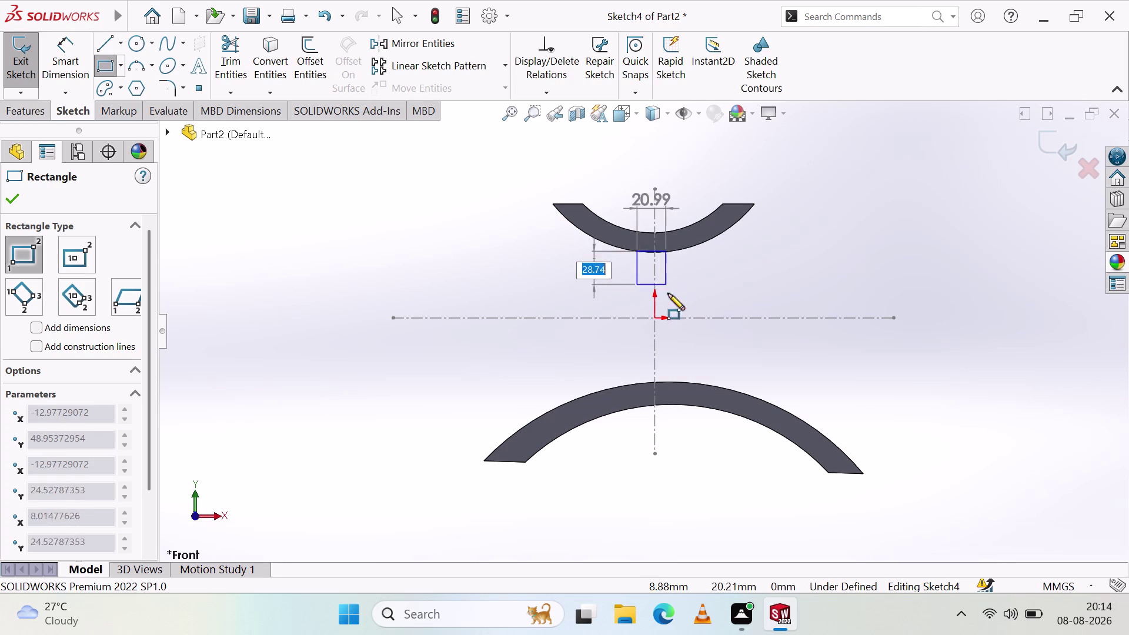
click(677, 384)
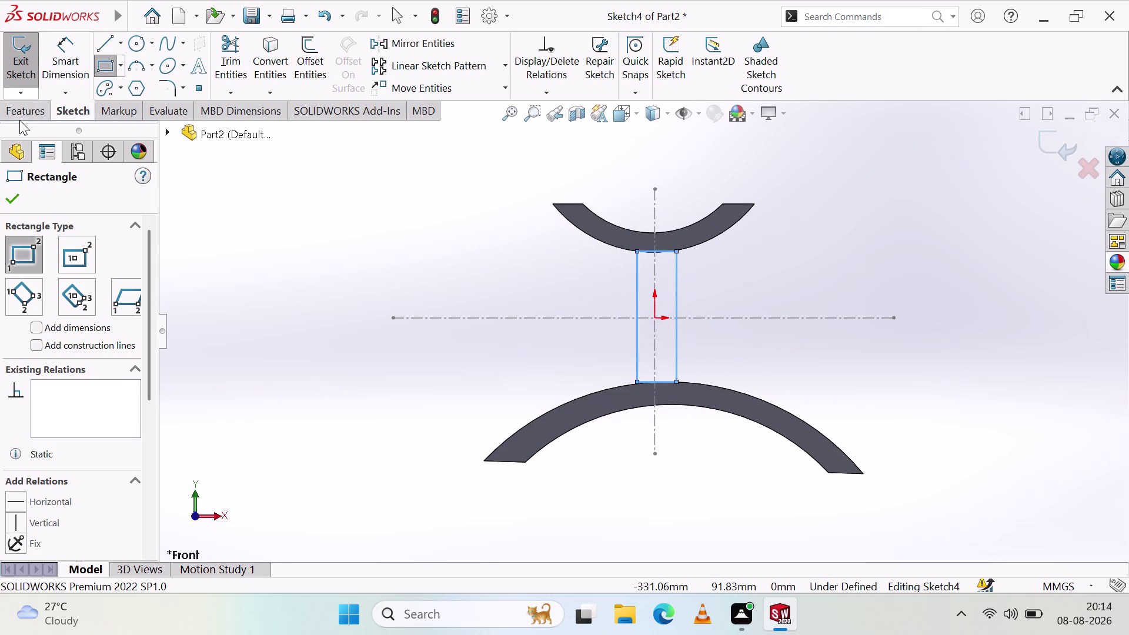
click(20, 119)
click(21, 66)
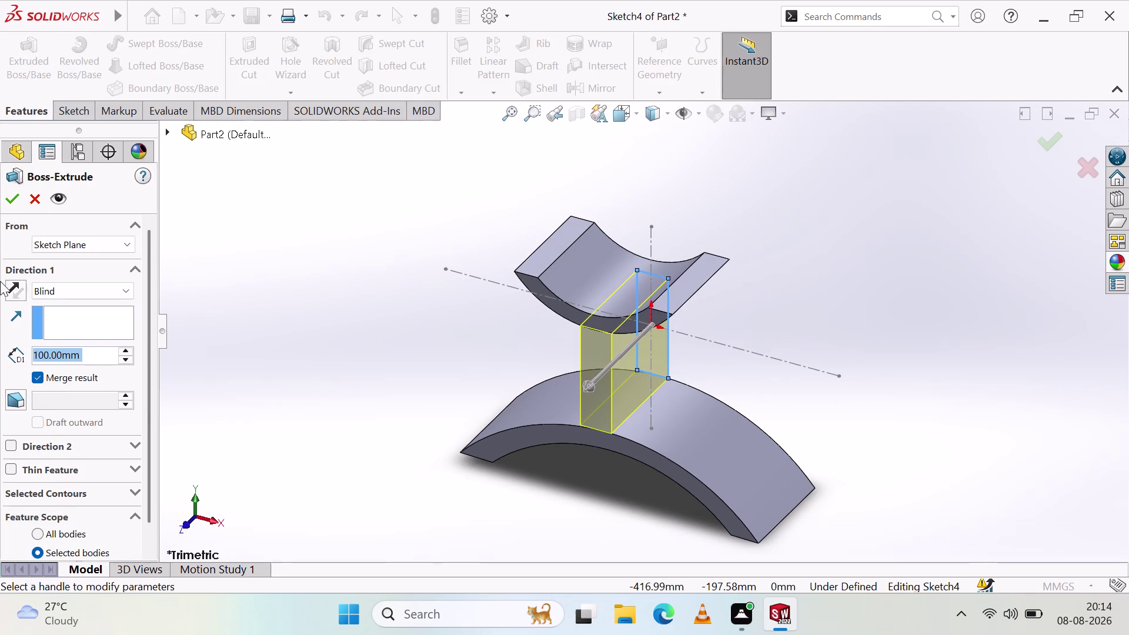
Accept the plate extrusion as Boss-Extrude3, fusing cradle and base, and clear the selection.
click(15, 201)
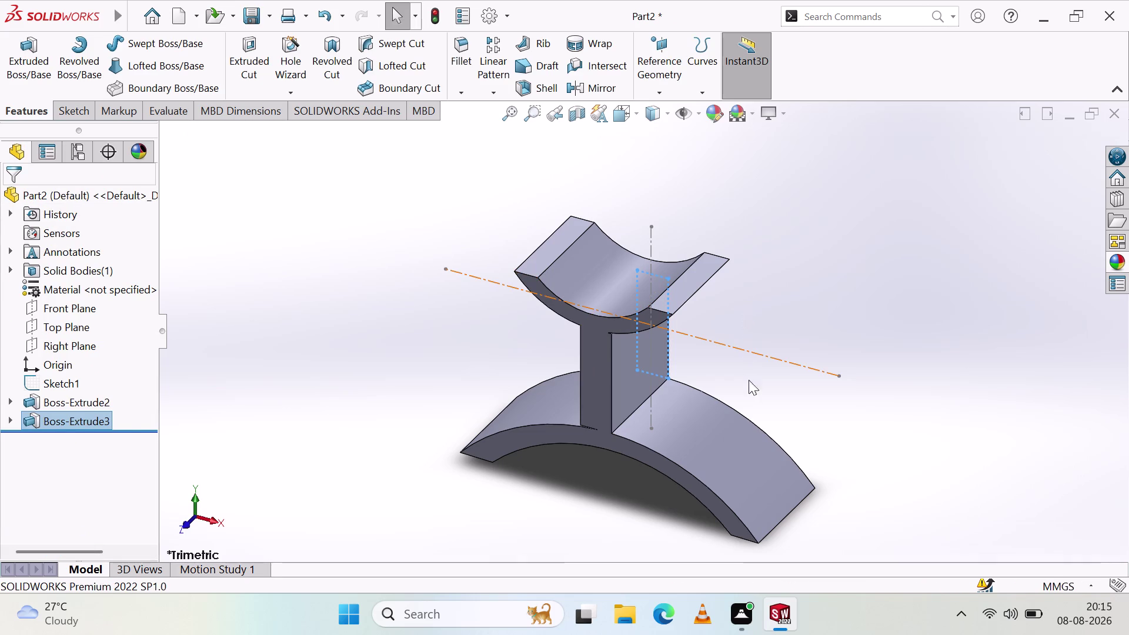
click(80, 336)
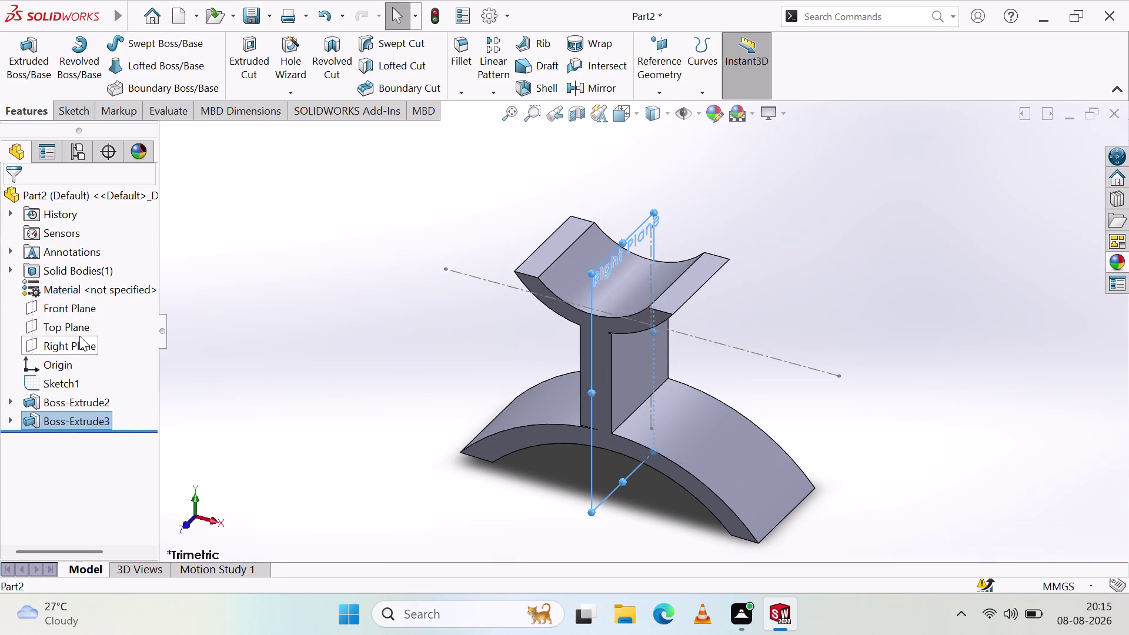
Start a Right Plane sketch and draw the slanted line along the plate edge.
click(86, 306)
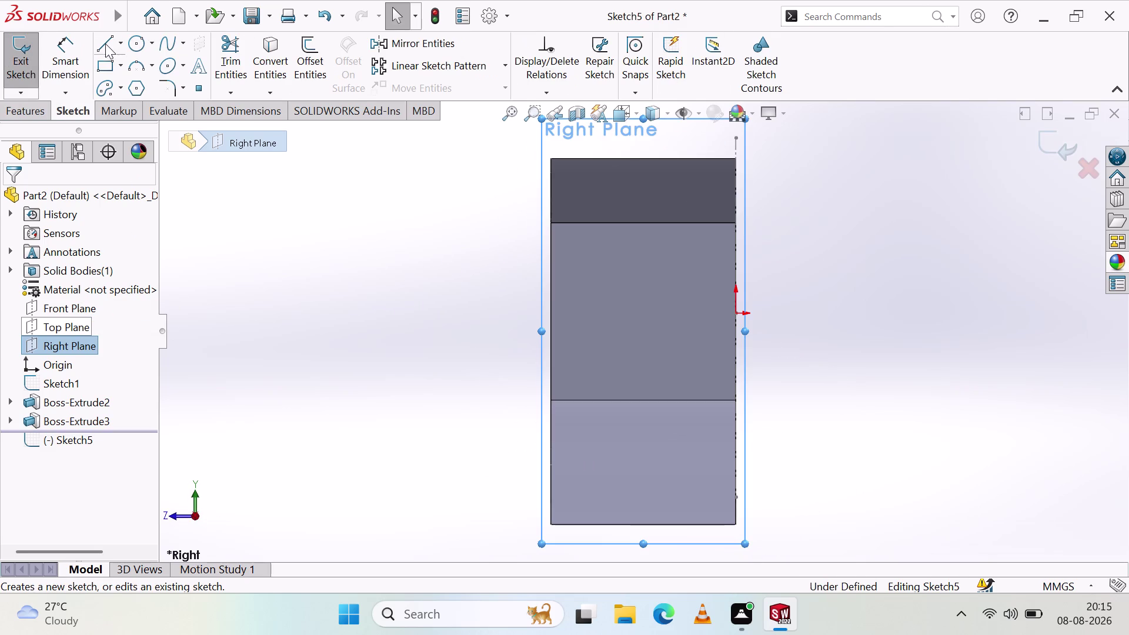
click(105, 40)
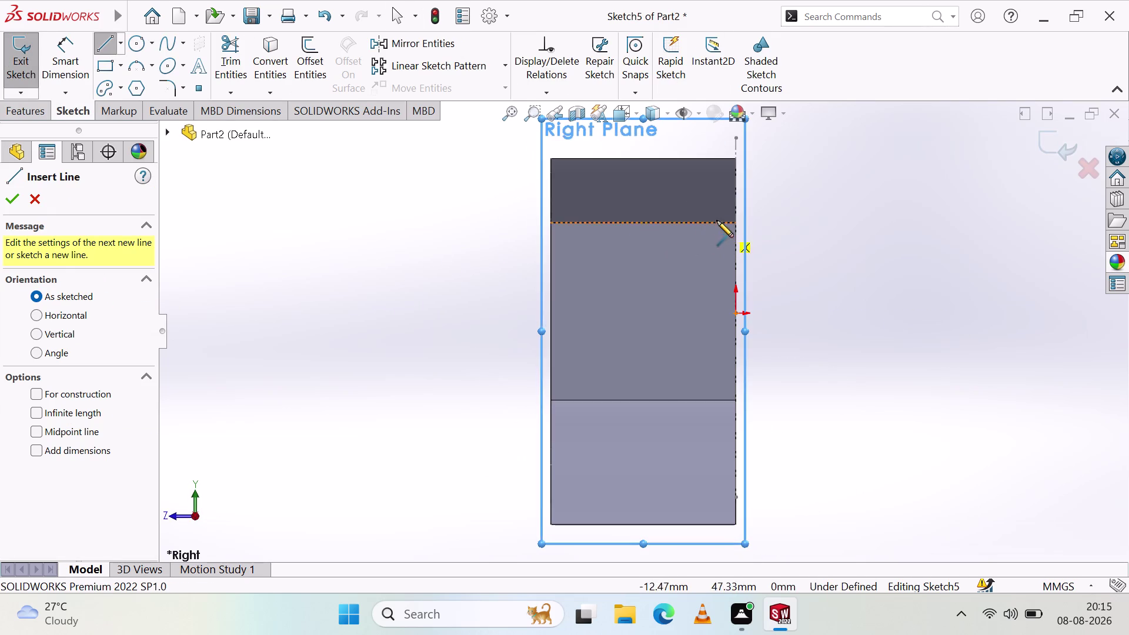
click(645, 220)
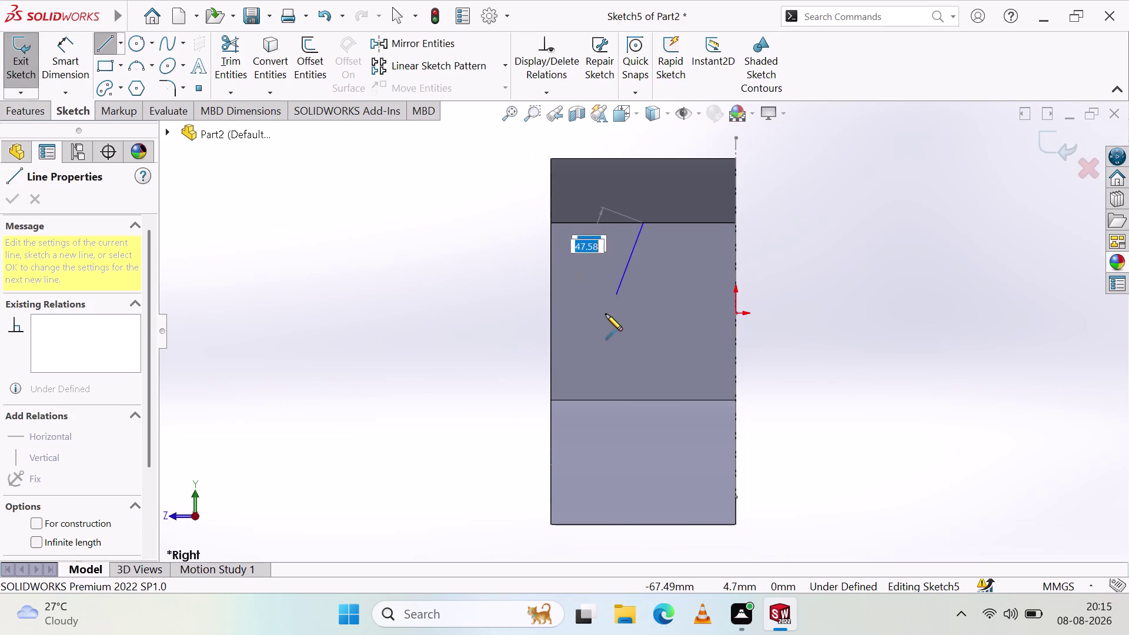
click(551, 402)
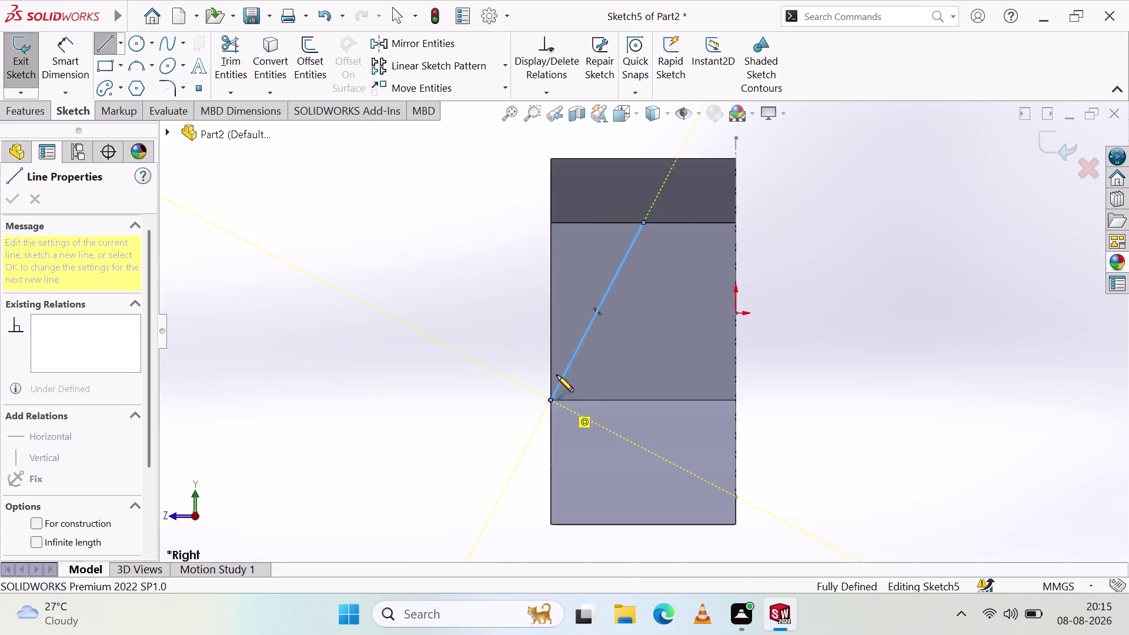
click(677, 159)
key(Escape)
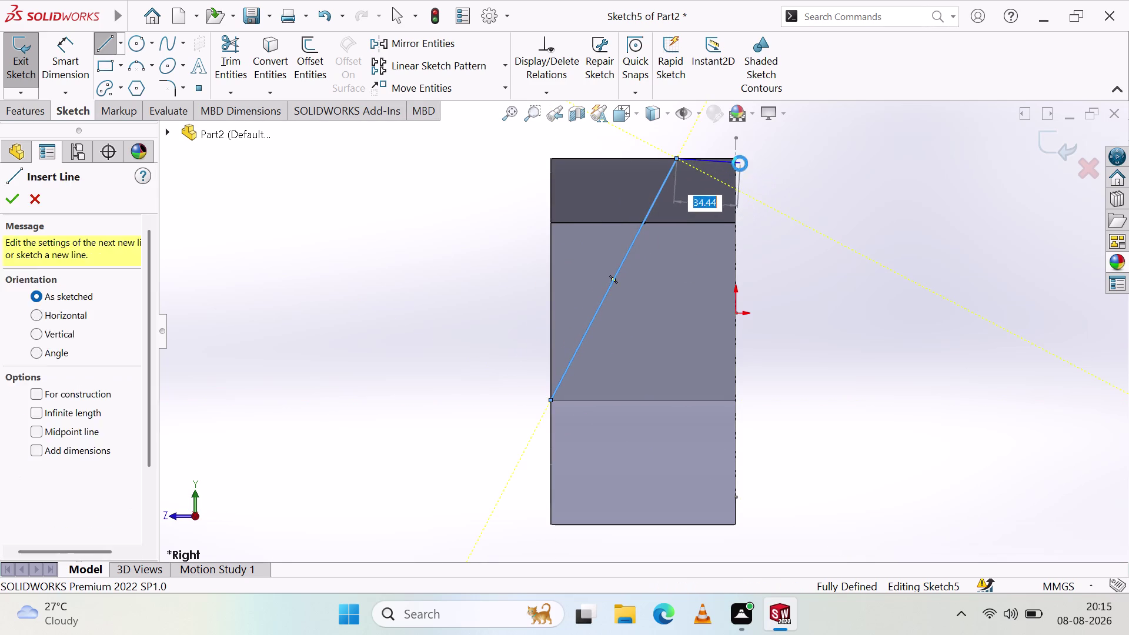
Add the top and left lines to close the triangle and start an extruded cut.
click(111, 47)
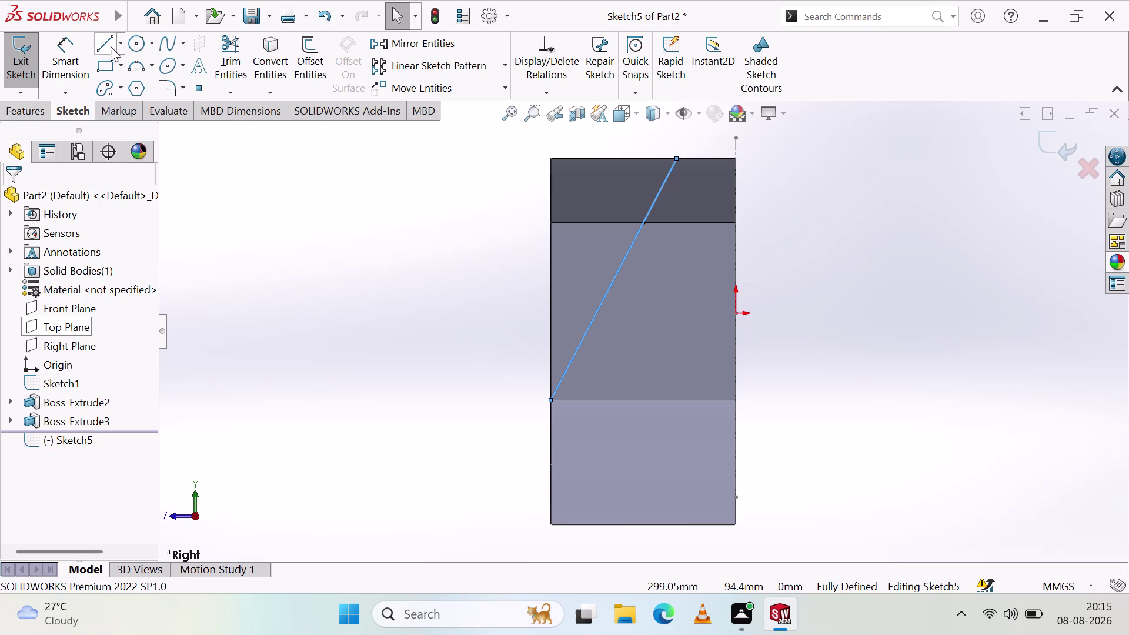
click(674, 157)
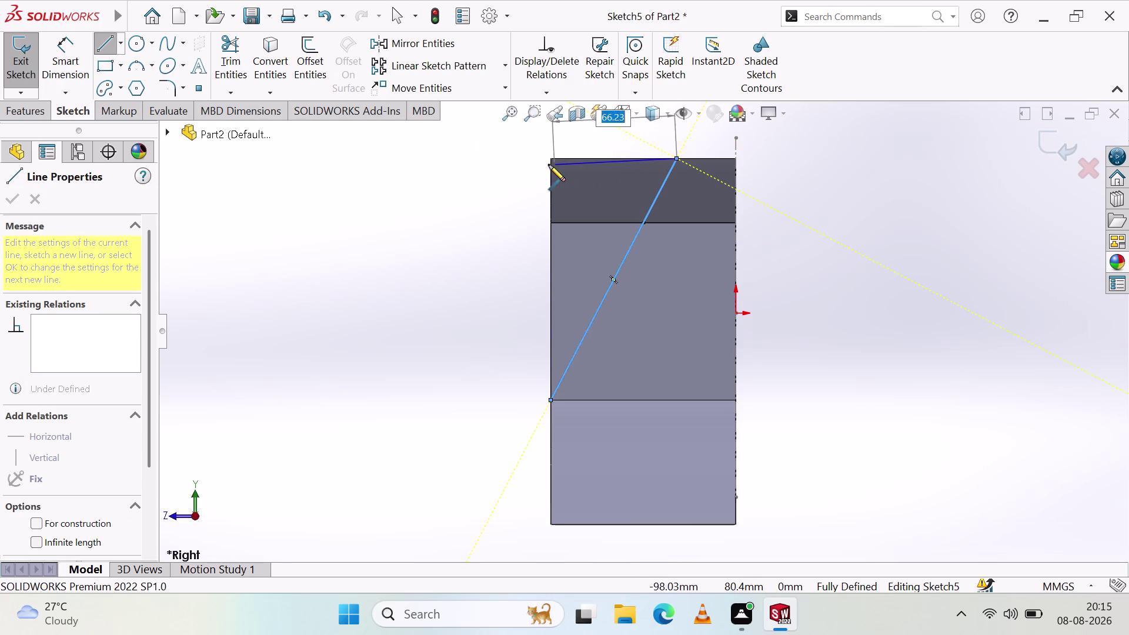
click(553, 159)
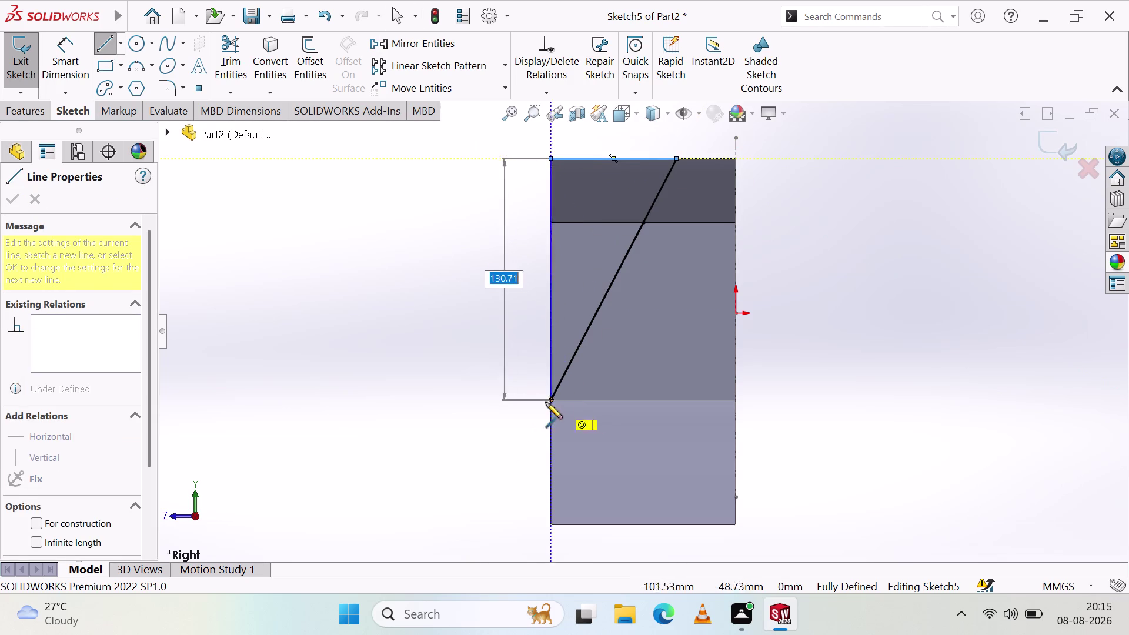
click(551, 397)
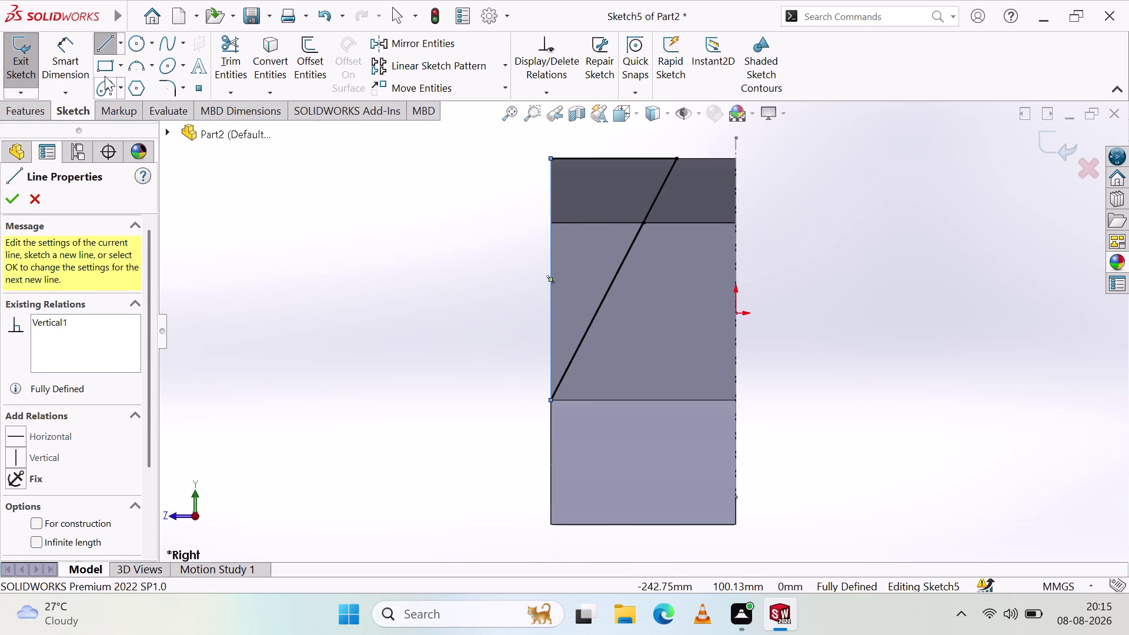
click(35, 113)
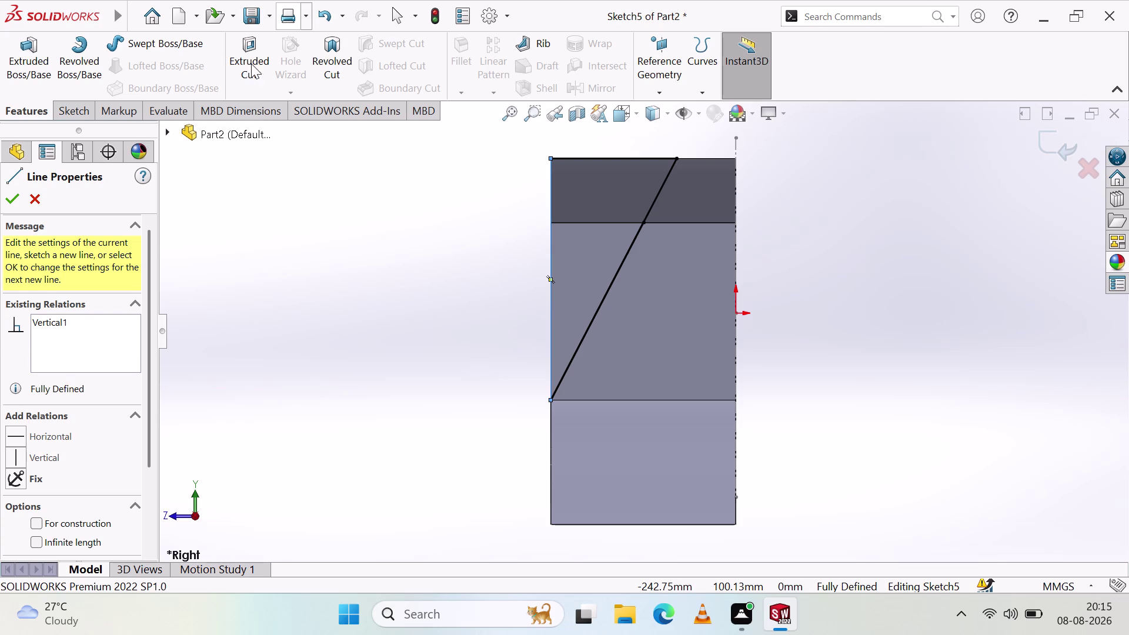
click(251, 64)
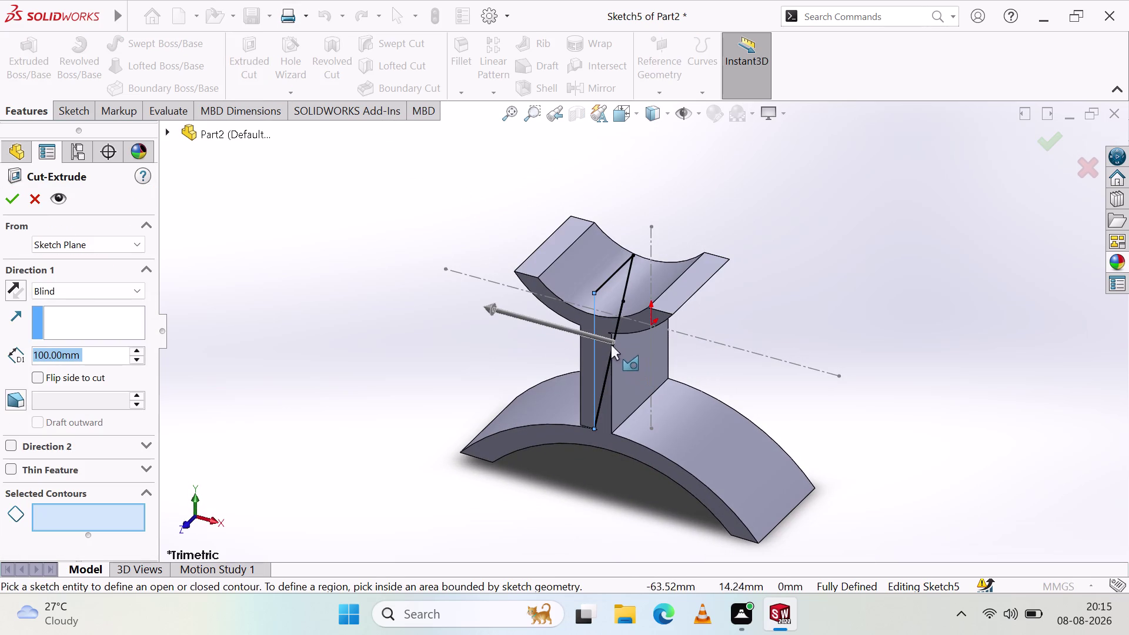
Cut the triangle Through All in both directions and accept merging the open contours.
click(77, 288)
click(90, 314)
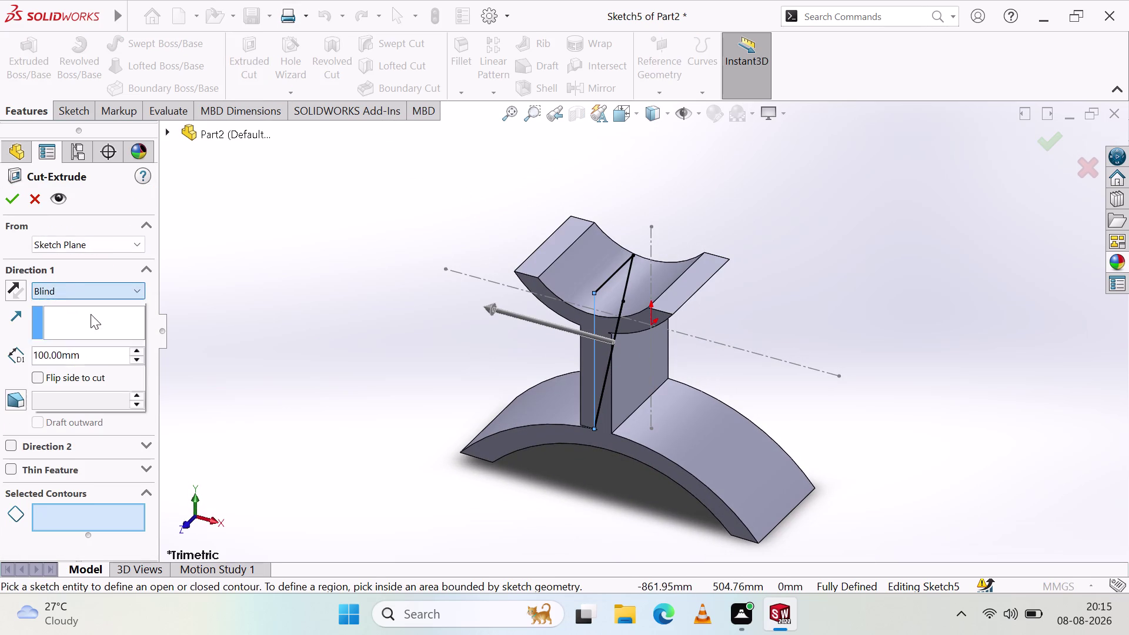
click(11, 427)
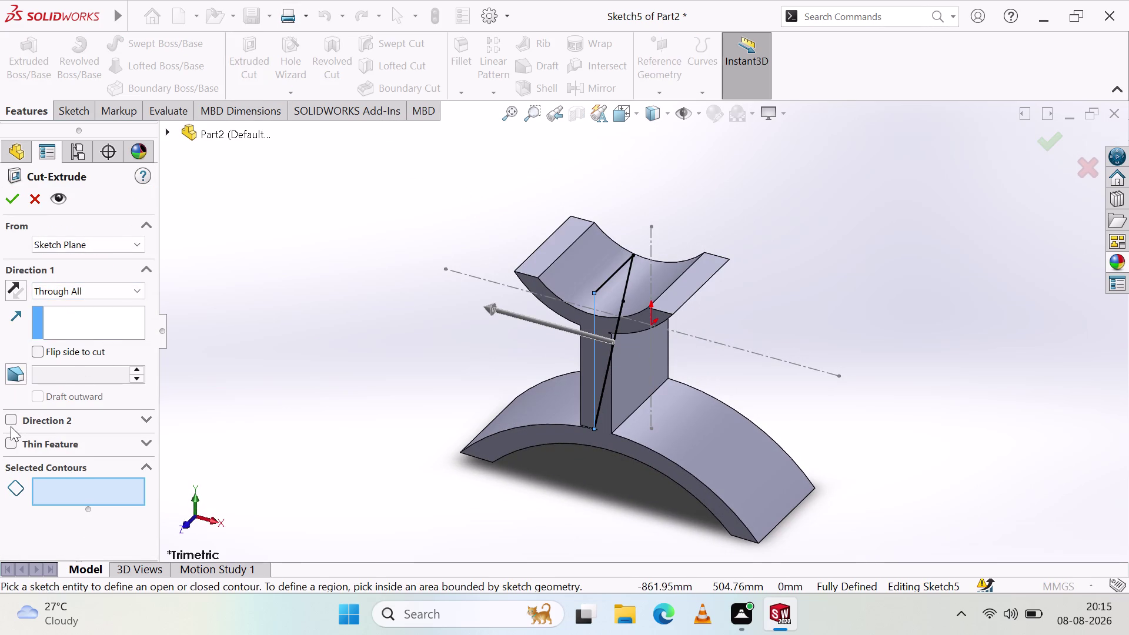
click(13, 418)
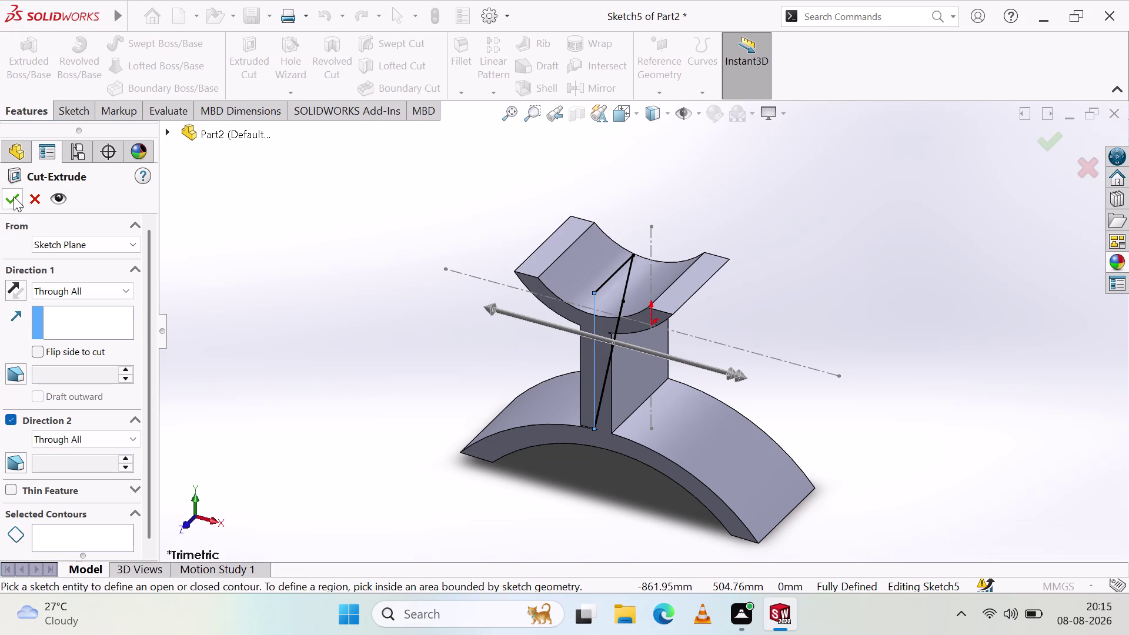
click(14, 194)
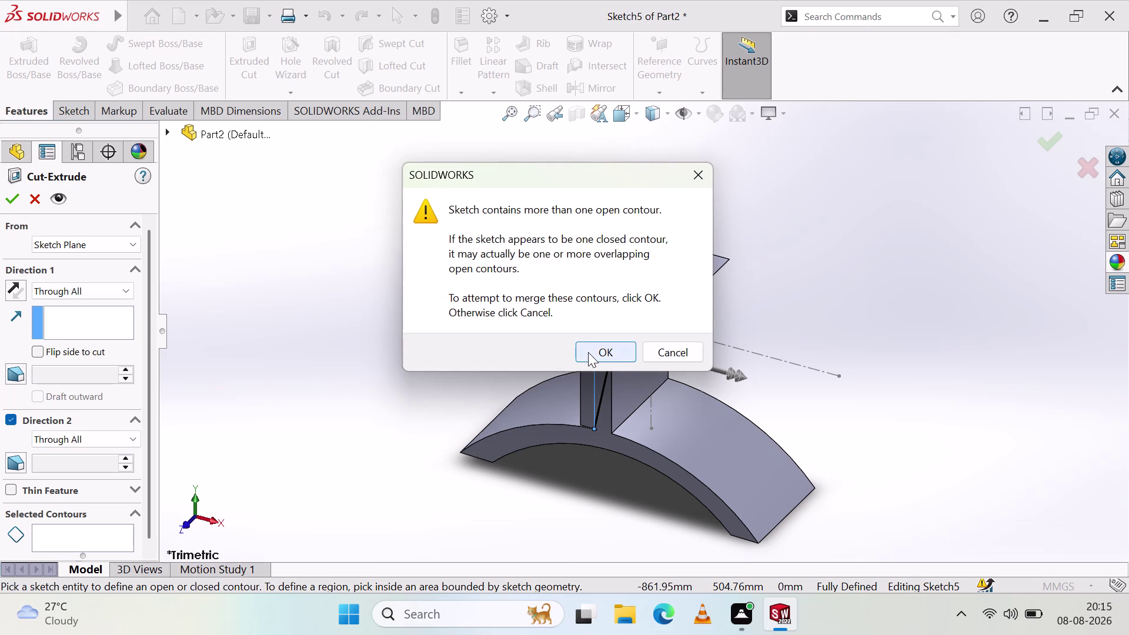
click(588, 353)
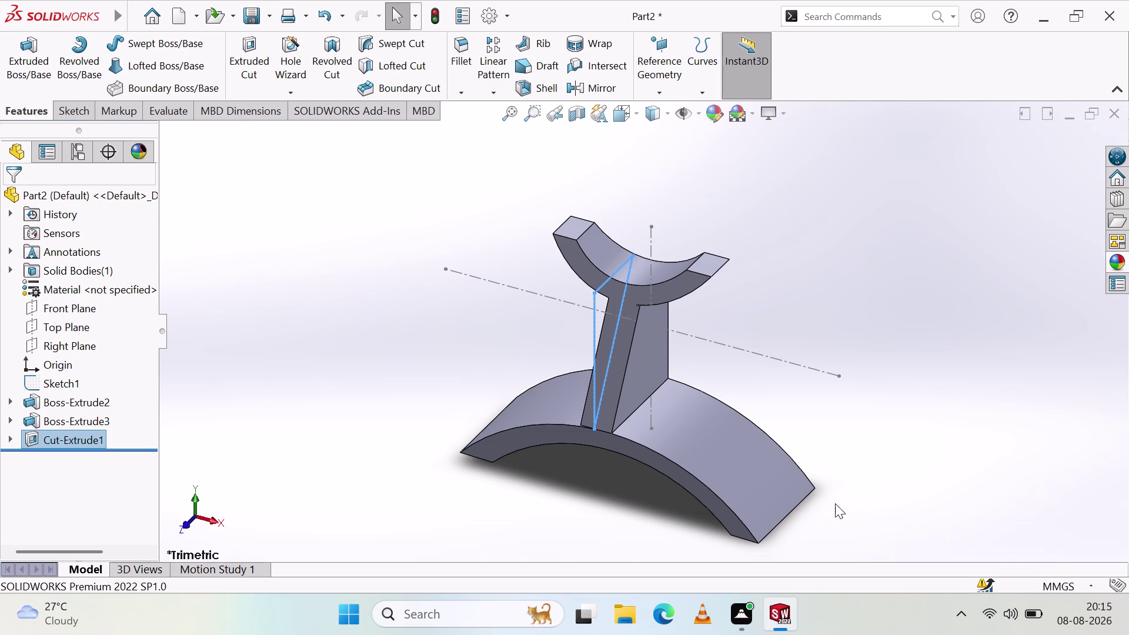
scroll(up, 3)
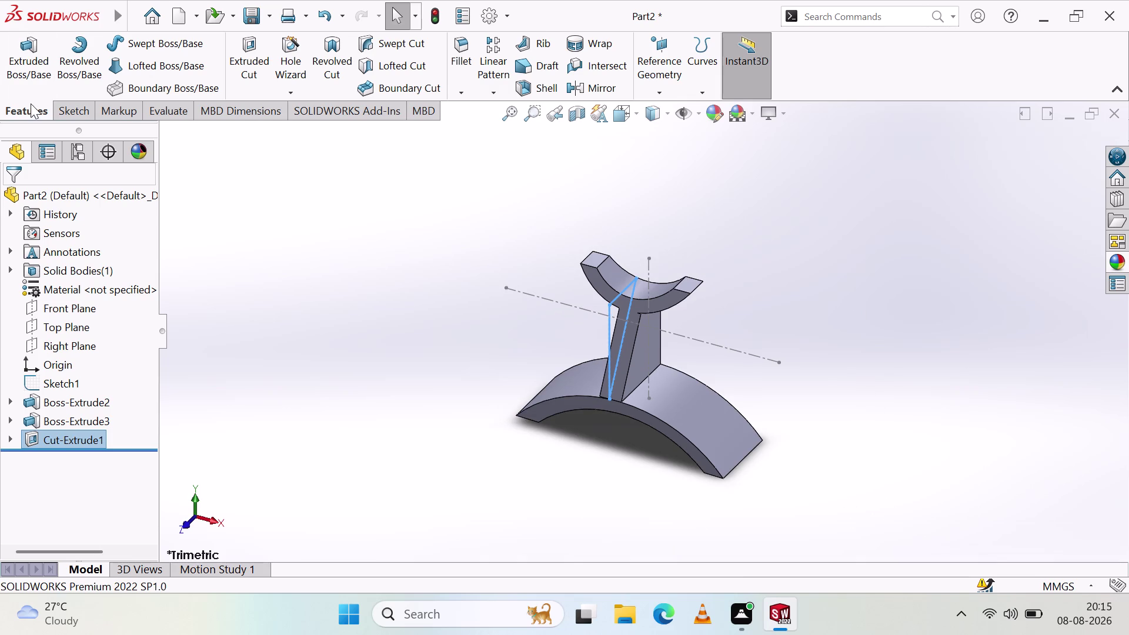
click(29, 115)
click(79, 113)
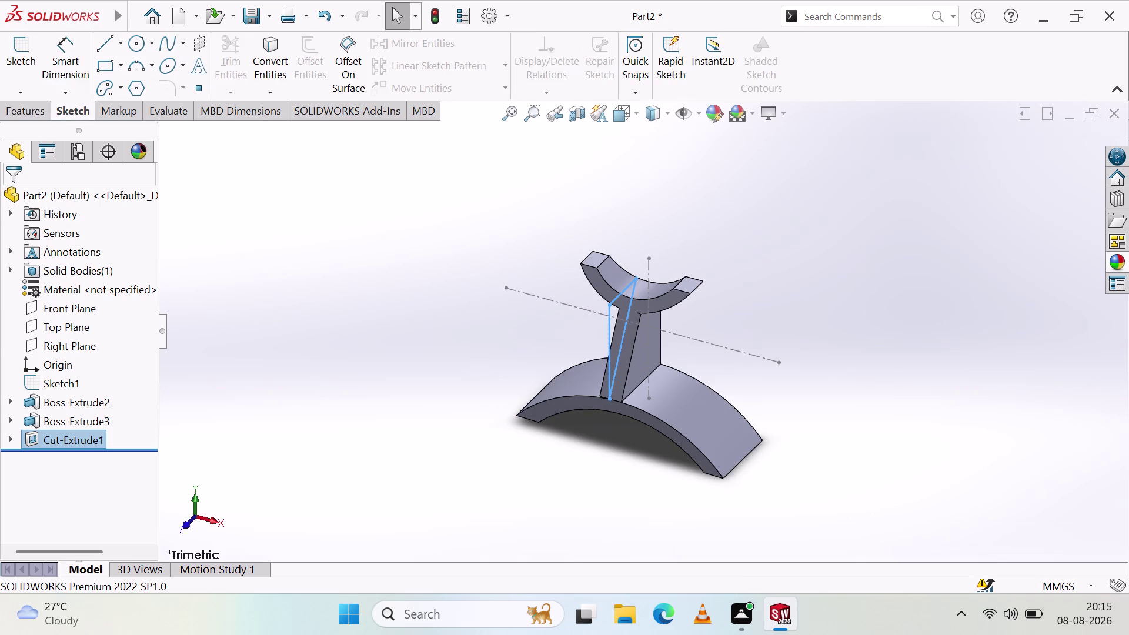
click(44, 109)
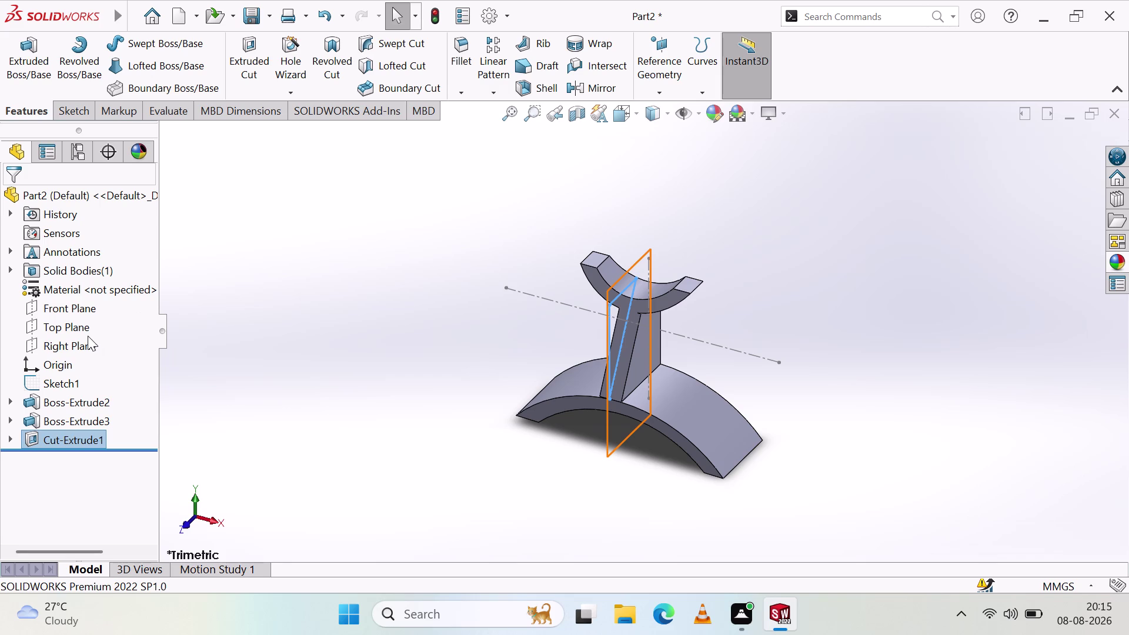
click(61, 328)
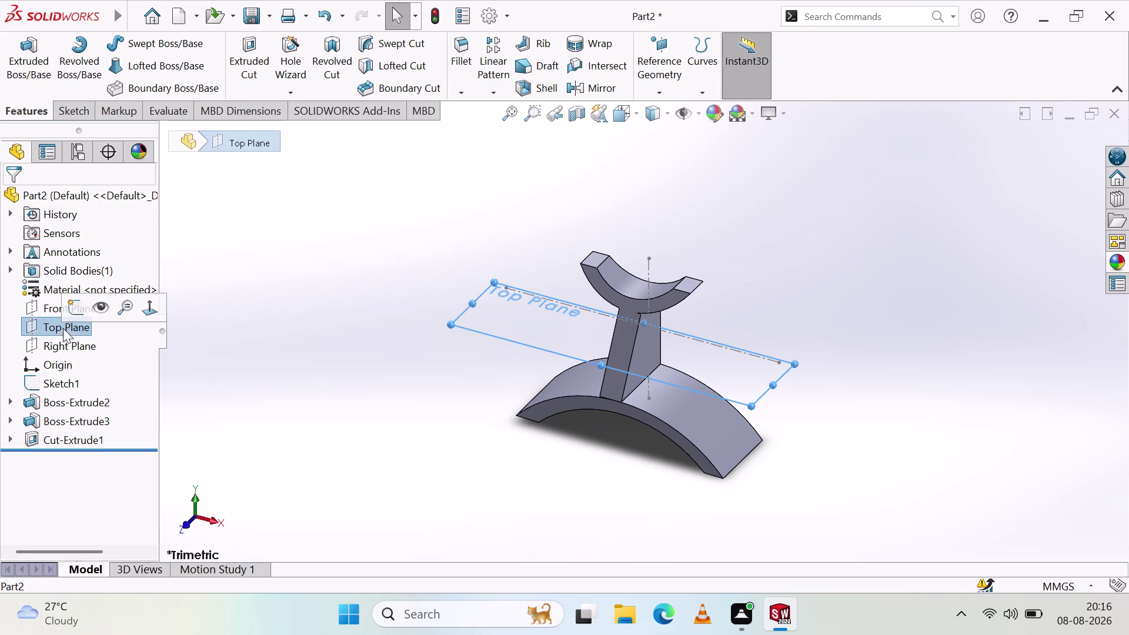
Start a Top Plane sketch with a short horizontal line from the base's top-right corner.
click(72, 305)
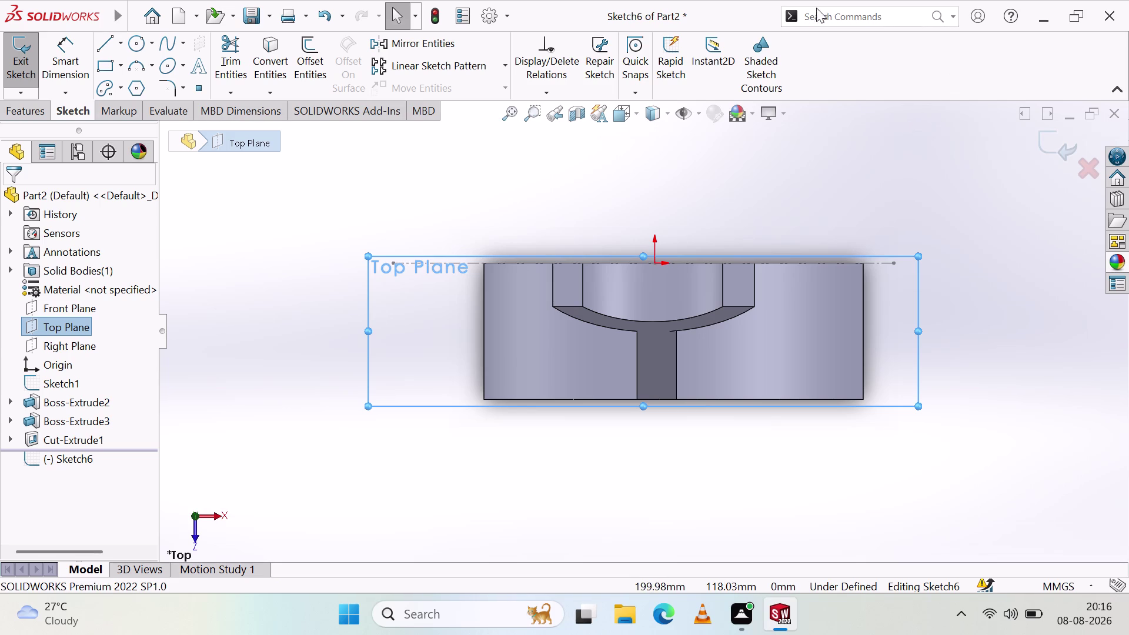
click(105, 44)
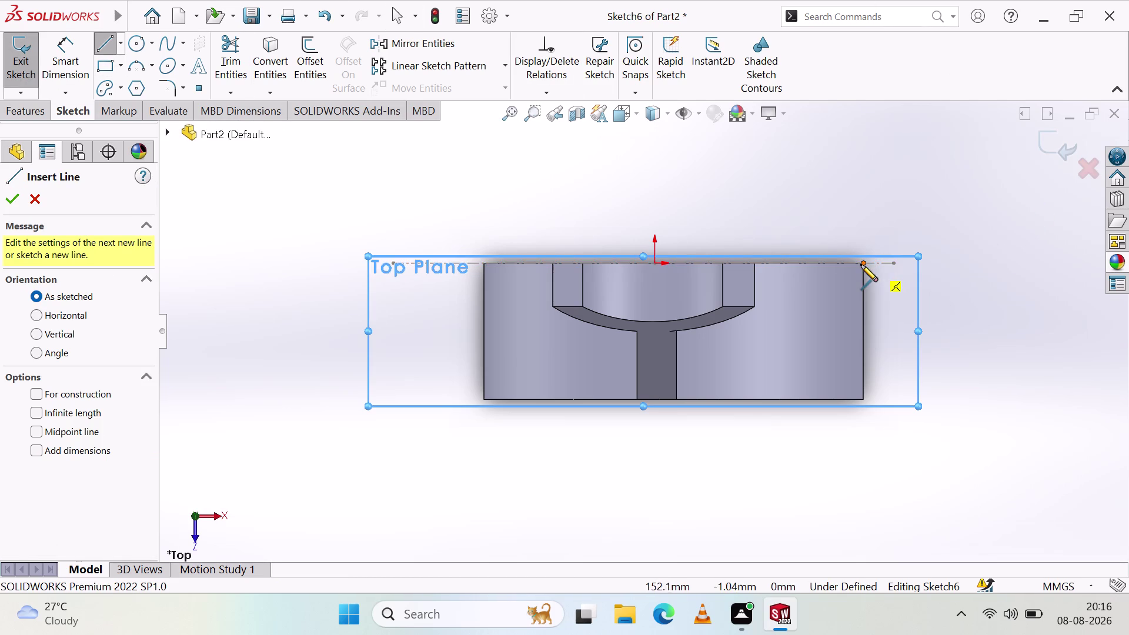
drag(860, 261, 866, 267)
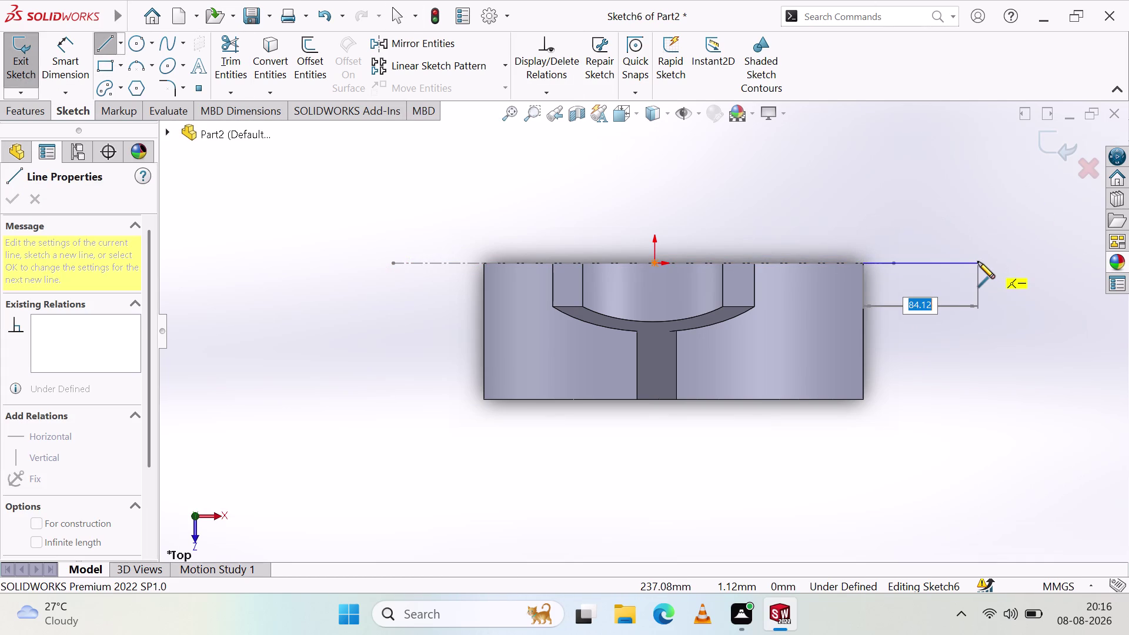
click(944, 263)
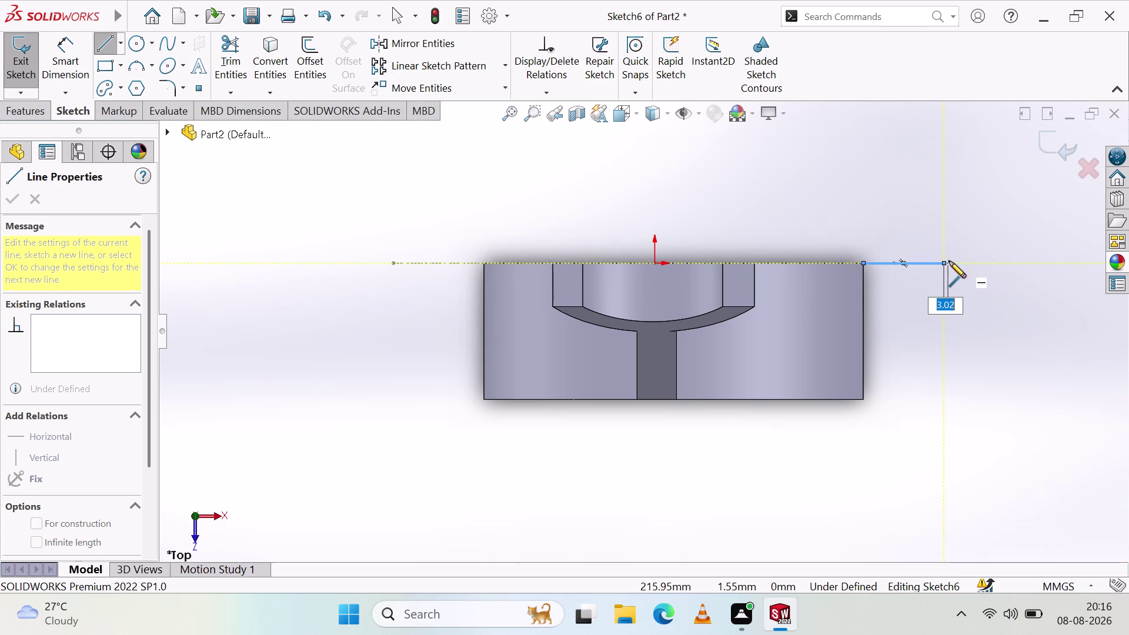
click(942, 392)
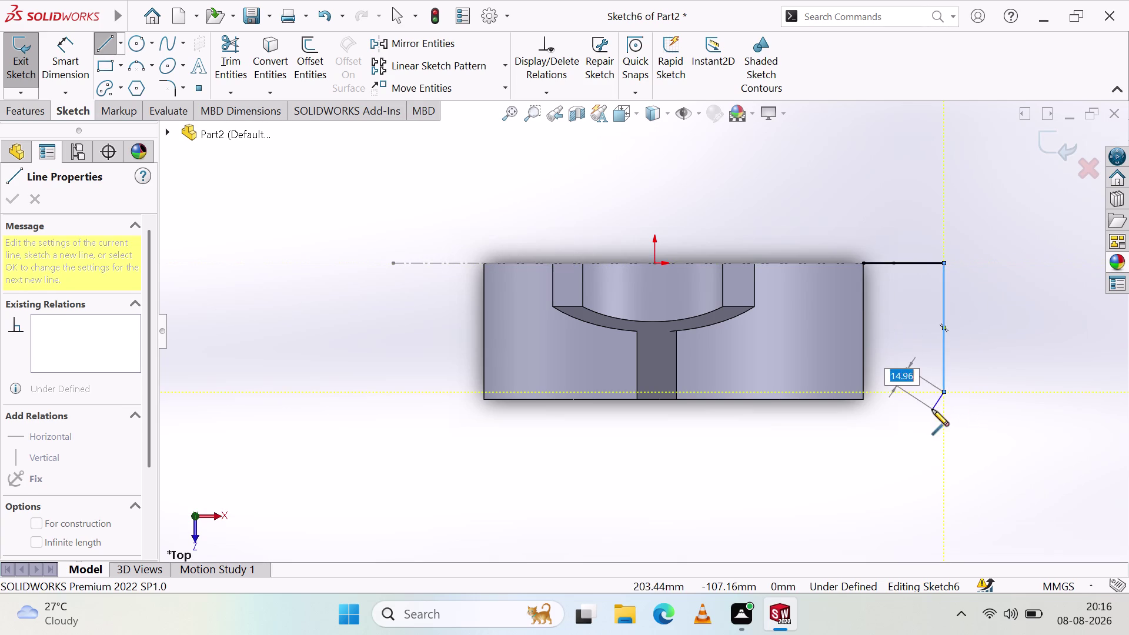
key(ctrl+z)
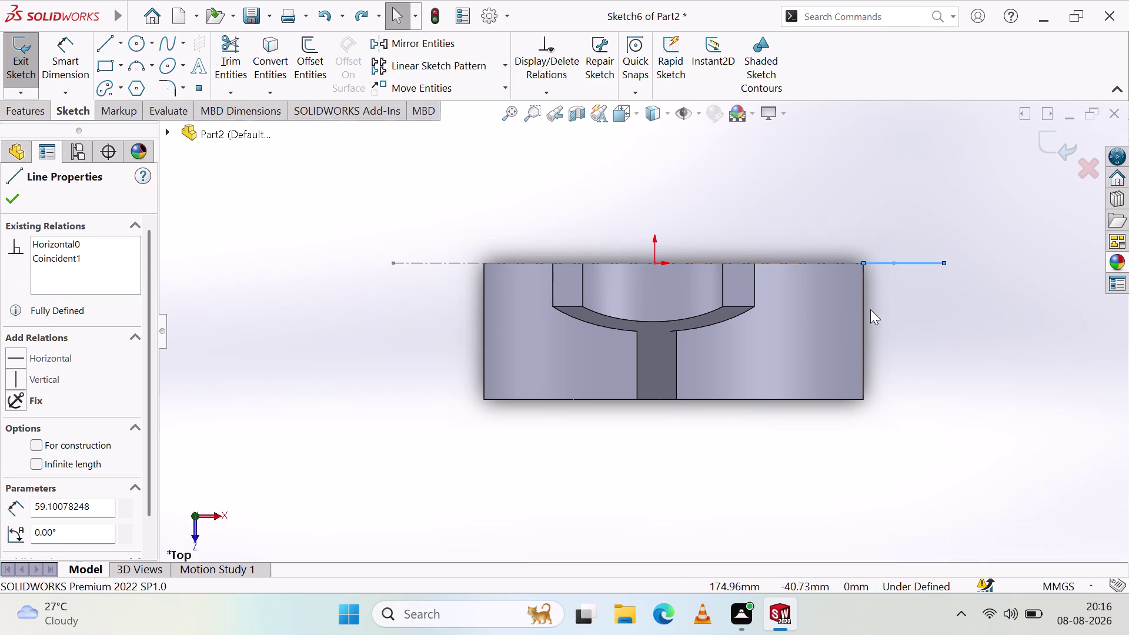
Draw the matching horizontal line from the base's bottom-right corner and end line drawing.
click(110, 51)
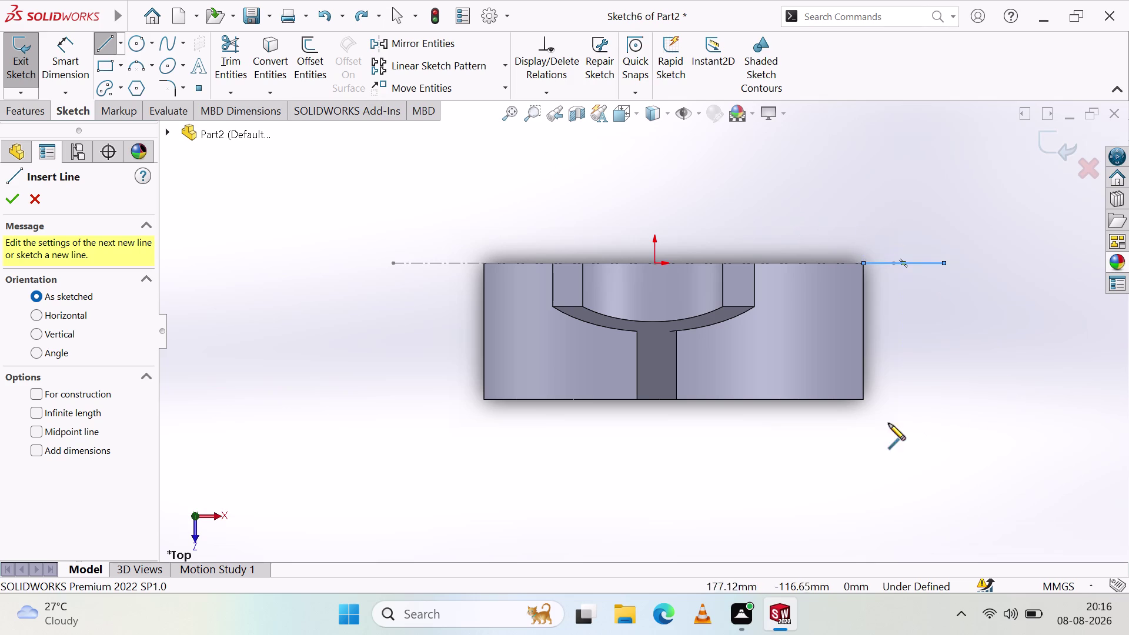
click(862, 400)
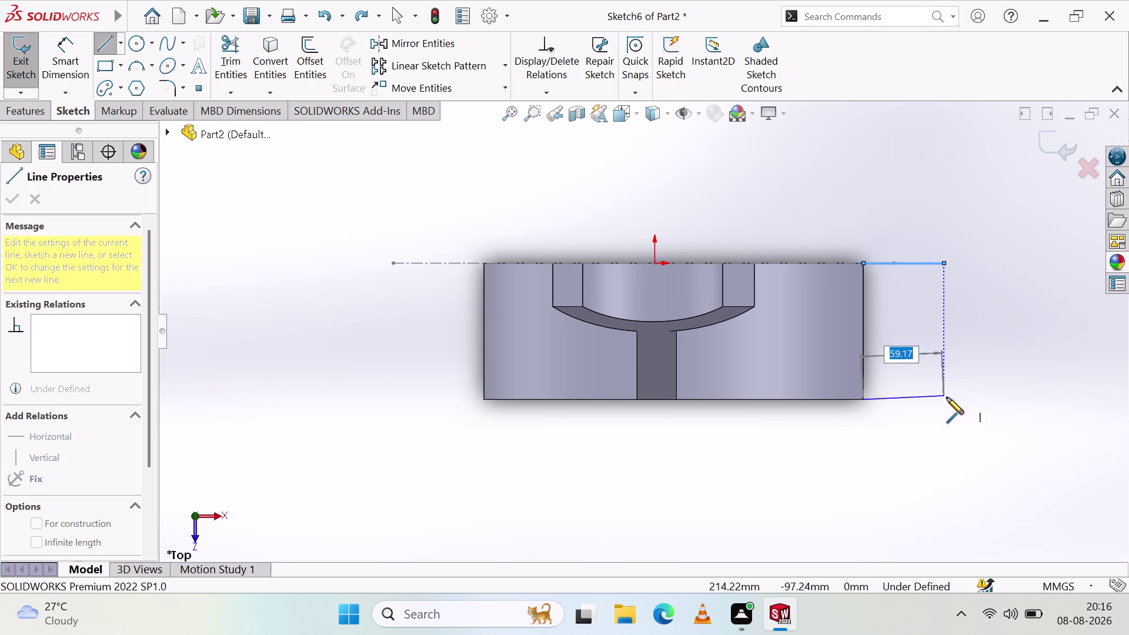
drag(945, 399, 942, 389)
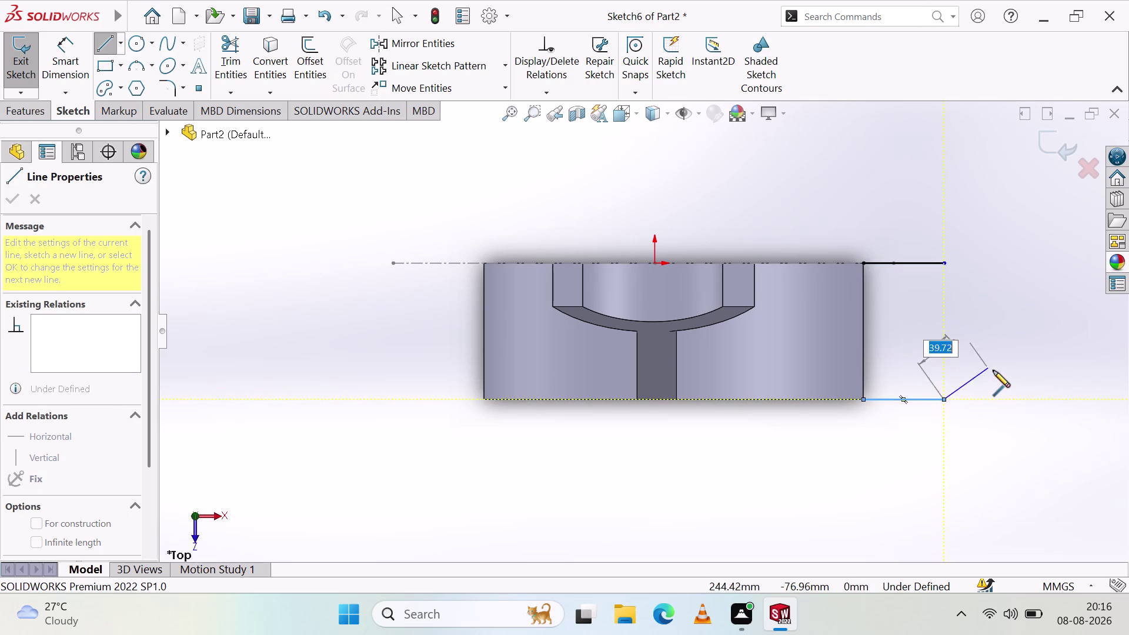
right_click(1011, 368)
click(1003, 387)
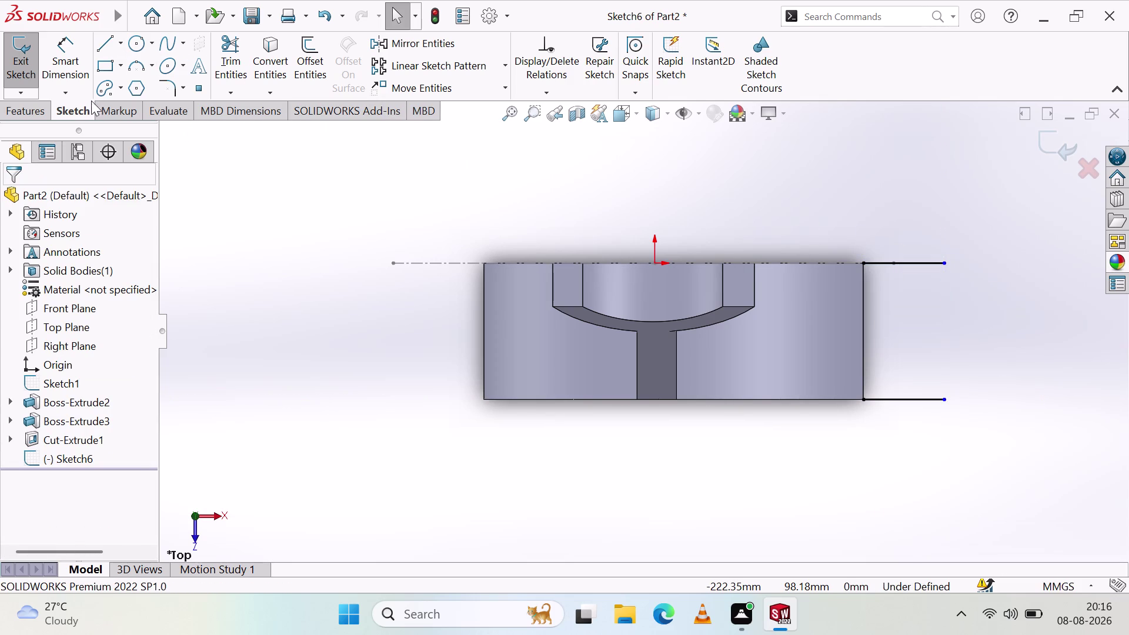
click(142, 62)
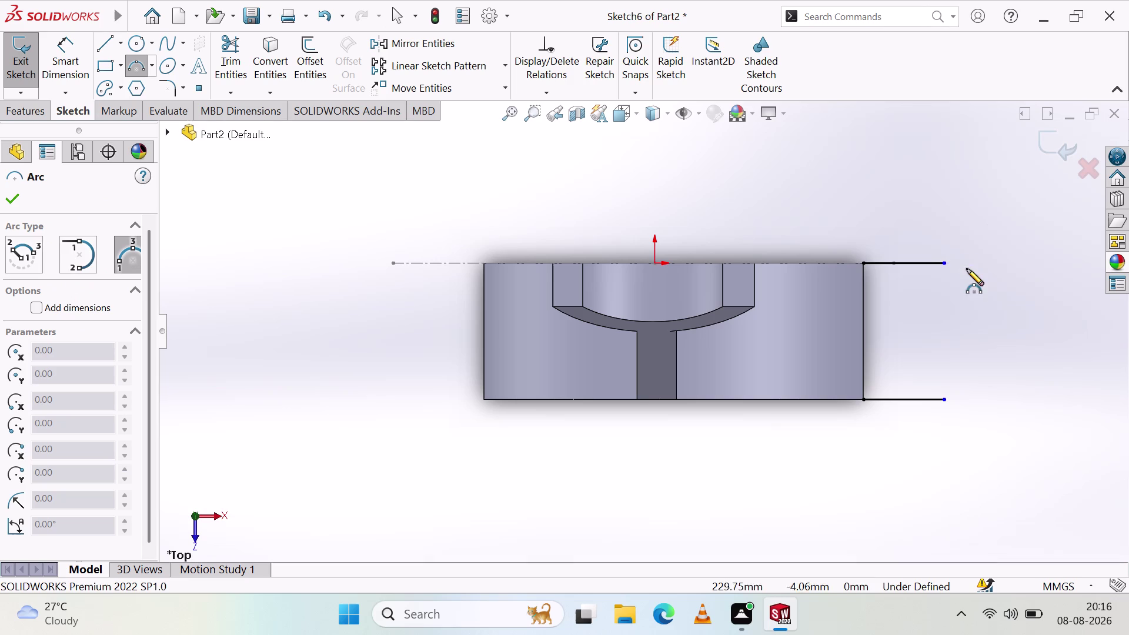
Join the two line ends with an outward-bulging three-point arc.
click(943, 261)
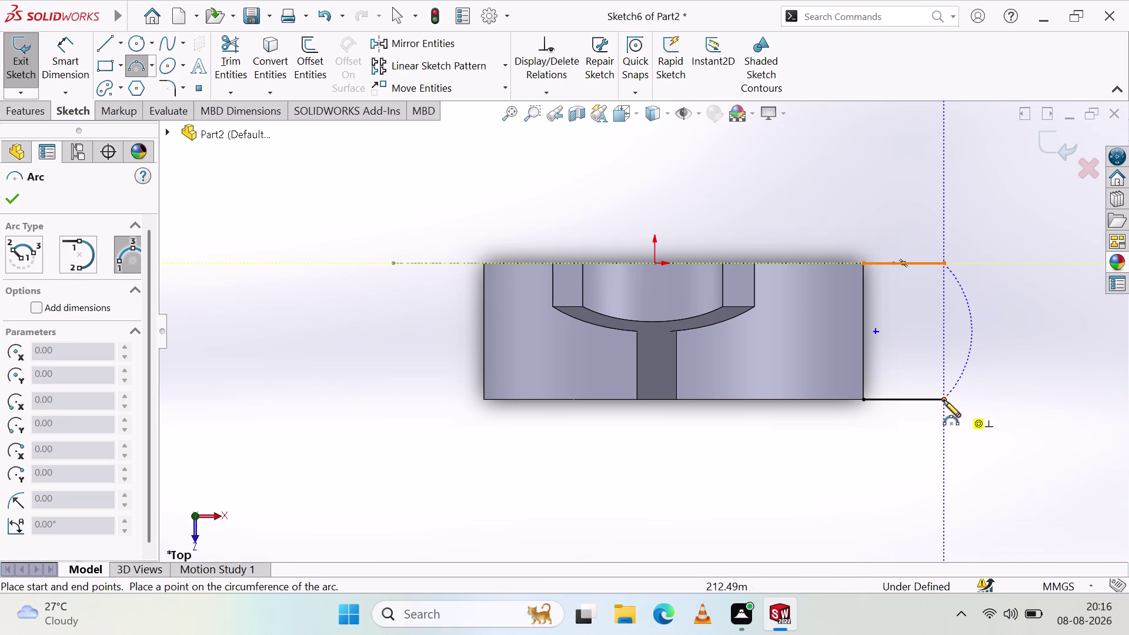
click(944, 397)
click(999, 330)
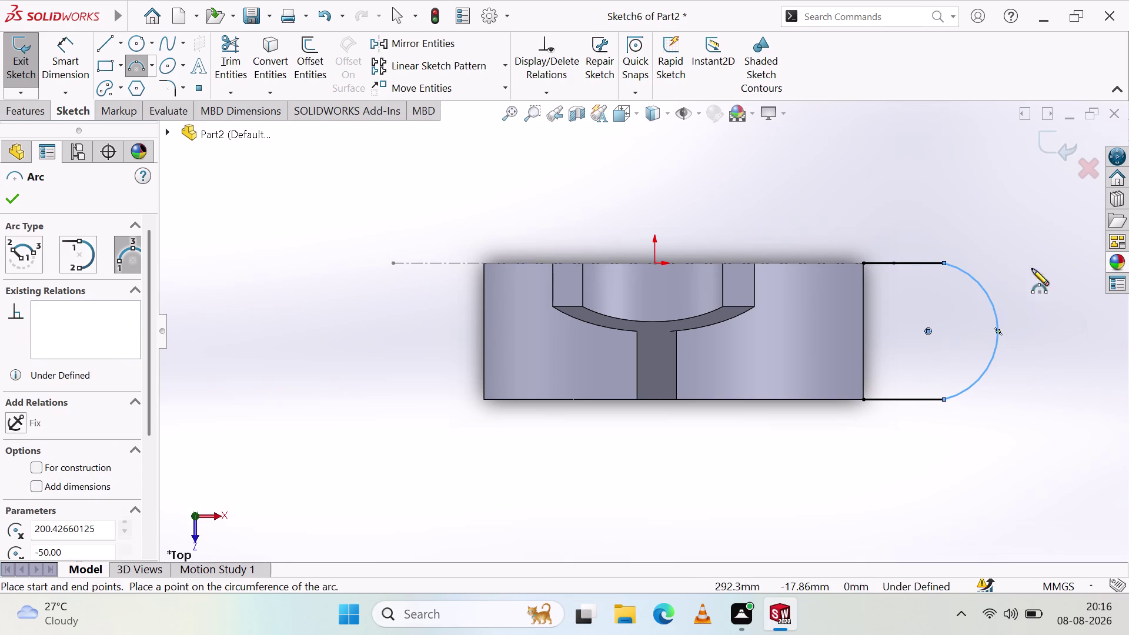
Draw the hole circle centred on the arc and finish circle drawing.
click(143, 46)
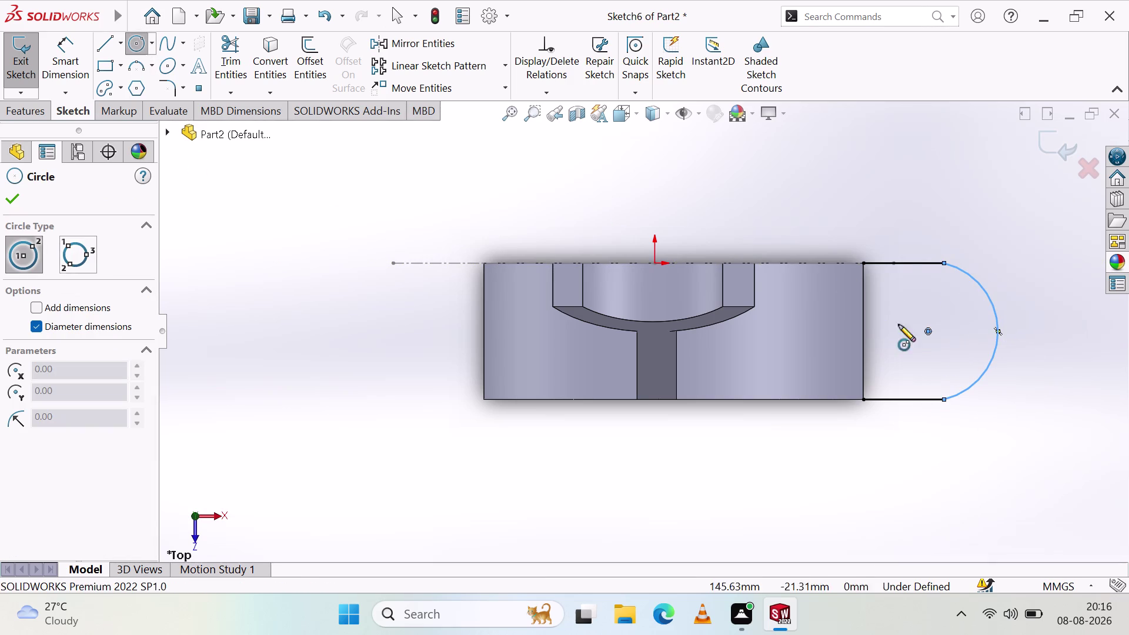
drag(931, 333, 951, 357)
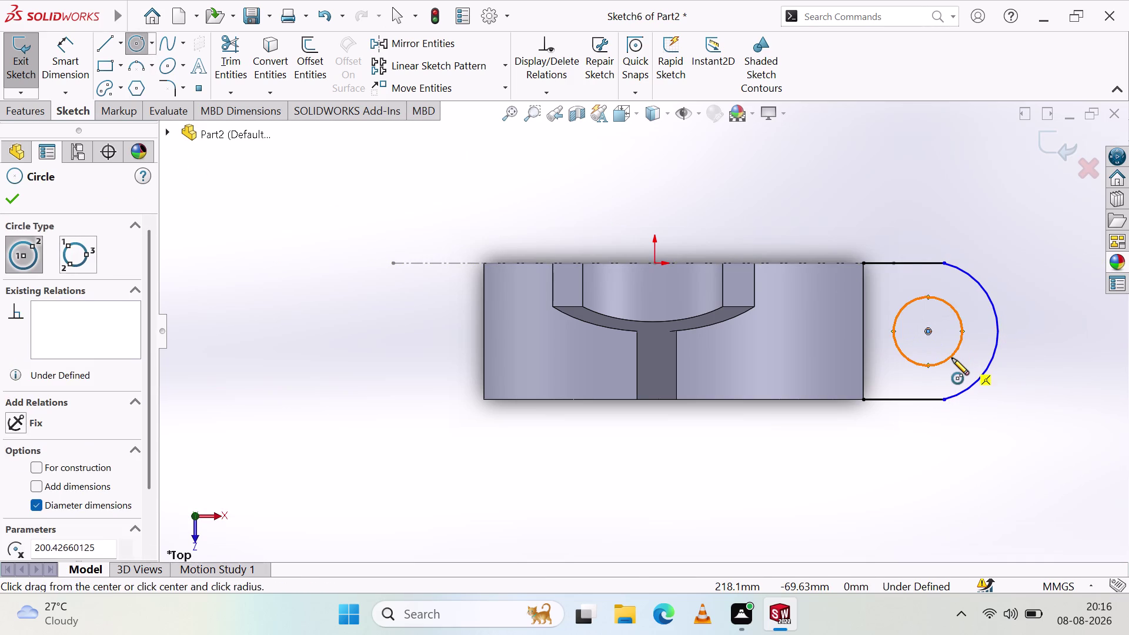
click(952, 359)
right_click(1072, 295)
click(1055, 309)
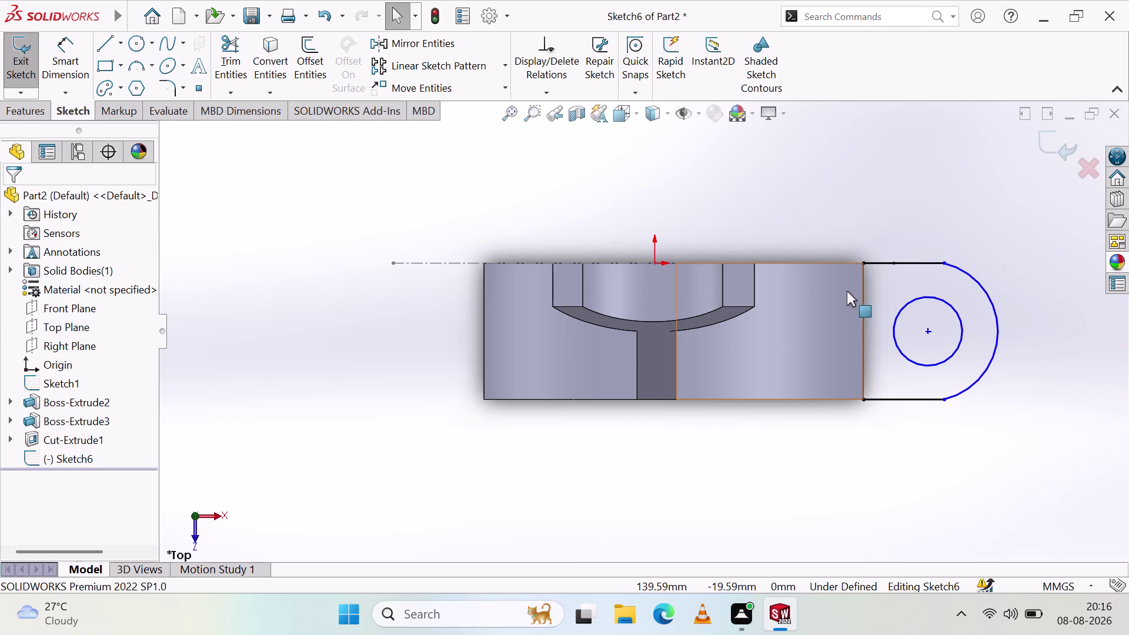
click(862, 307)
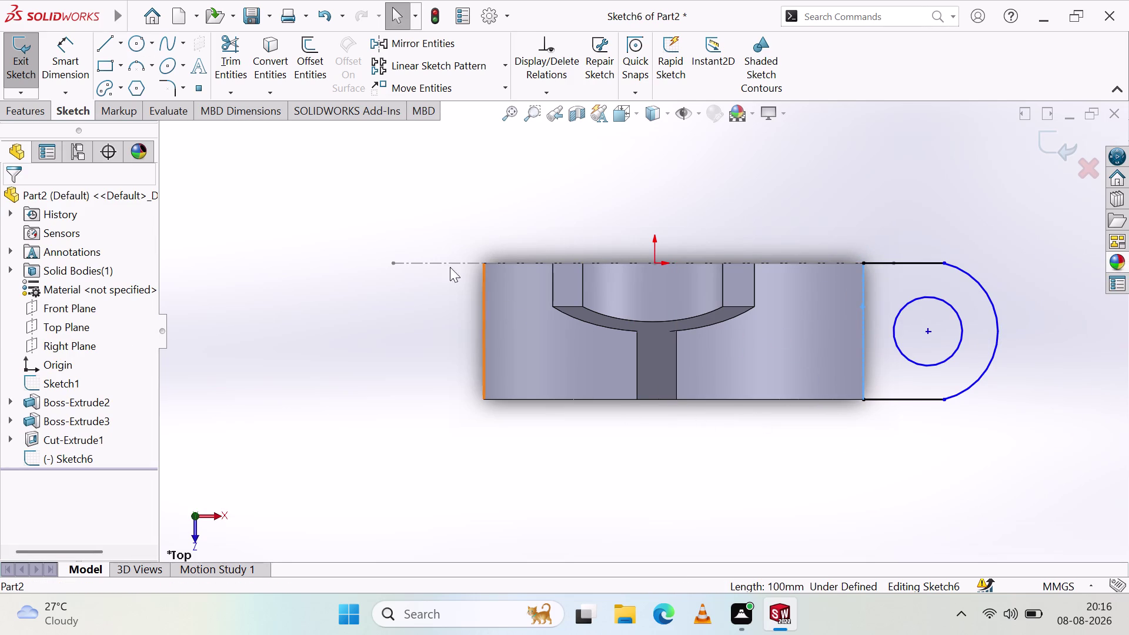
click(35, 113)
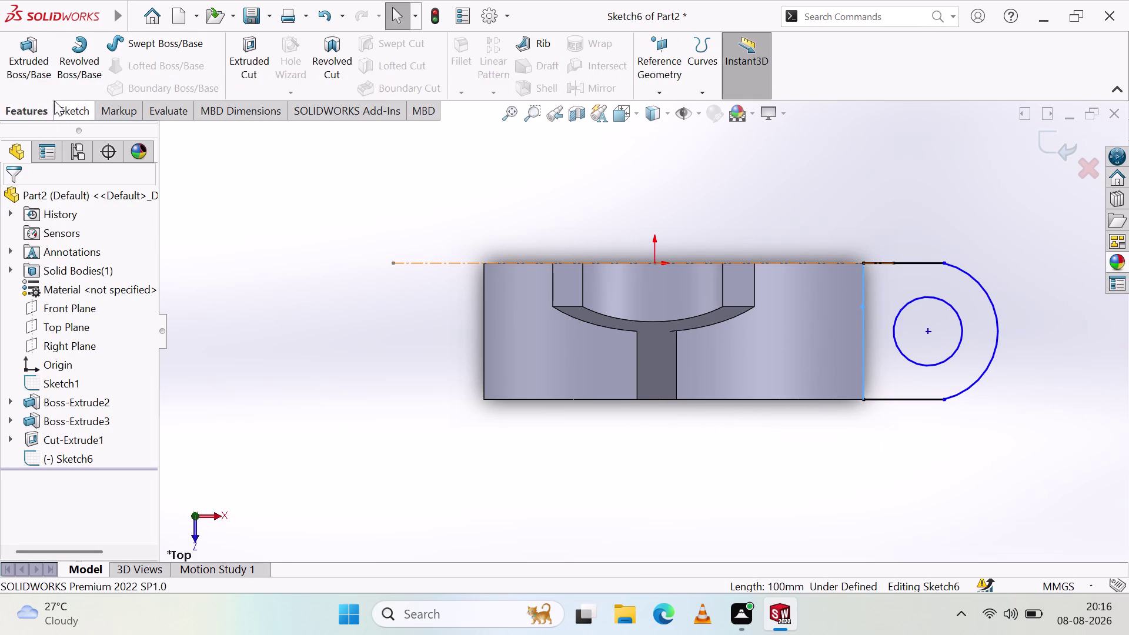
click(70, 110)
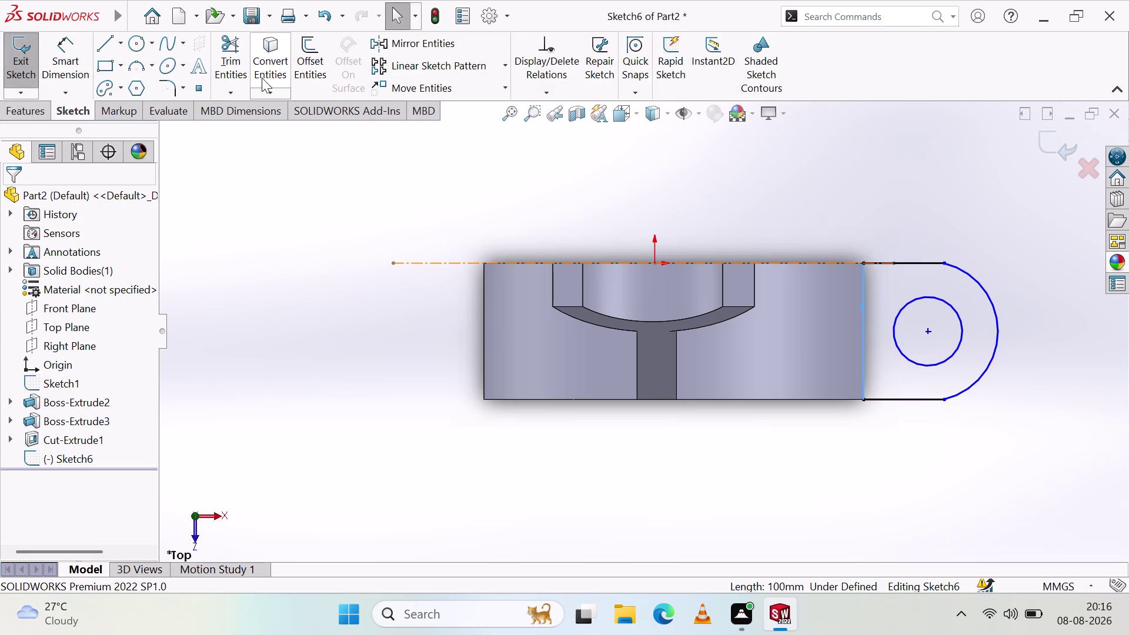
click(382, 44)
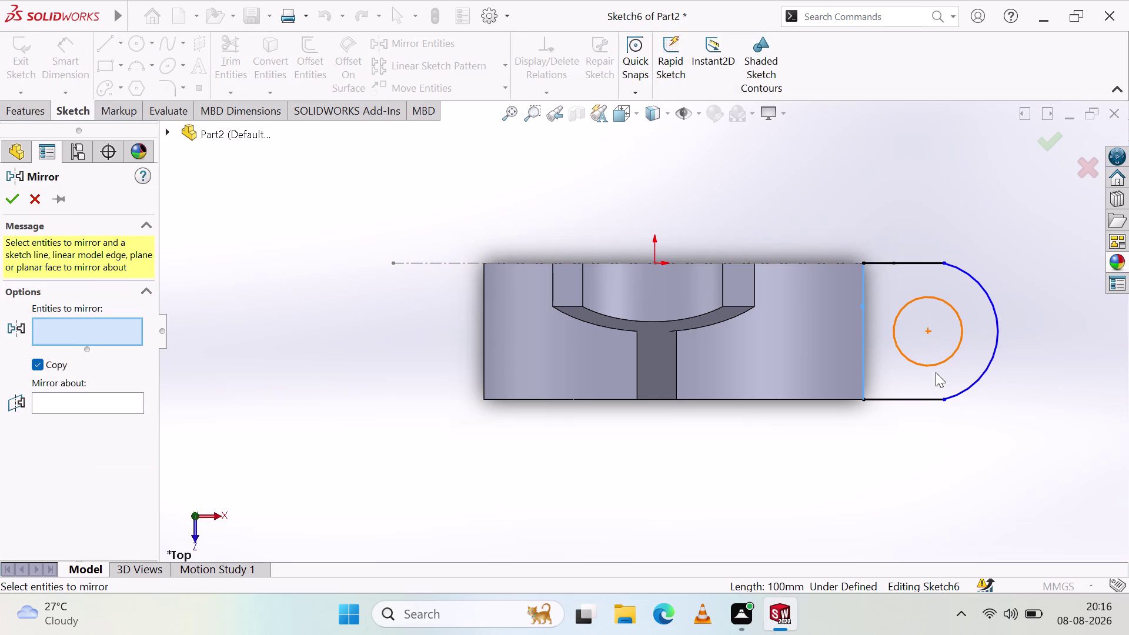
click(915, 399)
click(862, 366)
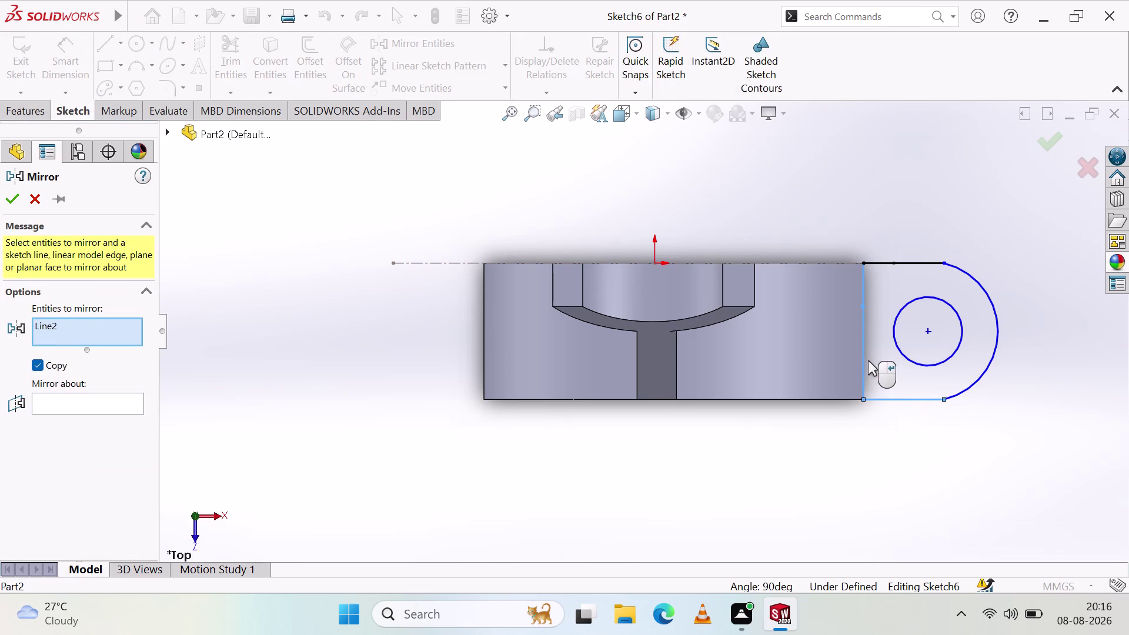
click(898, 331)
click(906, 305)
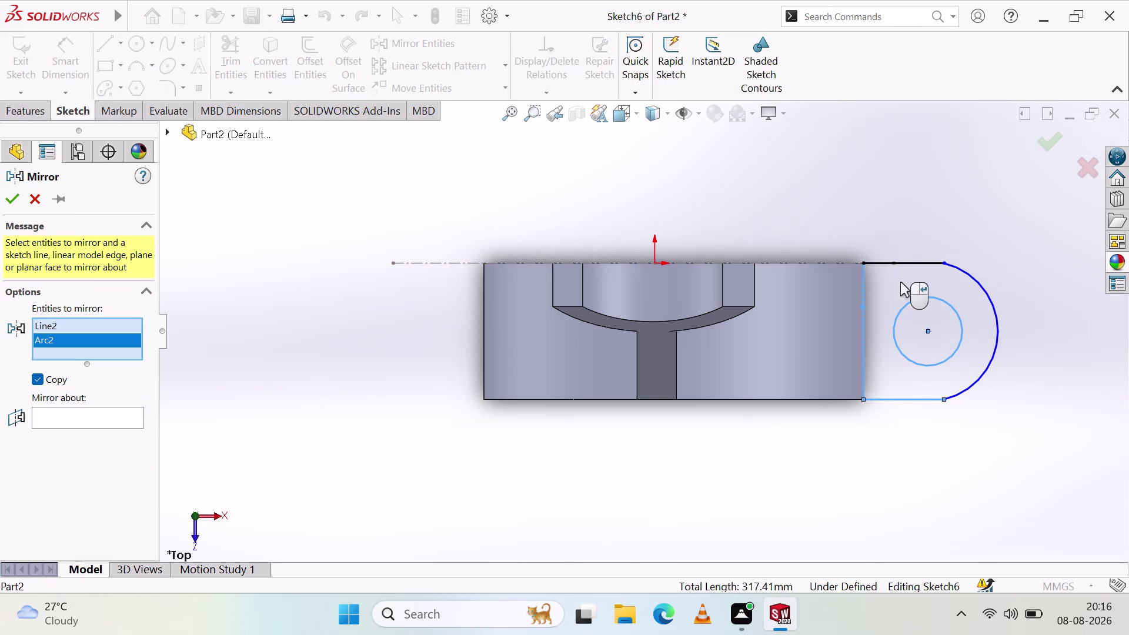
click(902, 257)
click(928, 263)
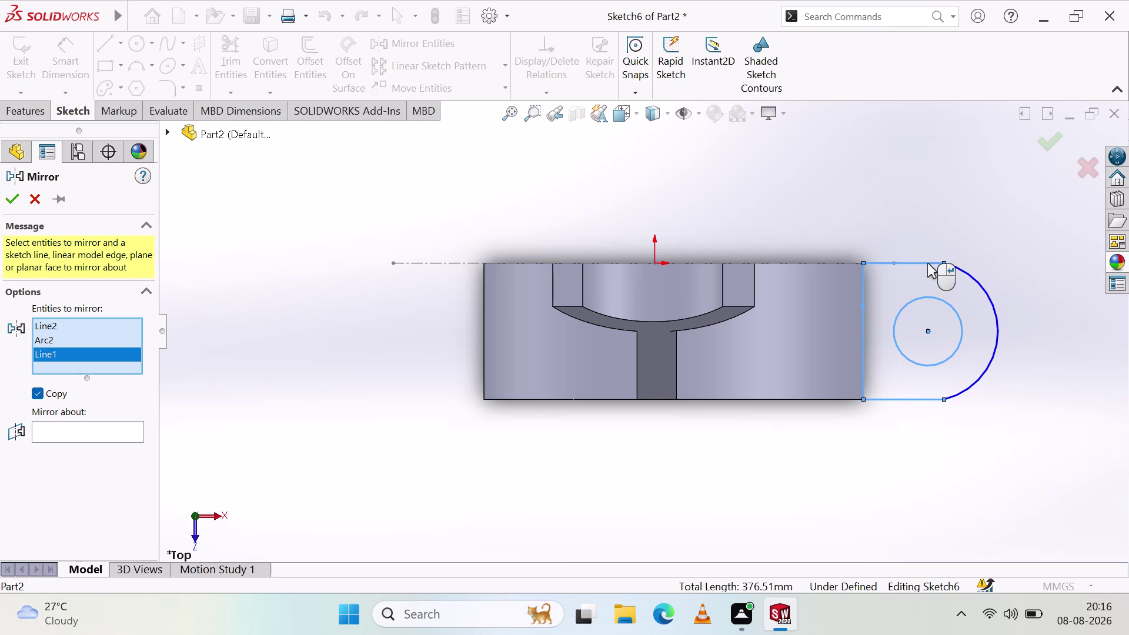
click(971, 276)
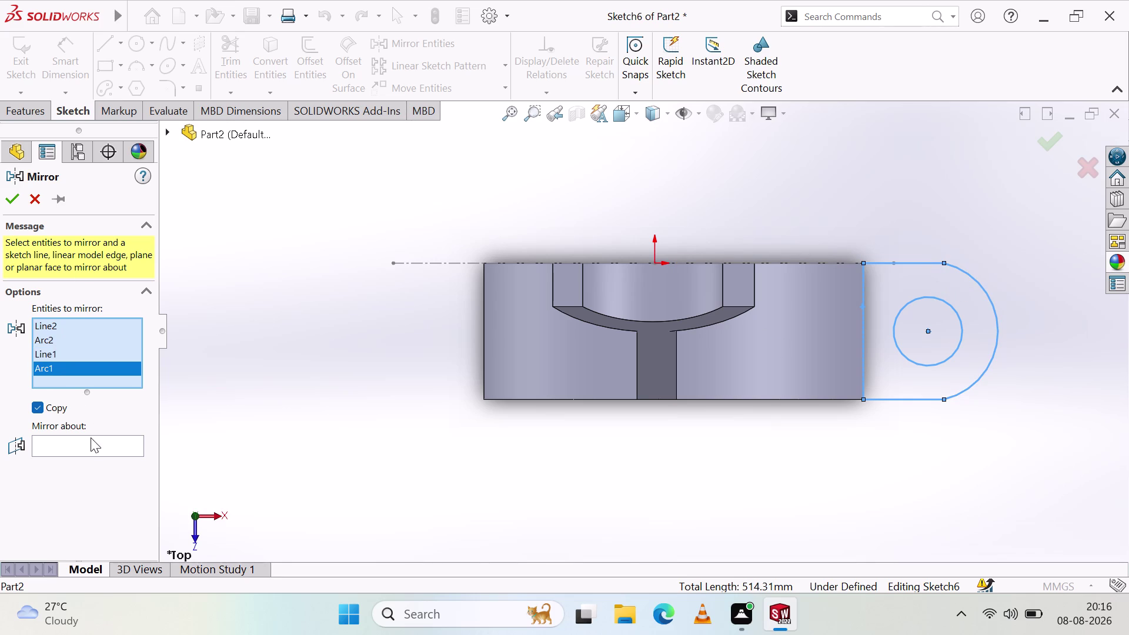
click(89, 438)
right_click(249, 399)
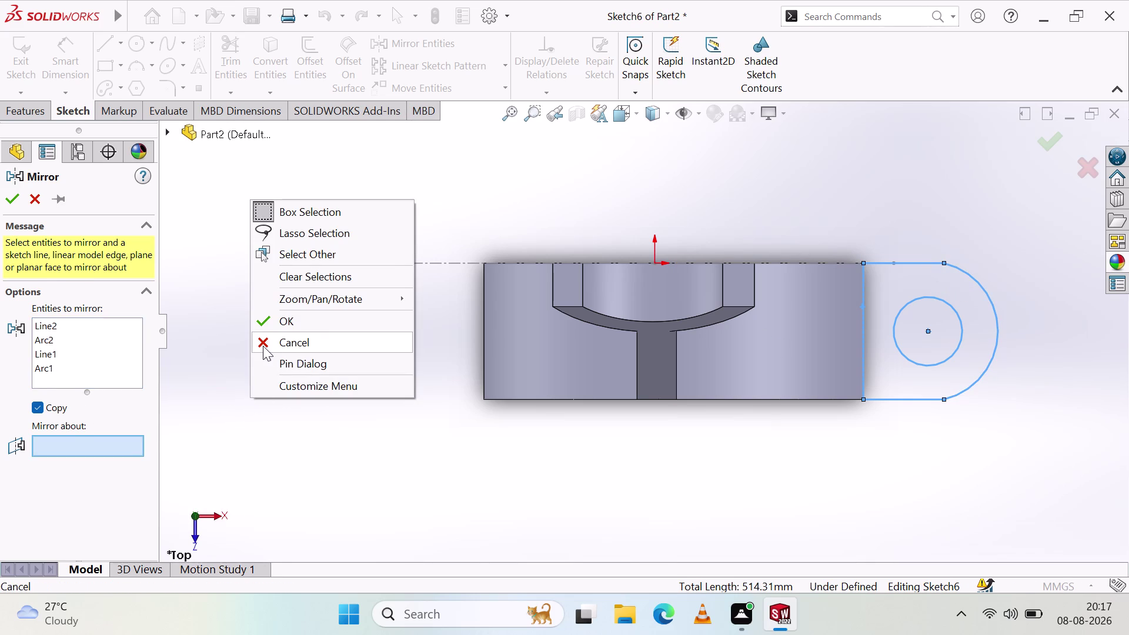
click(264, 341)
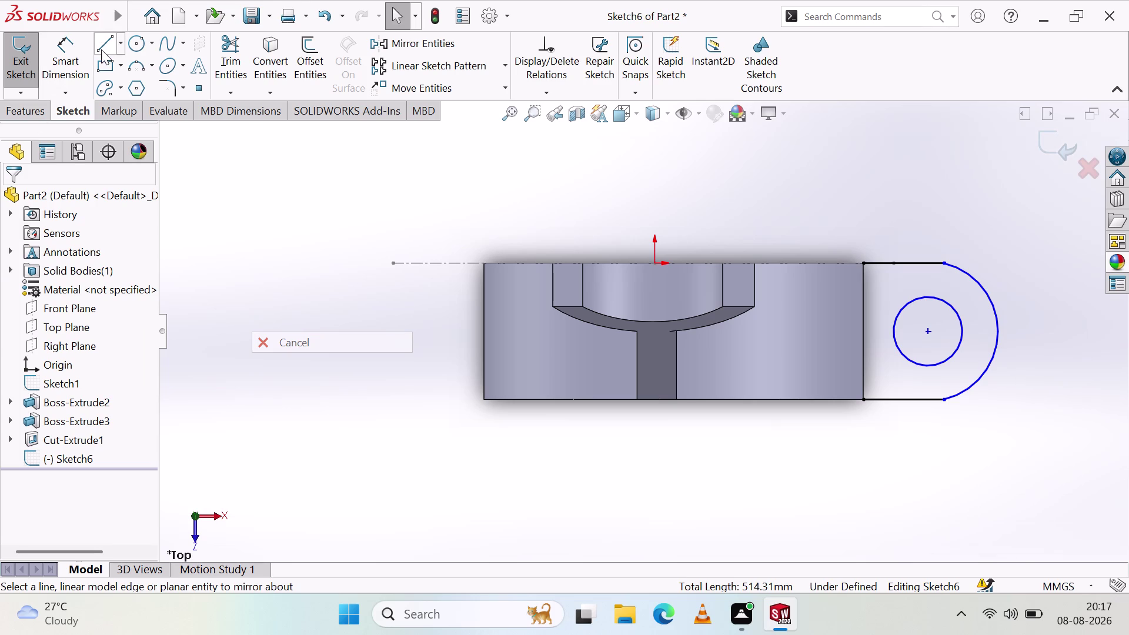
click(101, 49)
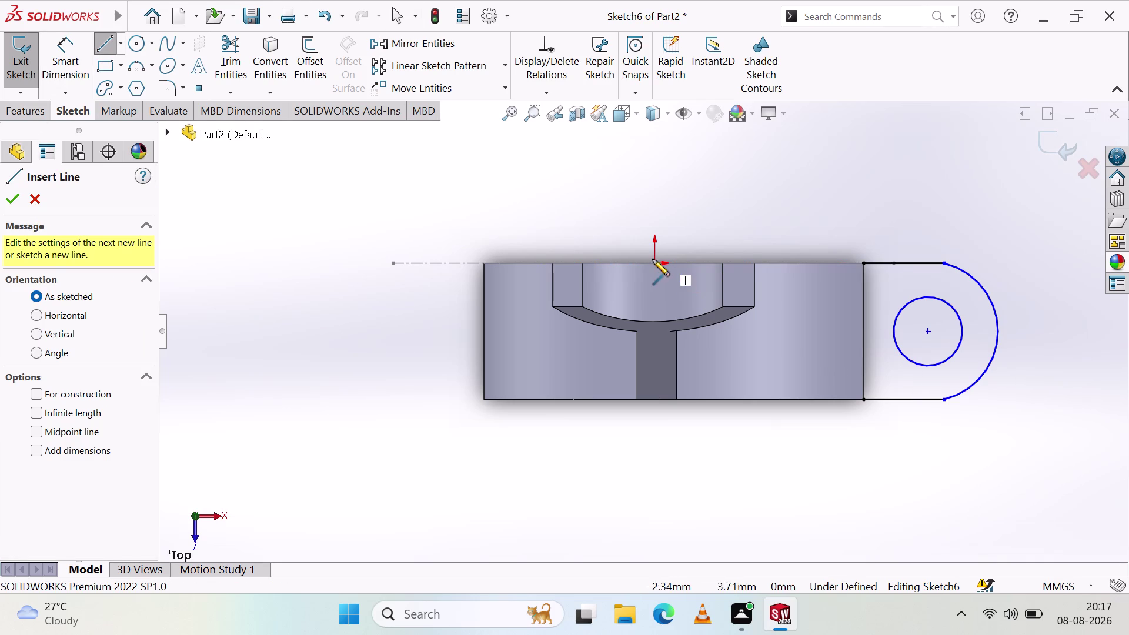
click(657, 262)
click(657, 169)
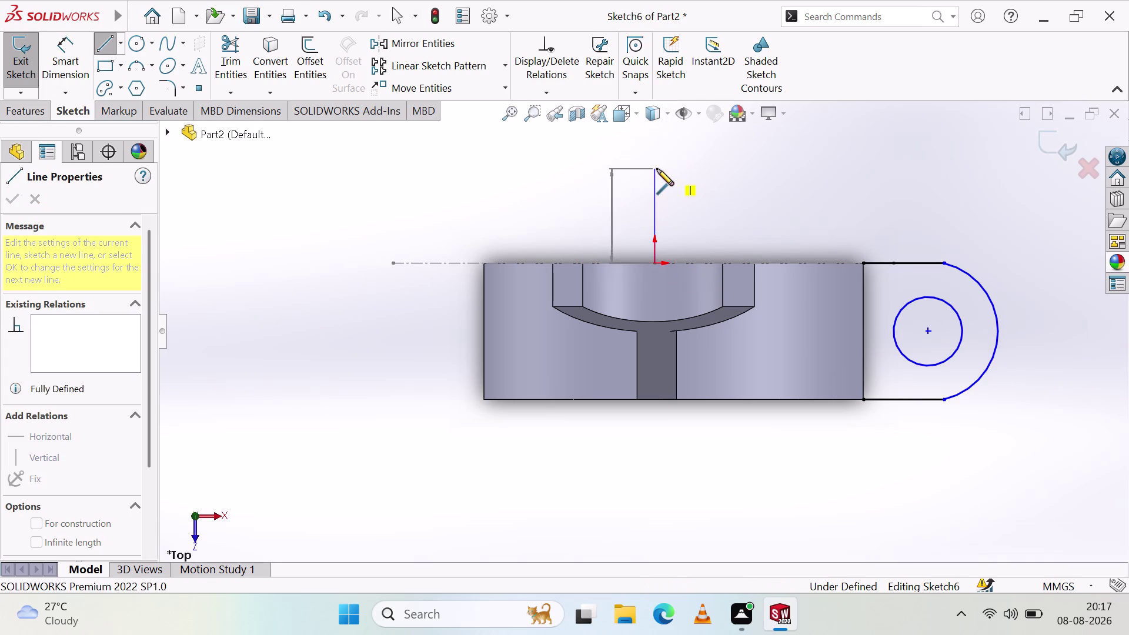
right_click(727, 220)
click(745, 231)
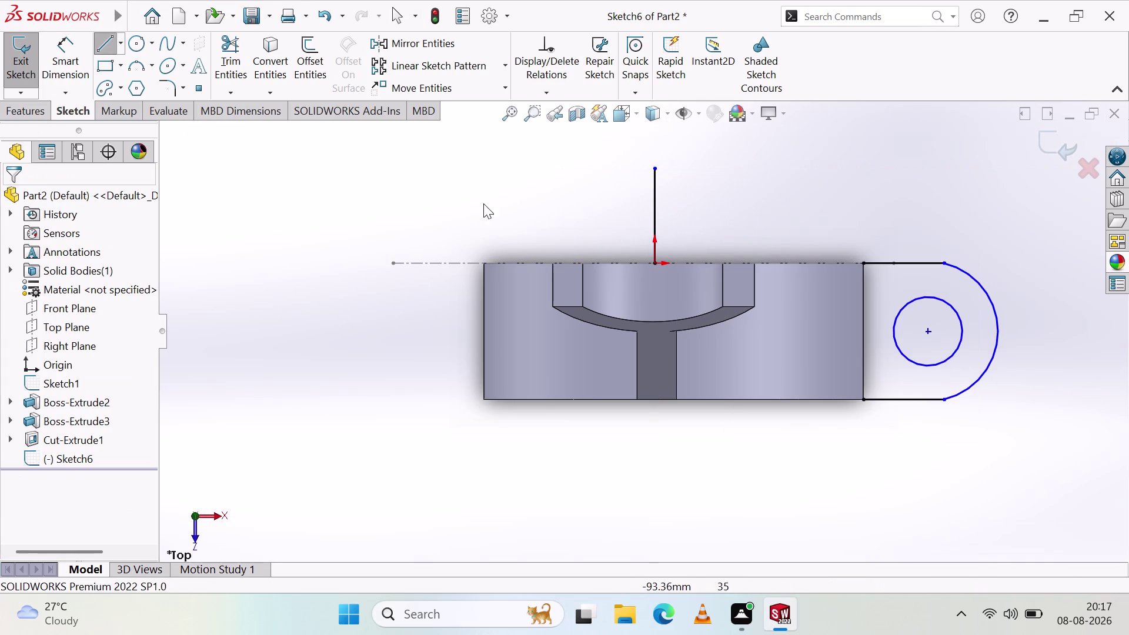
click(401, 41)
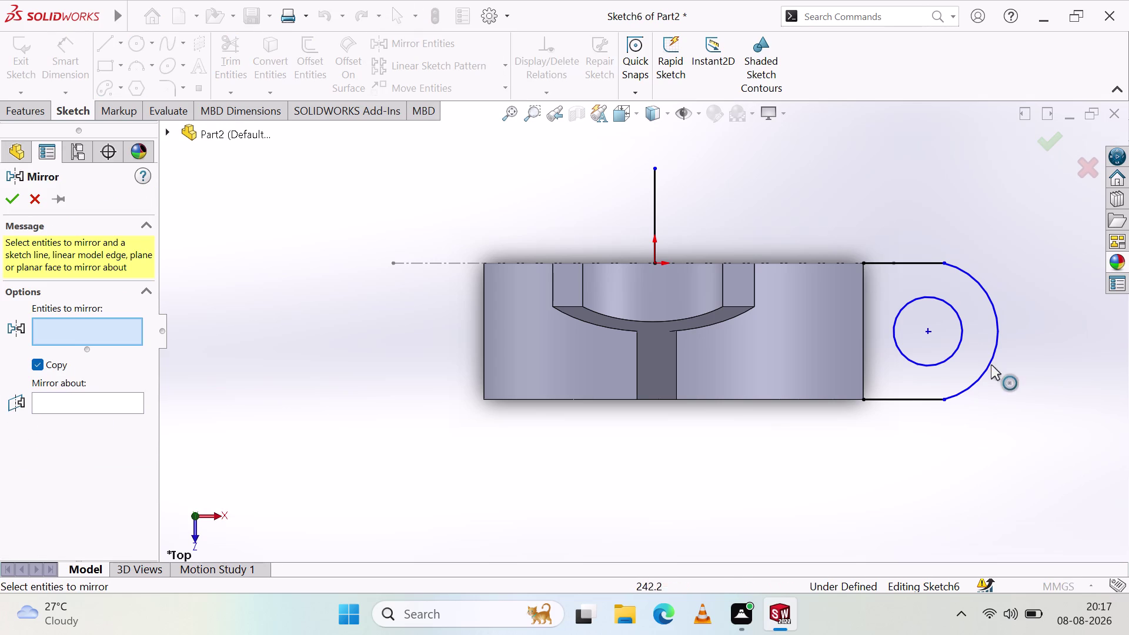
click(901, 397)
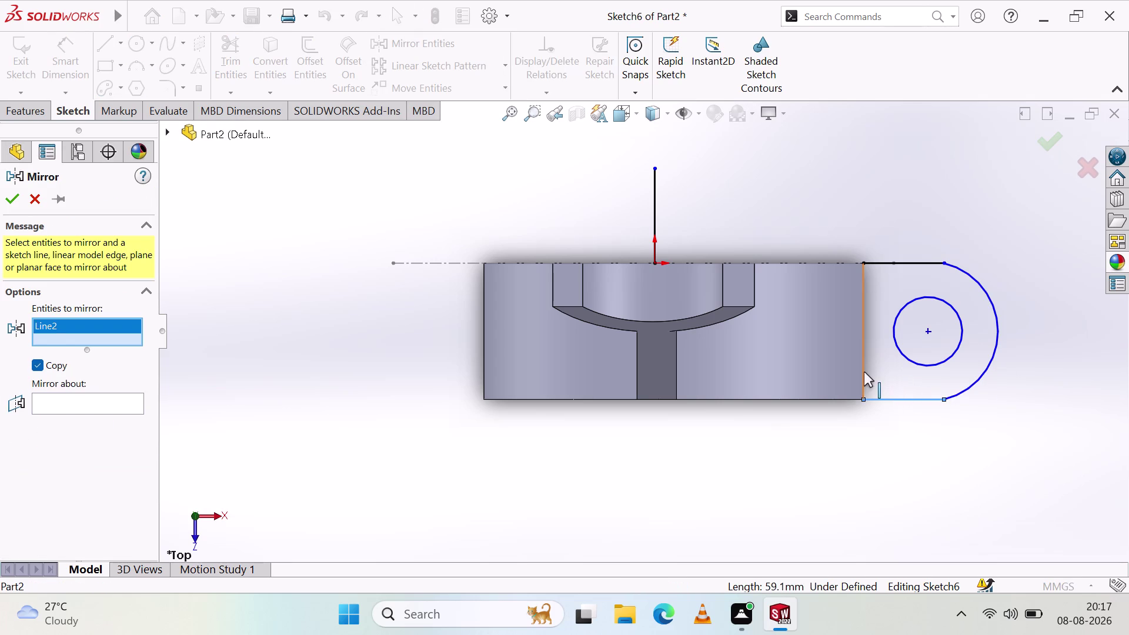
click(865, 372)
click(907, 355)
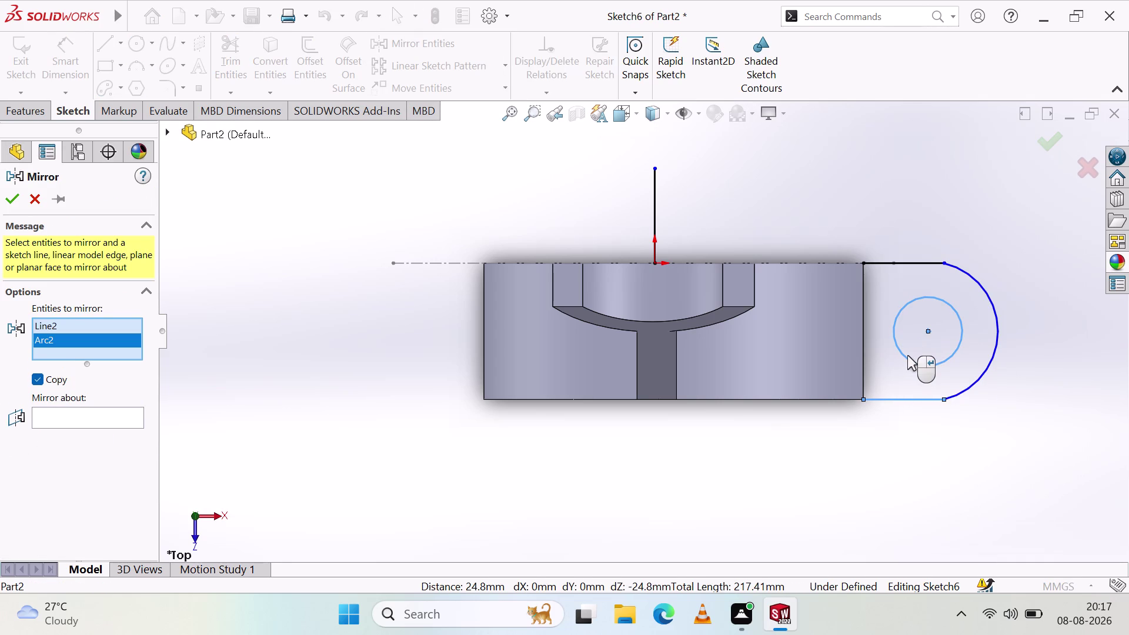
click(896, 257)
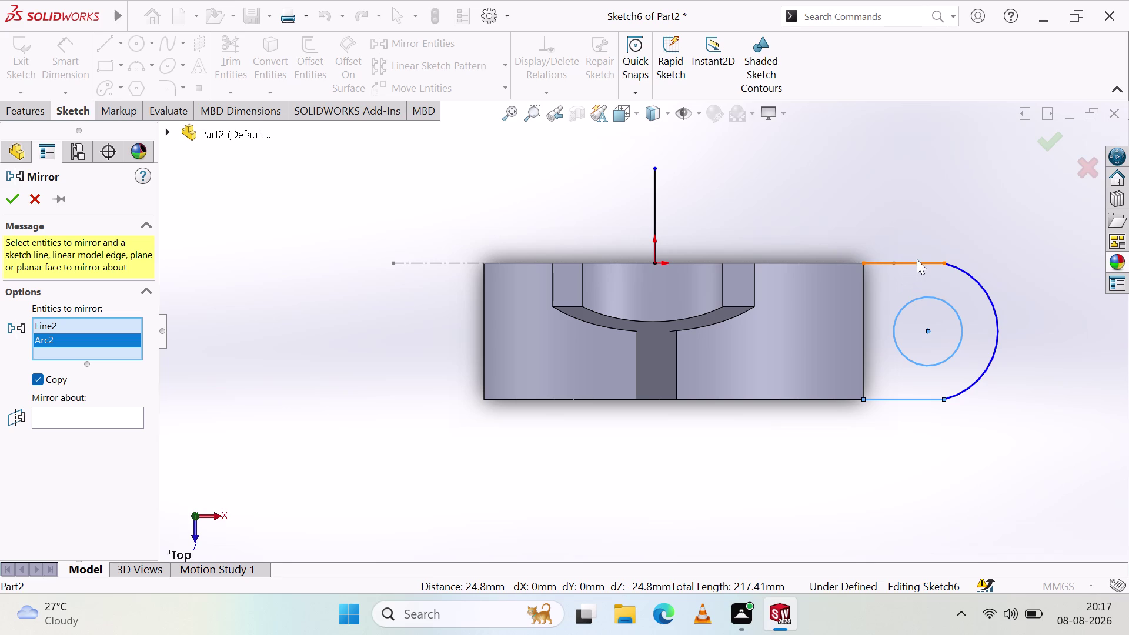
click(917, 260)
click(968, 272)
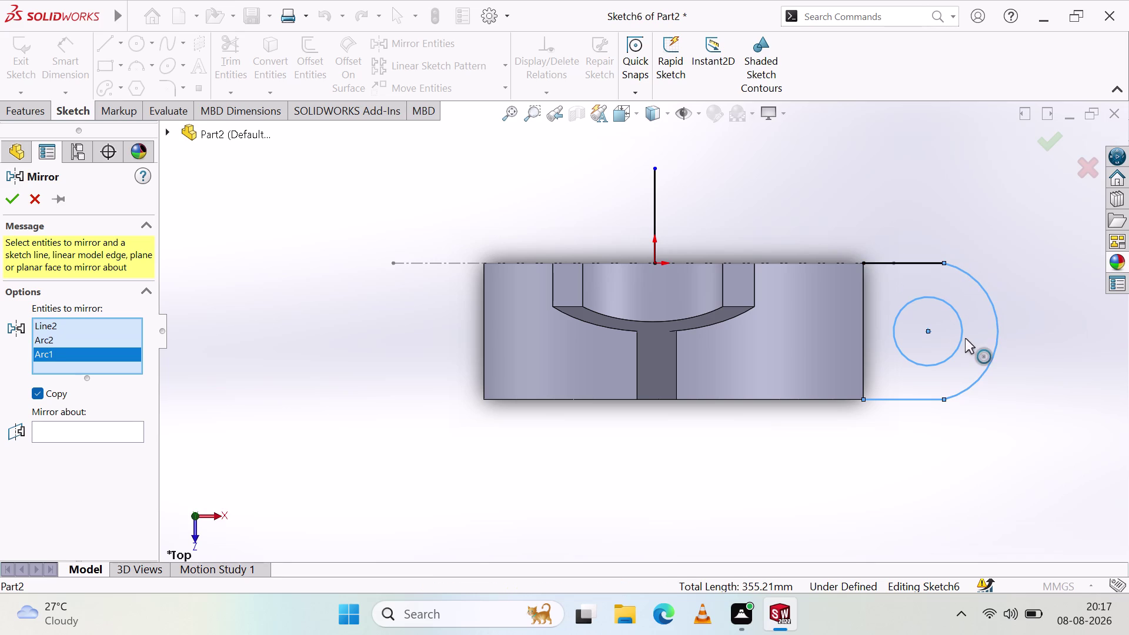
click(966, 338)
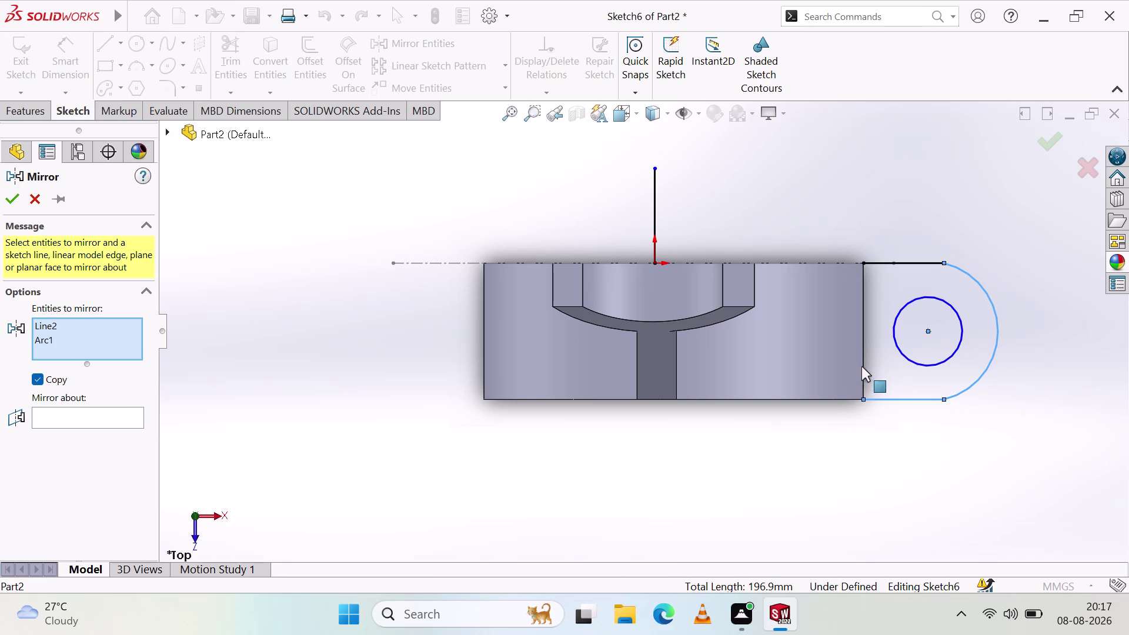
click(868, 366)
click(860, 373)
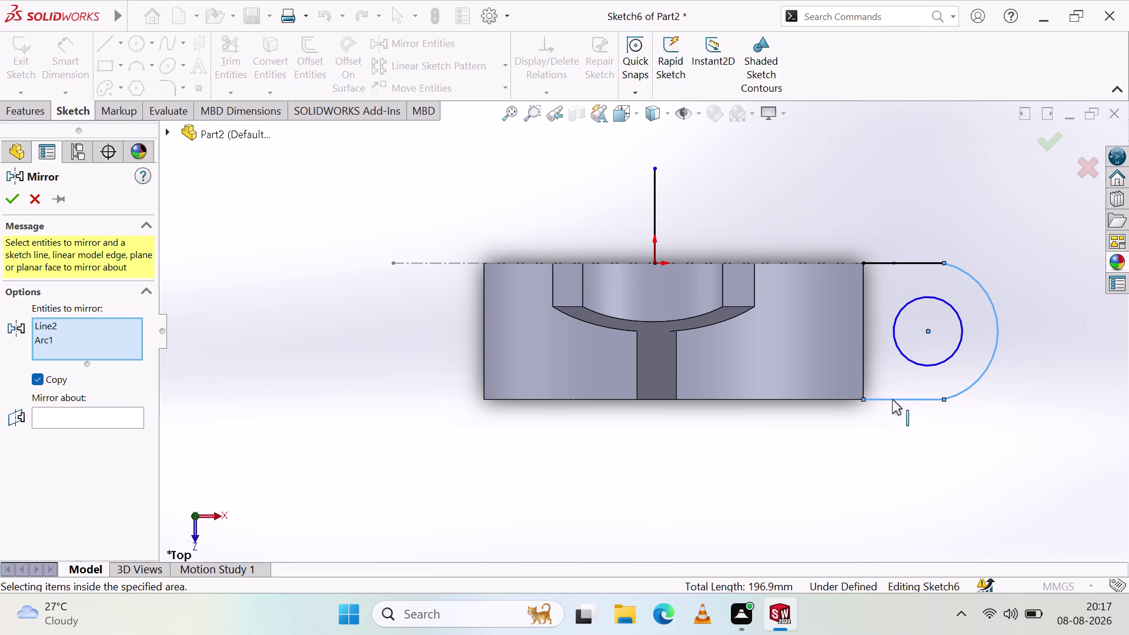
click(895, 393)
click(893, 261)
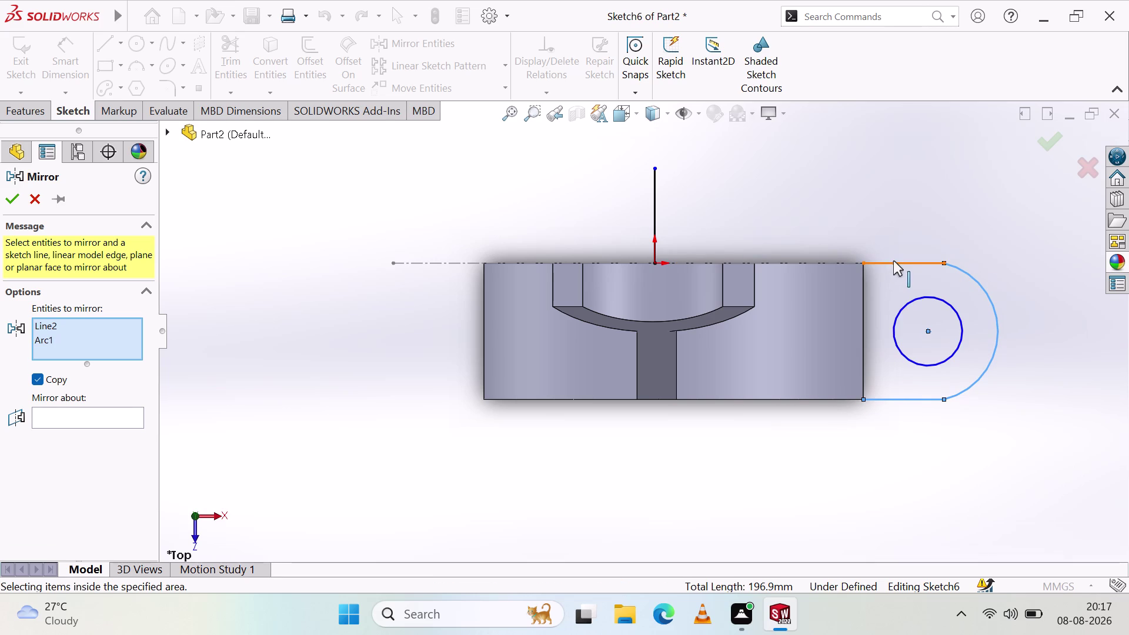
click(863, 321)
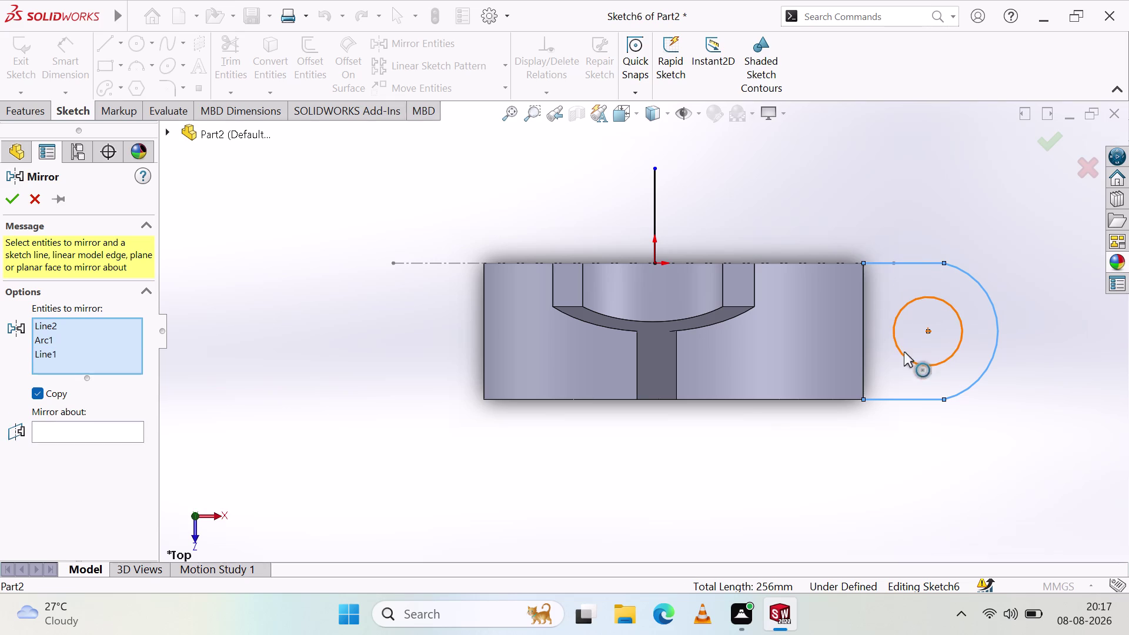
click(922, 360)
click(925, 365)
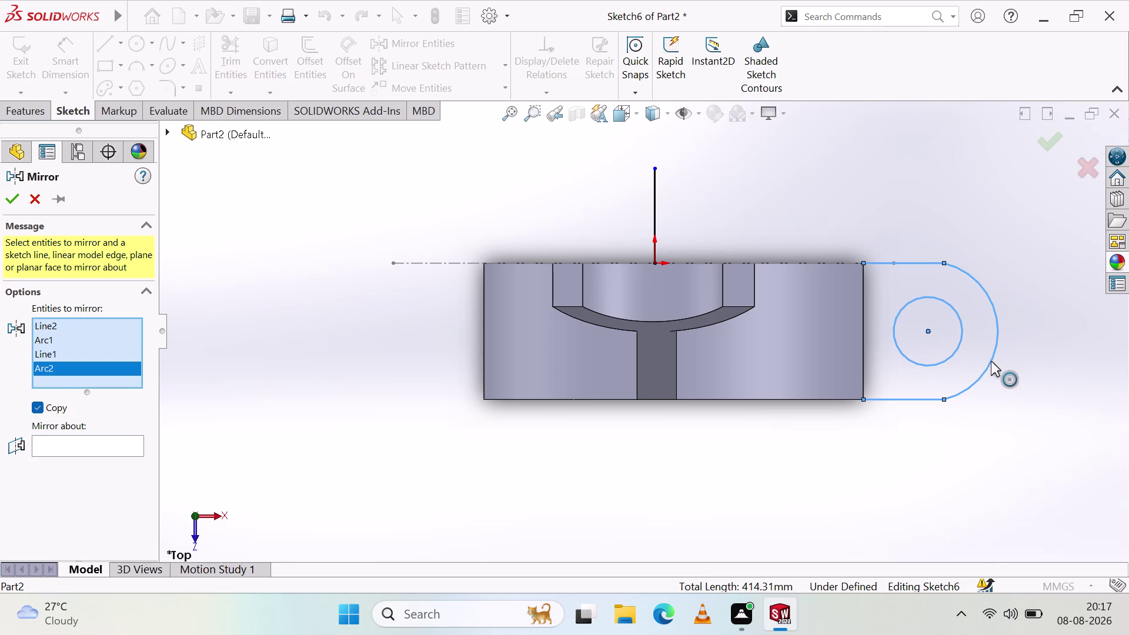
click(991, 361)
click(863, 383)
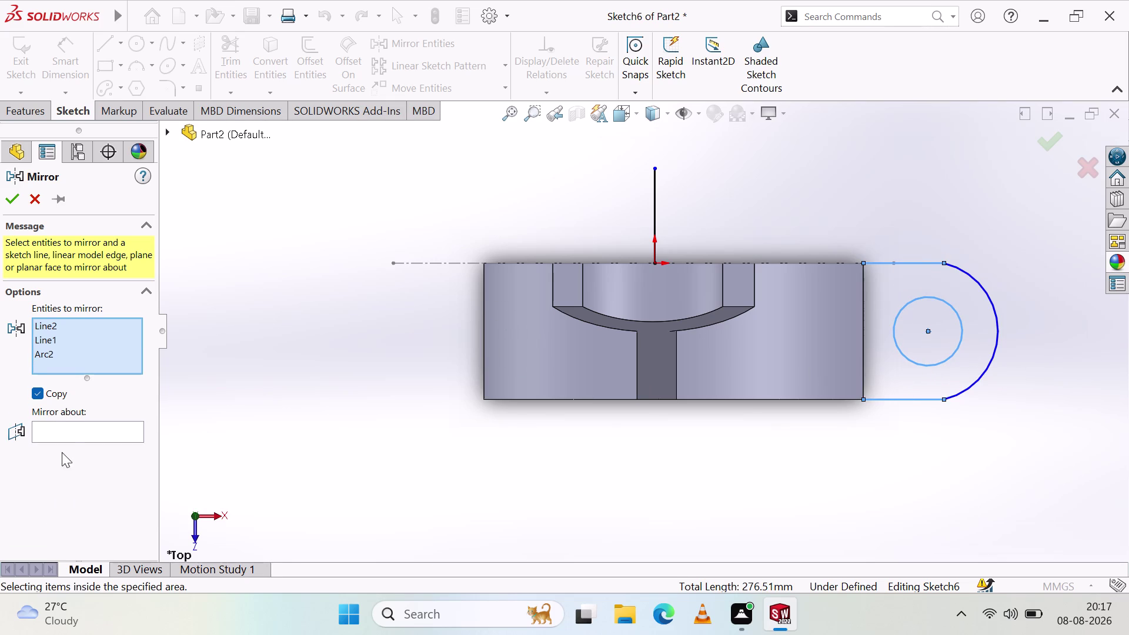
click(65, 431)
click(658, 193)
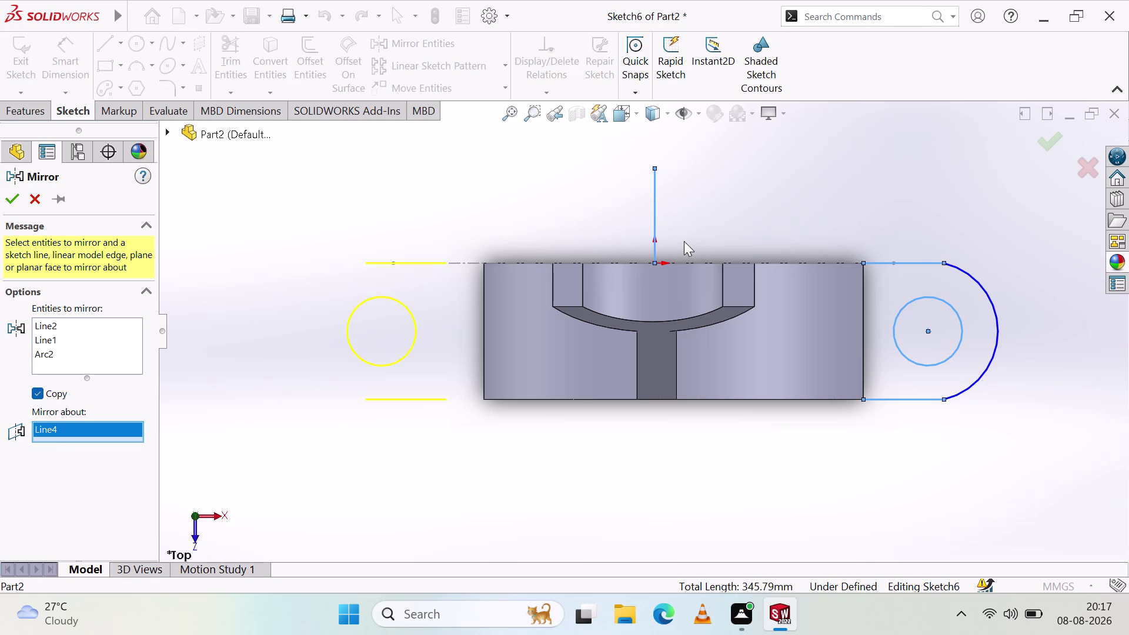
key(ctrl+z)
key(ctrl+z)
key(Escape)
key(ctrl+z)
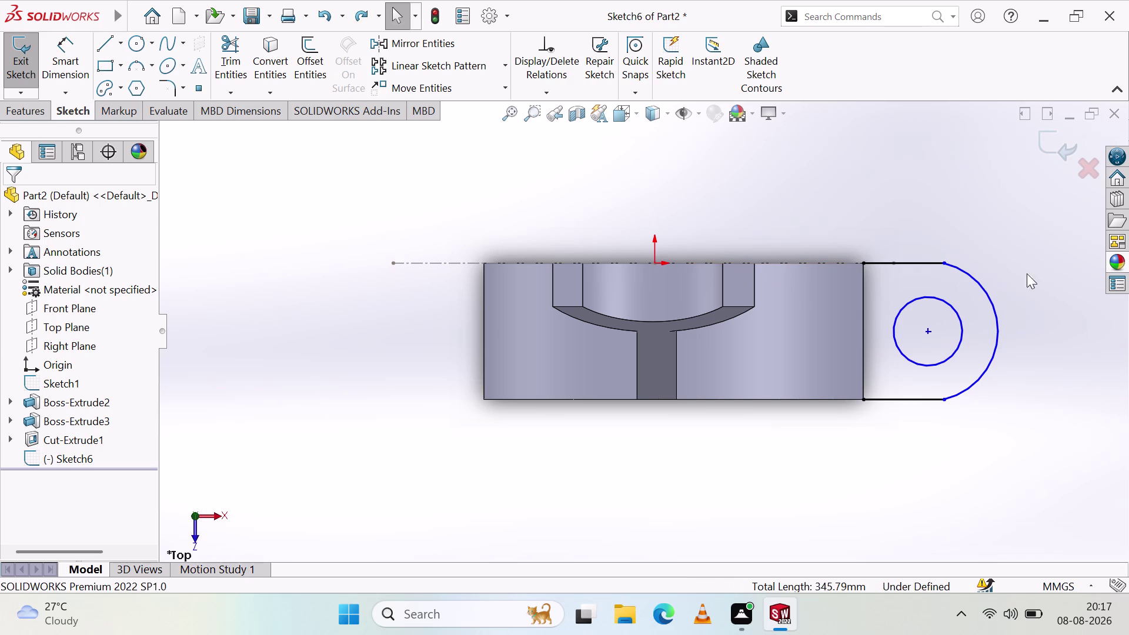
Sketch a line out from the base's end corner, then undo it and cancel.
click(107, 41)
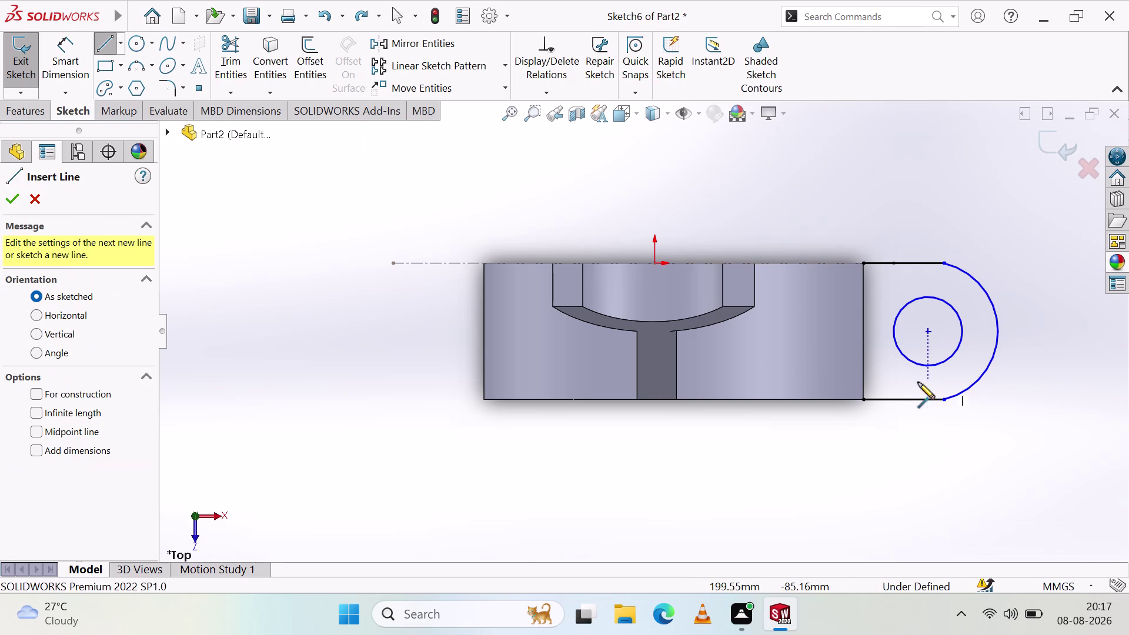
click(864, 400)
drag(866, 259, 864, 268)
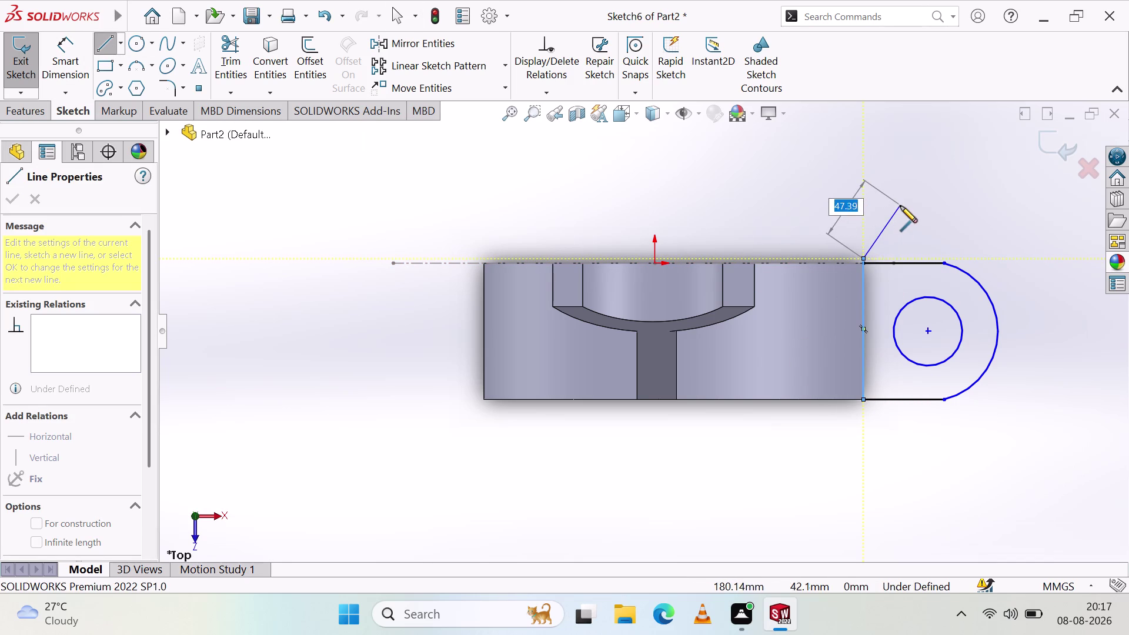
key(ctrl+z)
key(ctrl+z)
key(z)
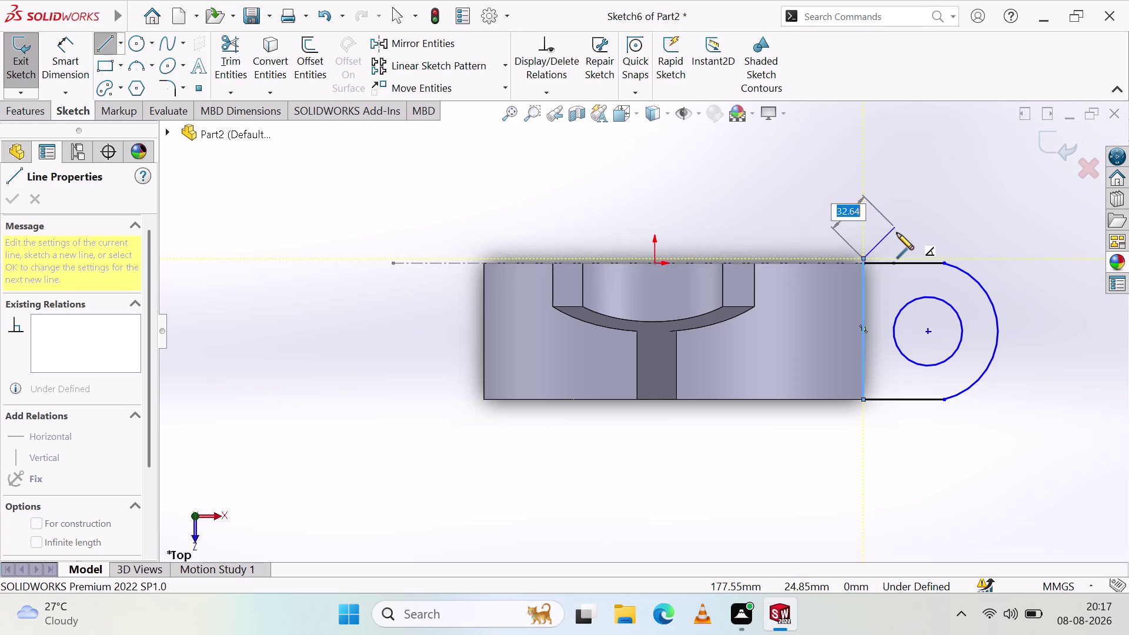
key(Escape)
key(ctrl+a)
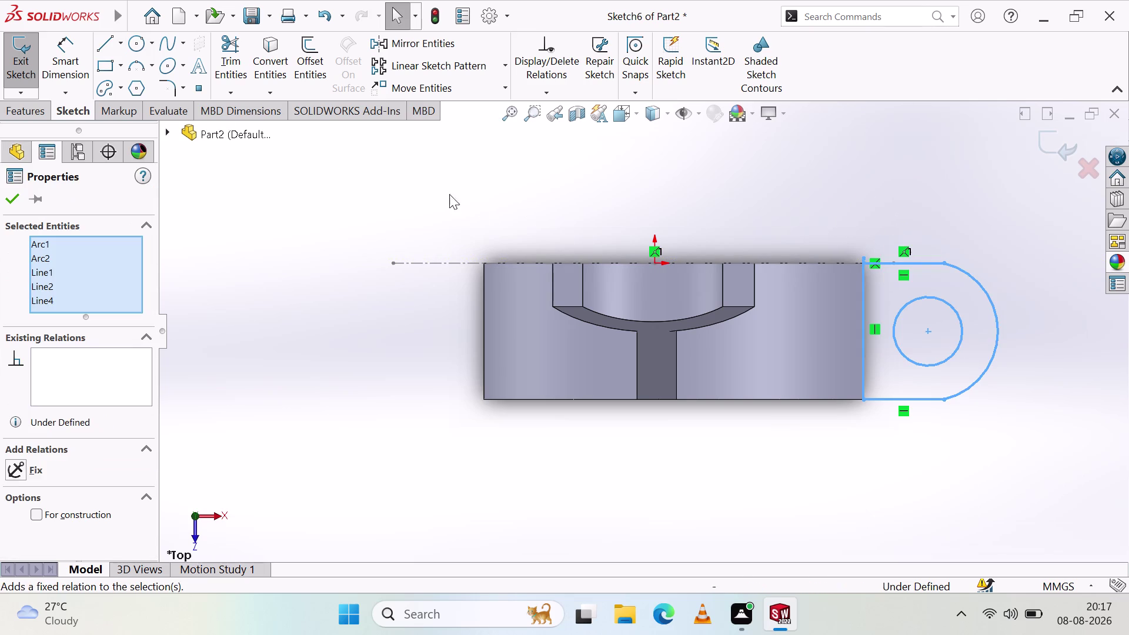
Draw a vertical line along the part's right edge from the lug's inner corner.
click(102, 46)
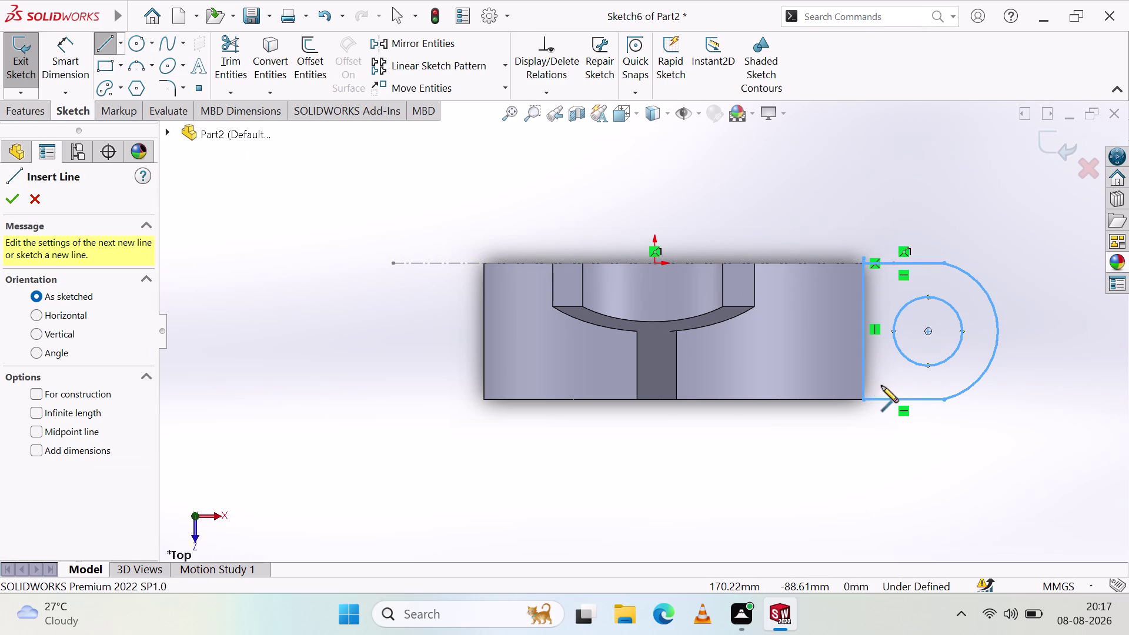
click(861, 401)
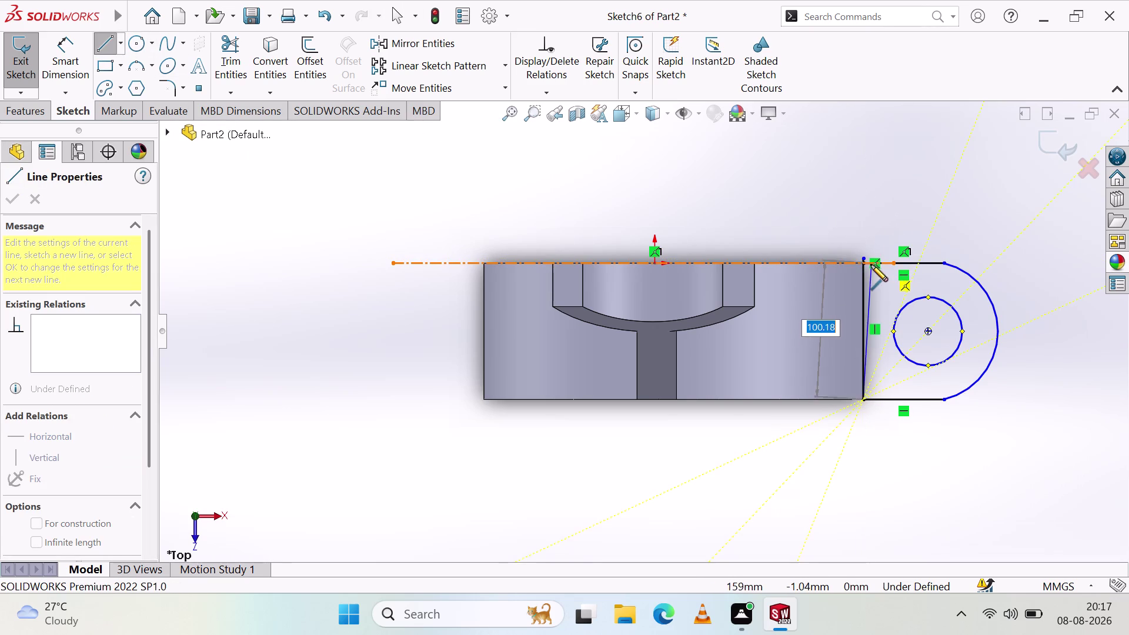
click(862, 260)
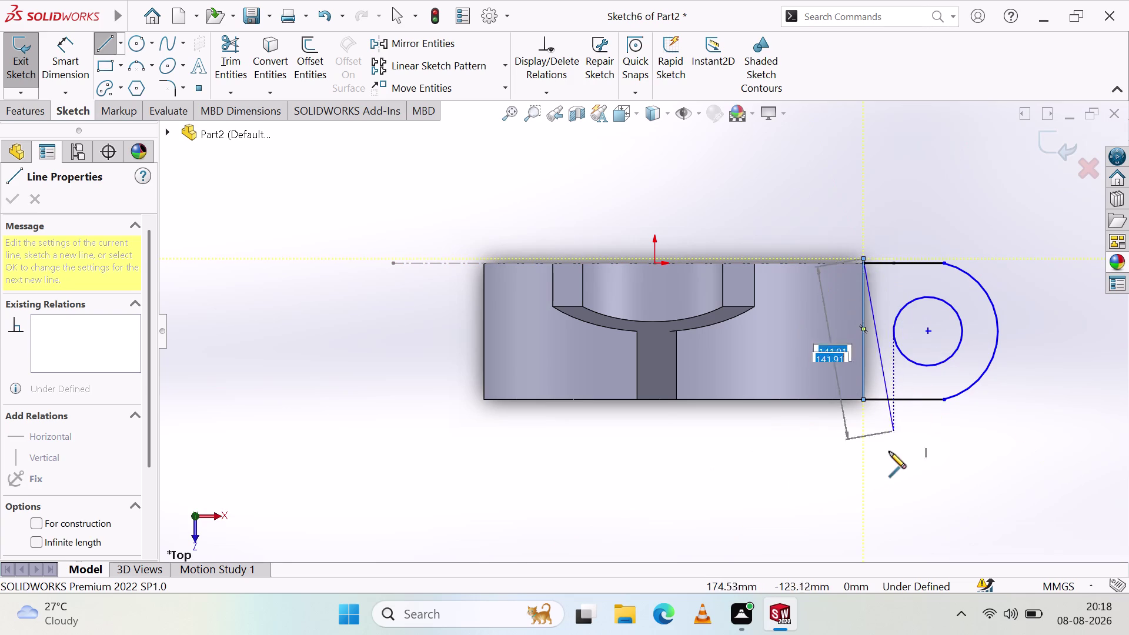
right_click(890, 454)
Finish the lines, zoom in, and try trimming the stub above the corner with Trim Entities.
click(919, 426)
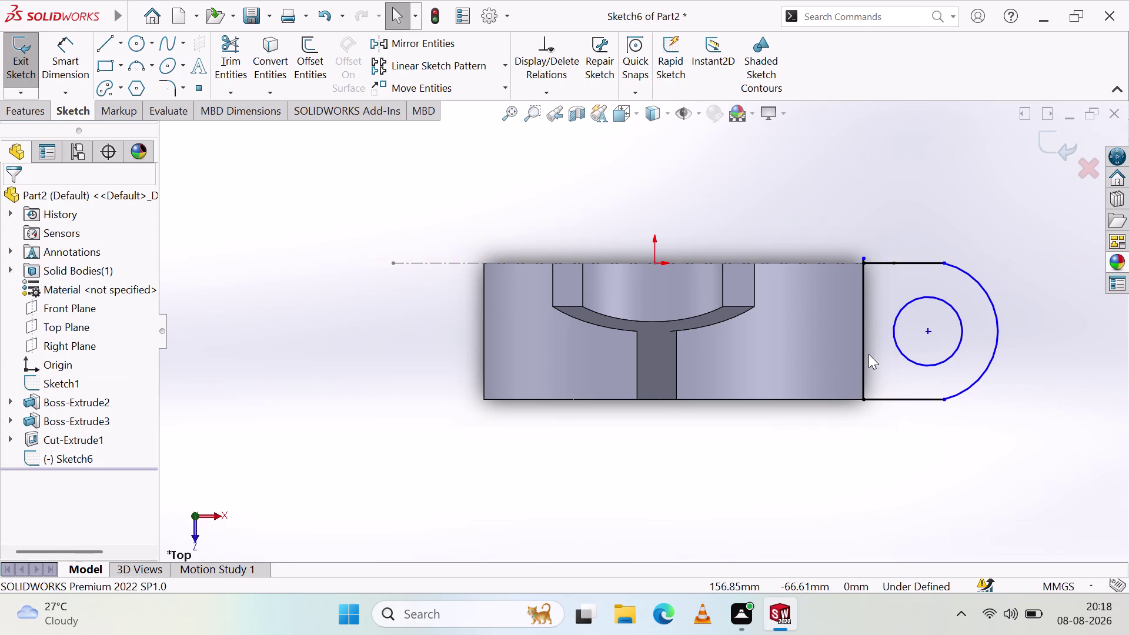
scroll(down, 3)
scroll(down, 3)
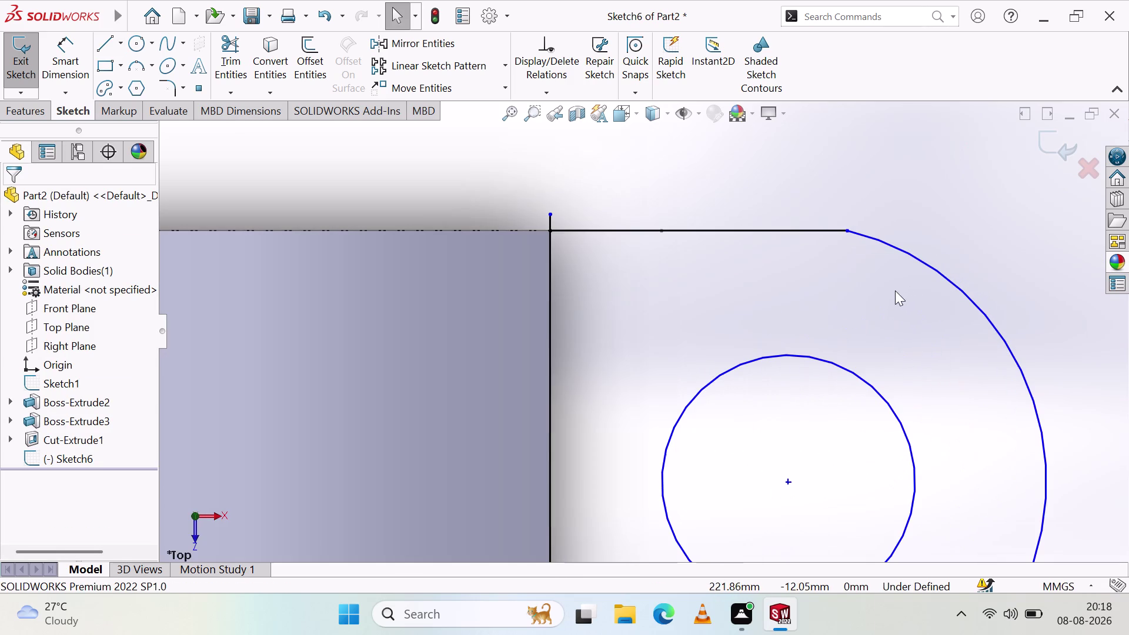
click(225, 50)
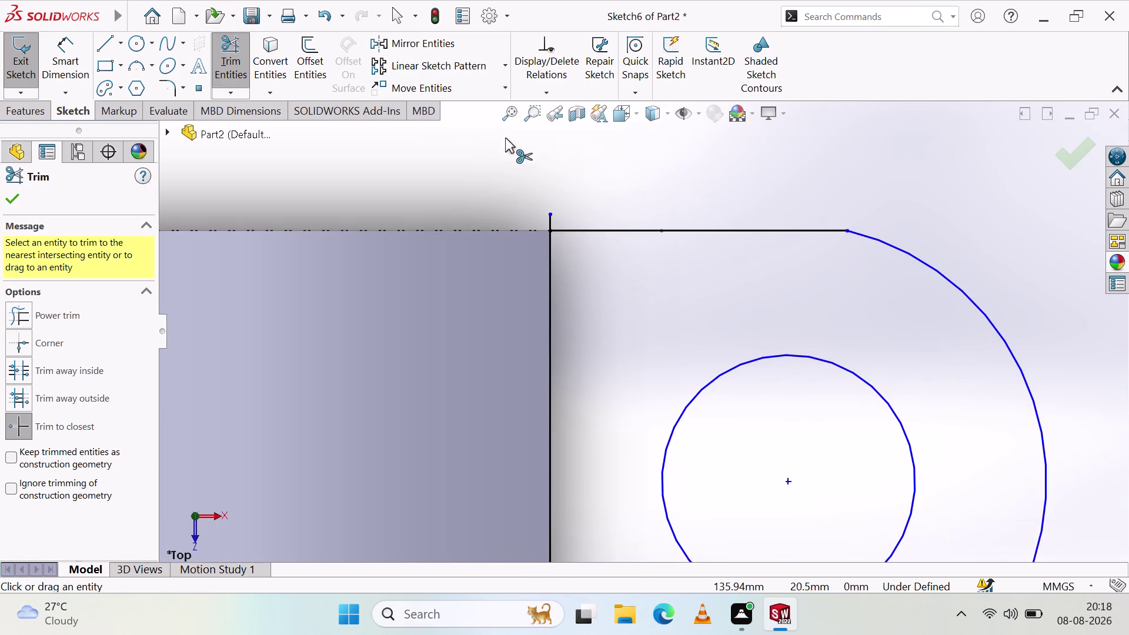
drag(576, 213, 538, 217)
drag(528, 206, 551, 210)
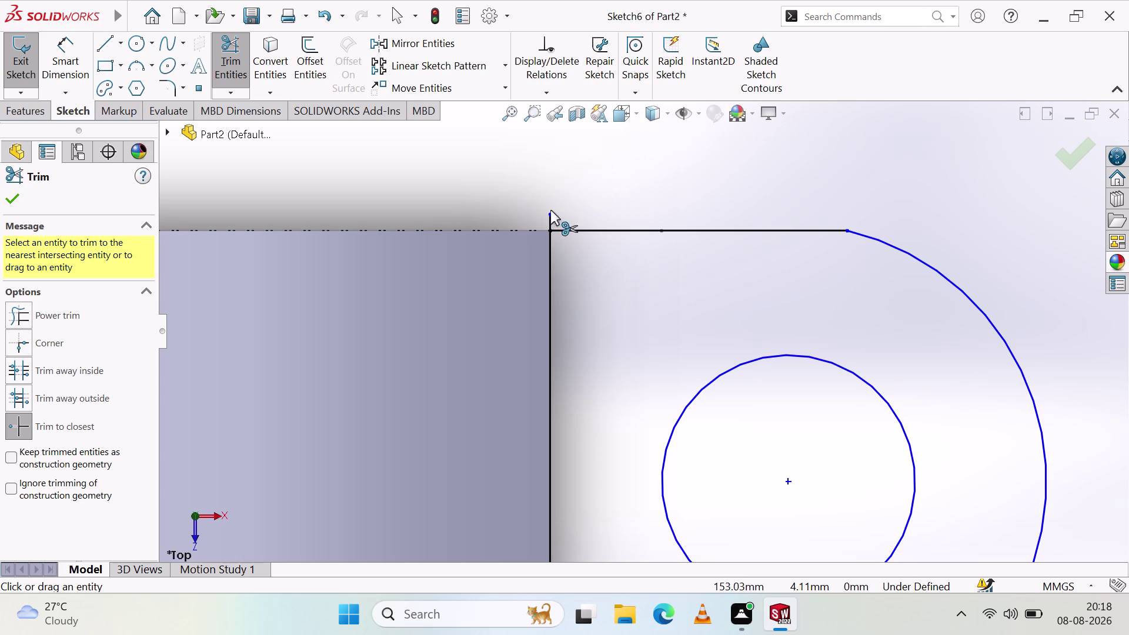
drag(550, 210, 540, 226)
Trim the stub again, zoom back out, and start a boss extrusion of the lug sketch.
scroll(down, 3)
scroll(down, 3)
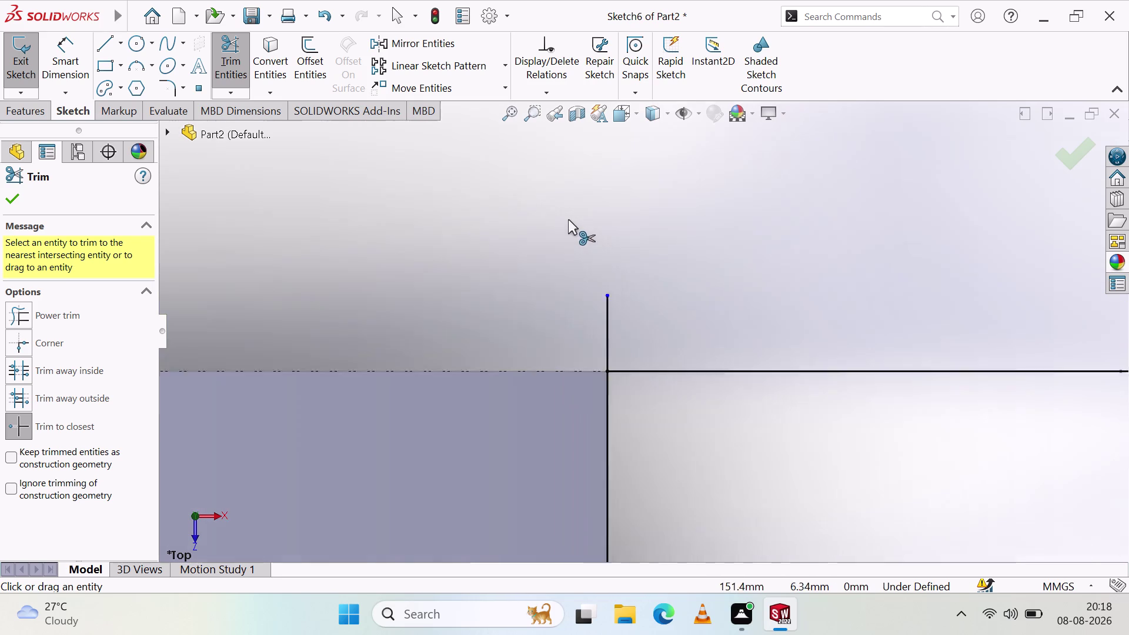
drag(556, 349, 692, 330)
scroll(up, 3)
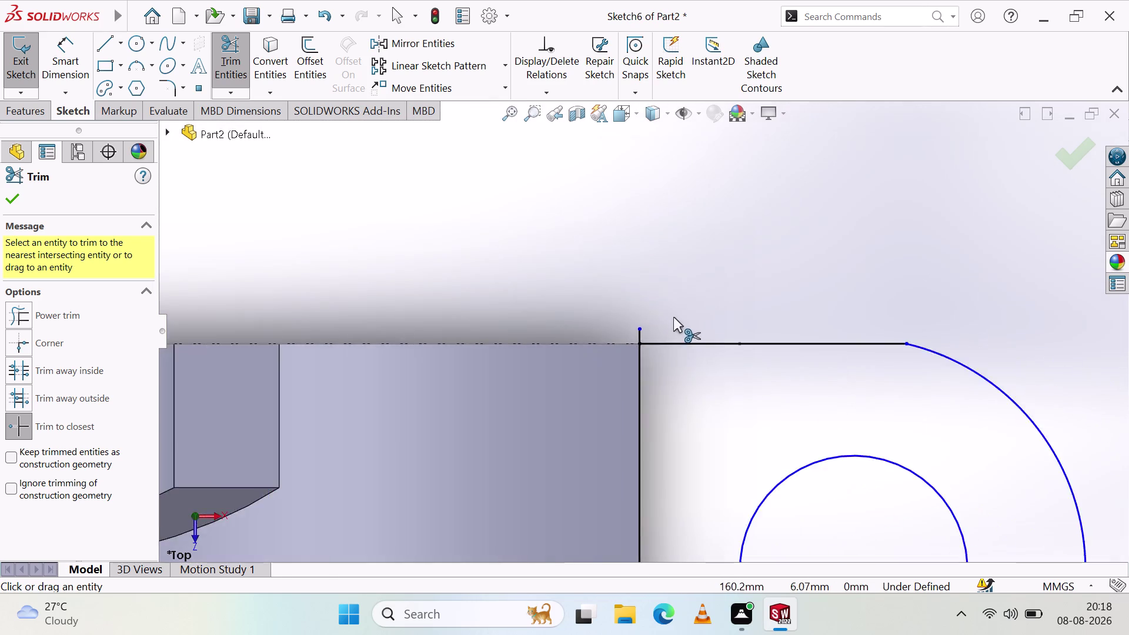
scroll(up, 3)
click(24, 117)
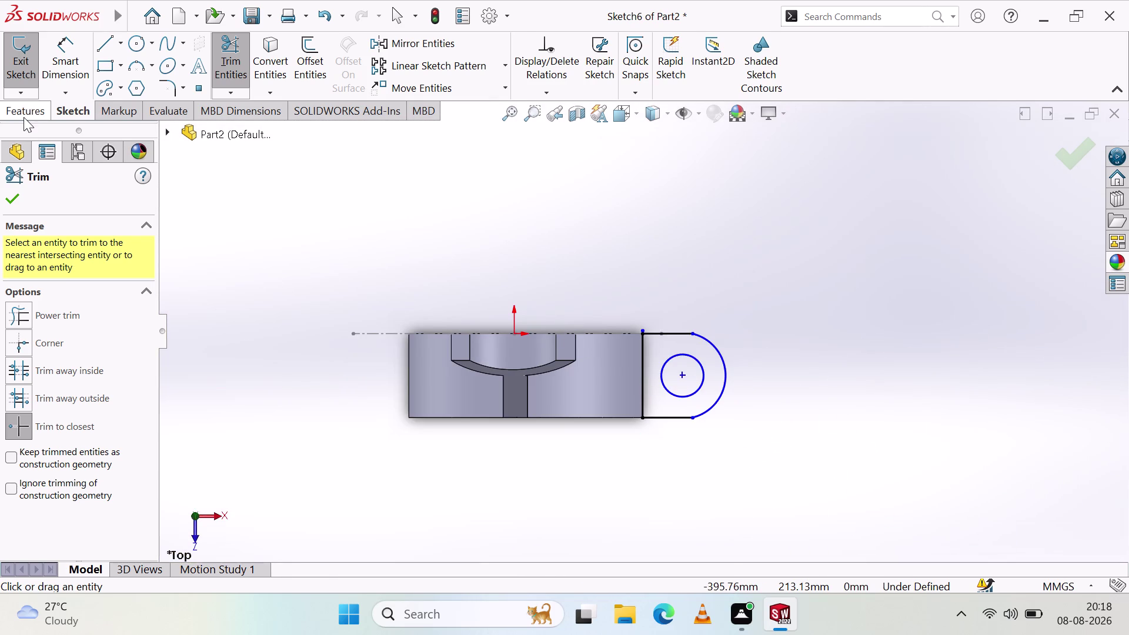
click(42, 56)
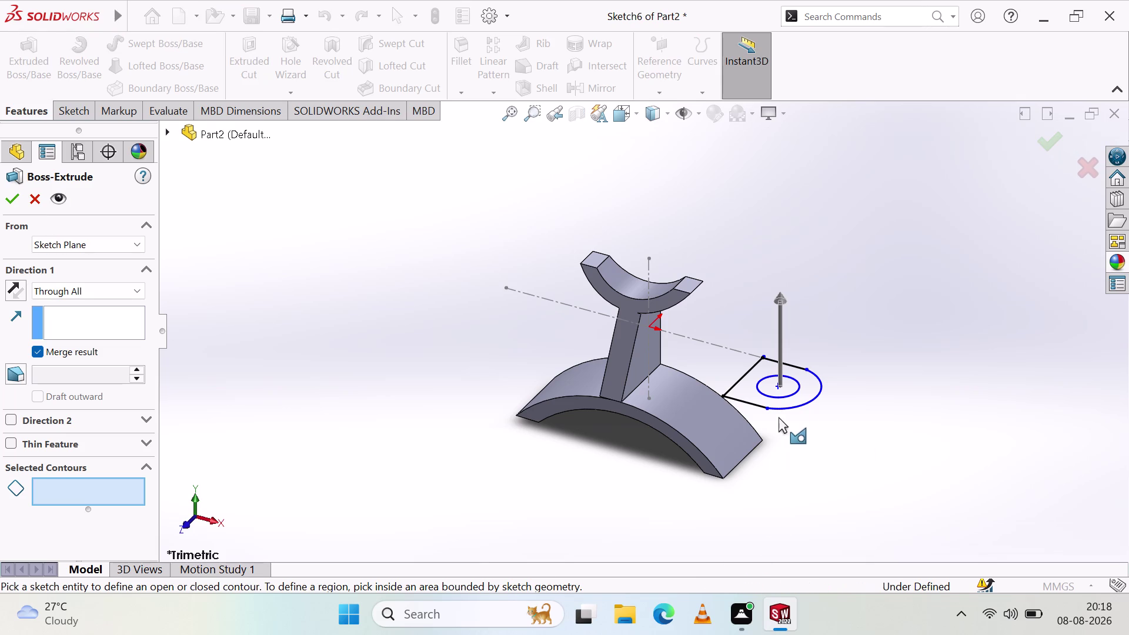
Extrude the lug region Through All in the reversed direction, creating Boss-Extrude4.
click(807, 390)
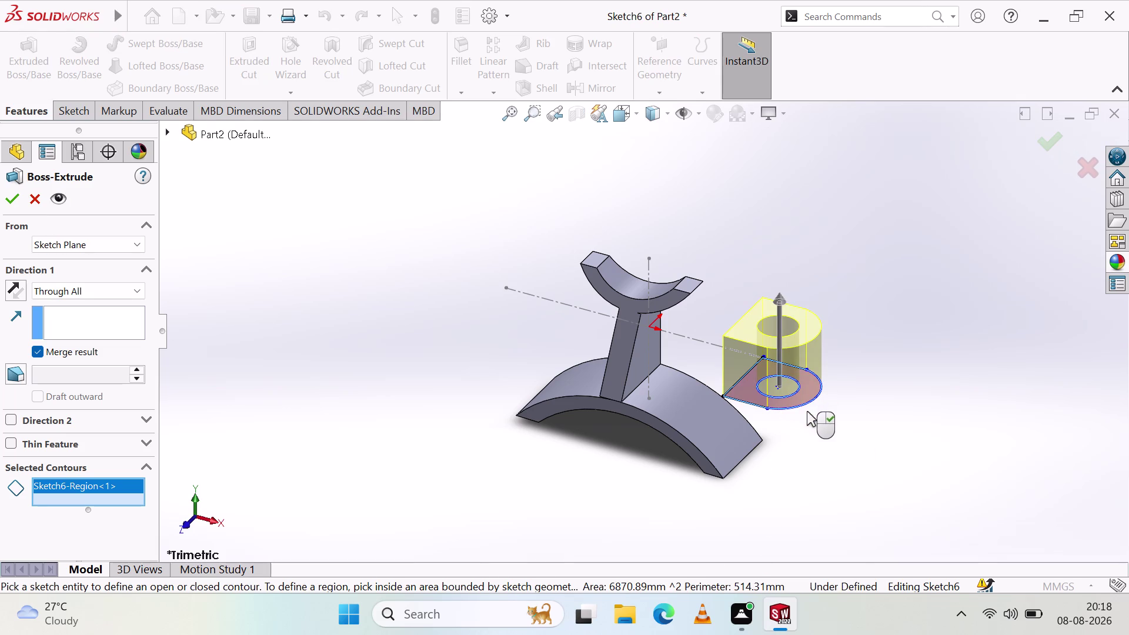
drag(783, 304, 799, 449)
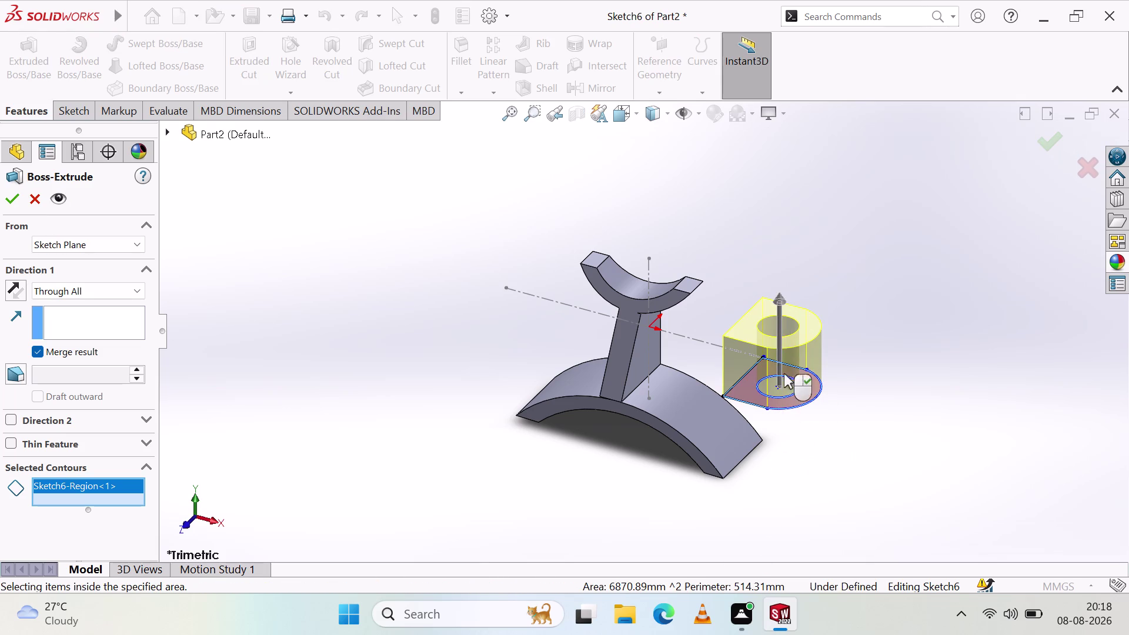
drag(786, 297, 814, 465)
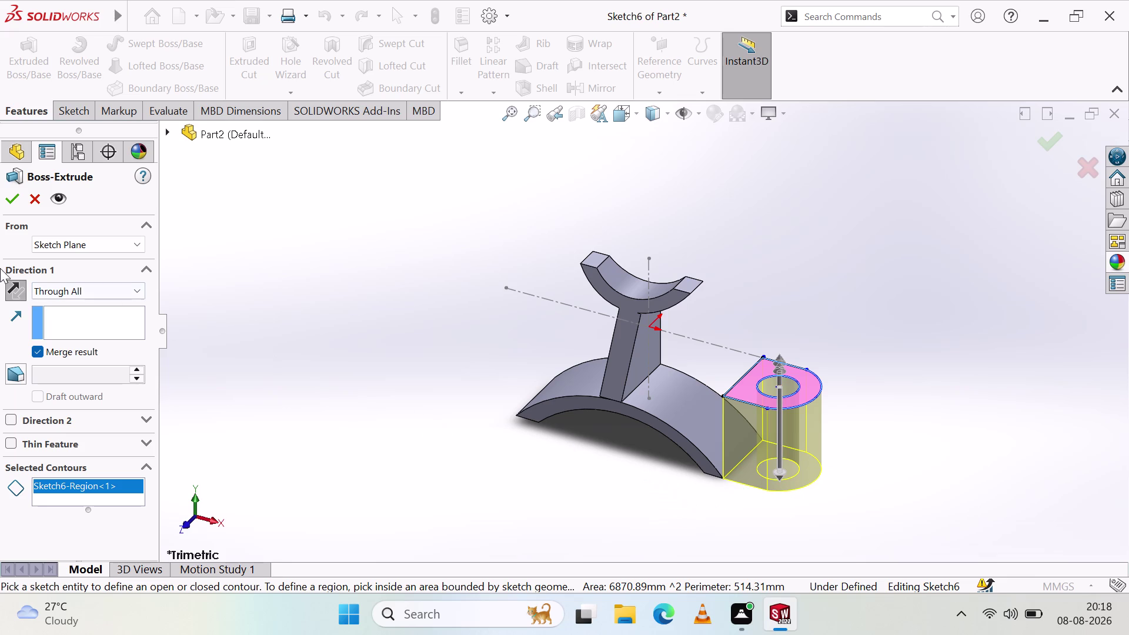
click(12, 199)
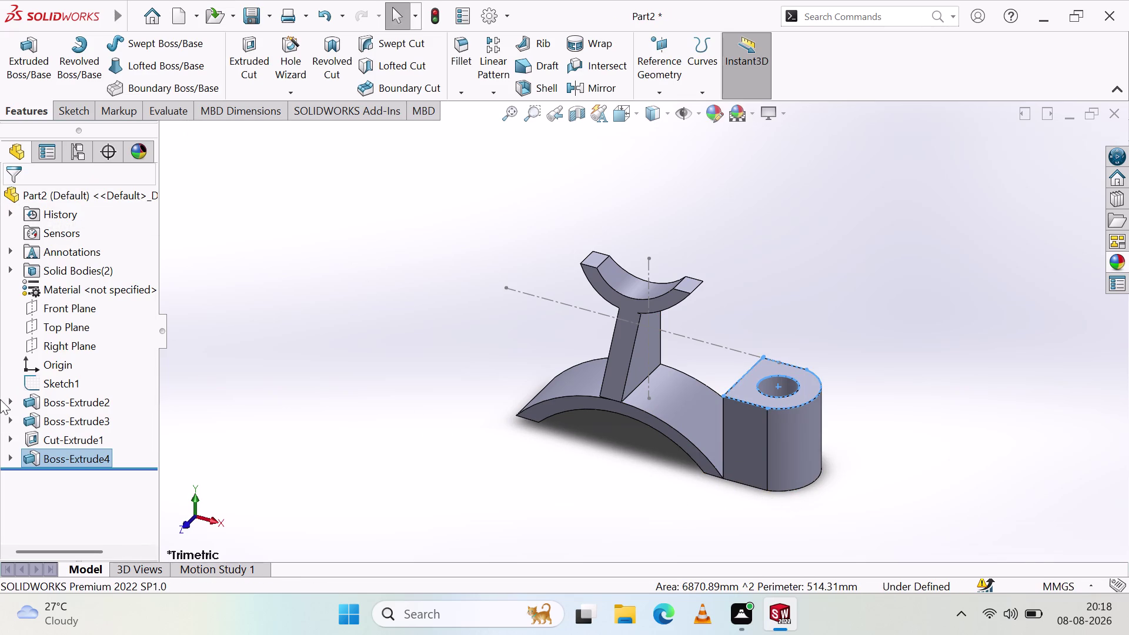
click(59, 345)
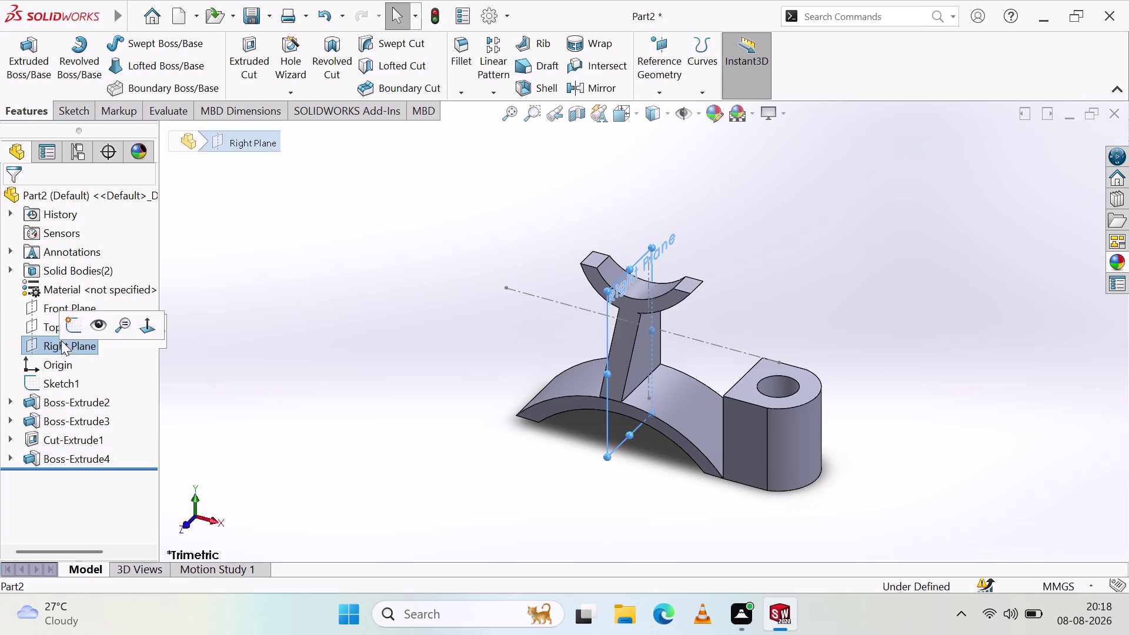
Start a Right Plane sketch and select the lower base block face.
click(67, 325)
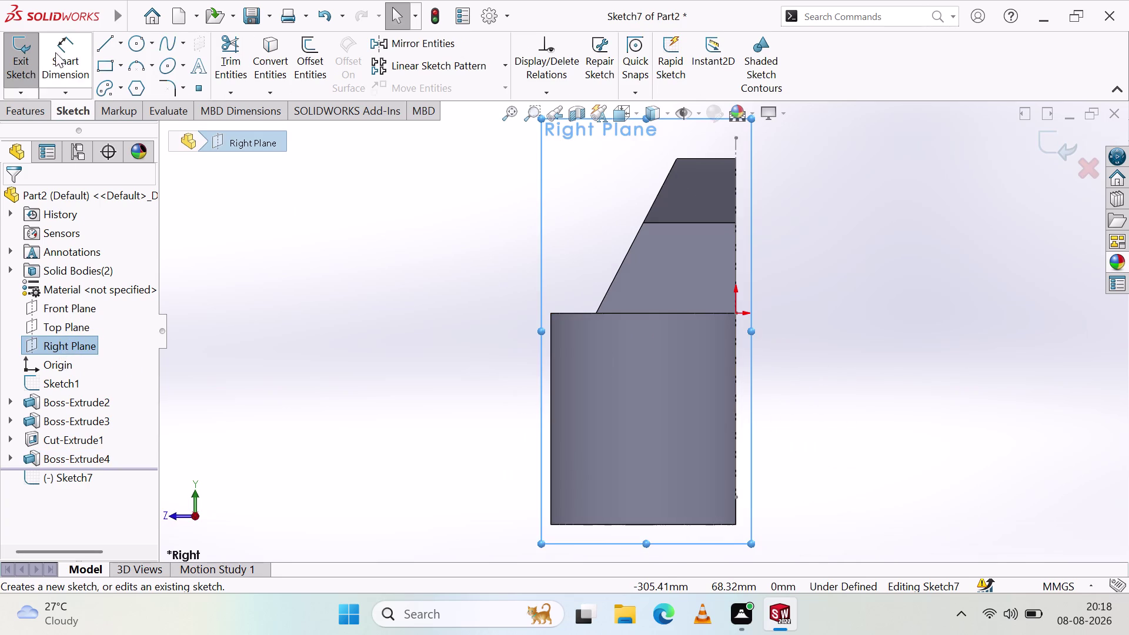
click(100, 70)
right_click(355, 290)
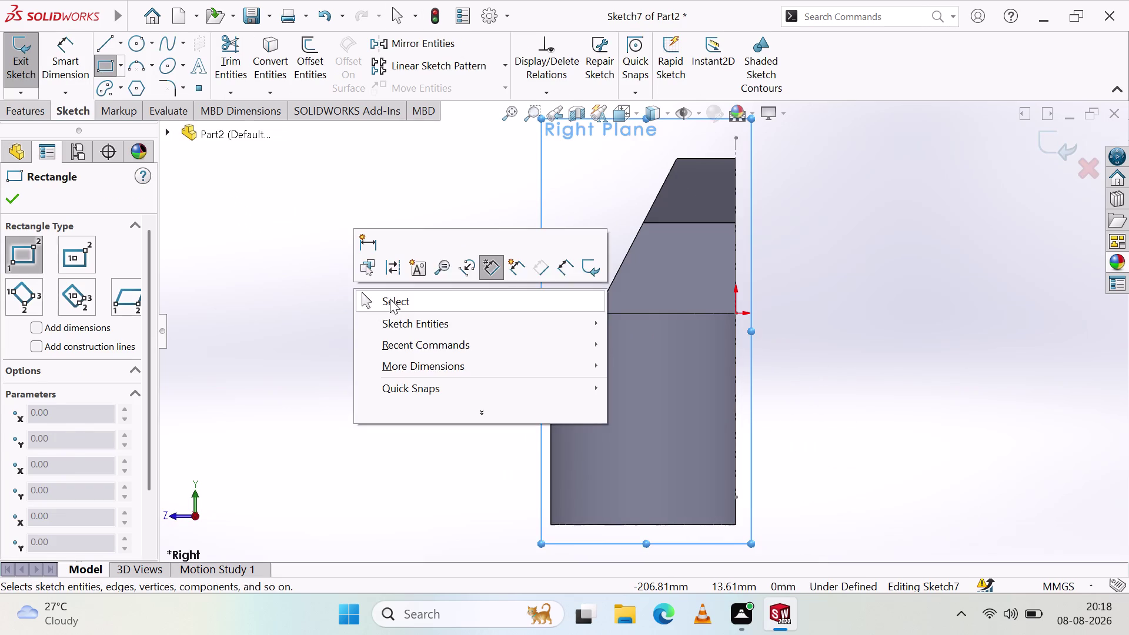
click(390, 297)
click(662, 481)
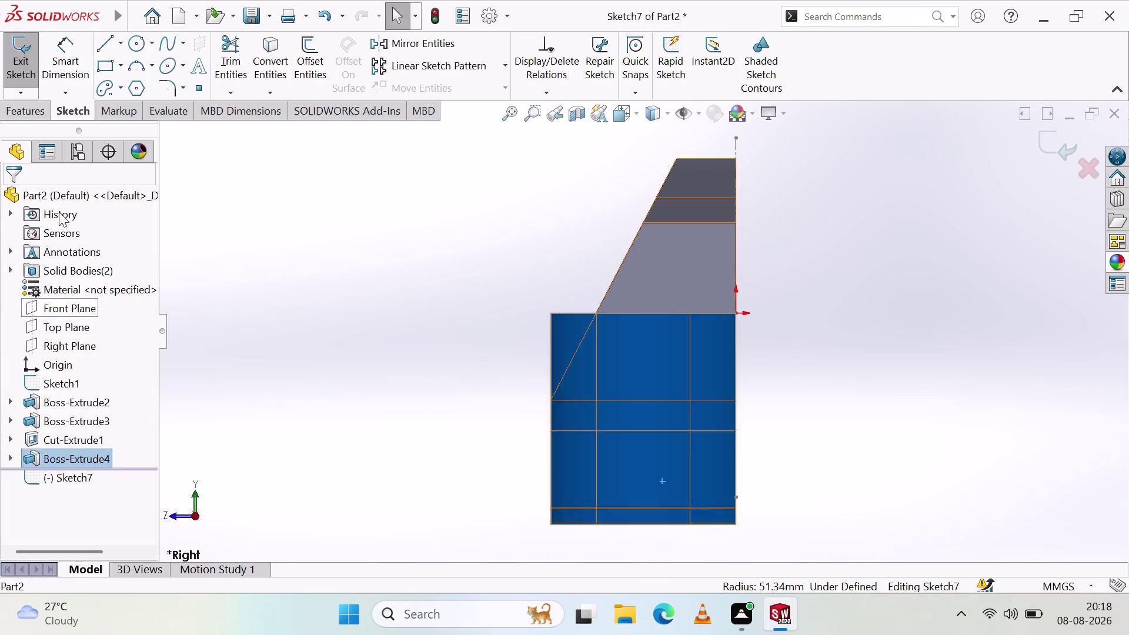
Sketch at the block's bottom-left corner to form the horizontal line near its bottom.
click(114, 68)
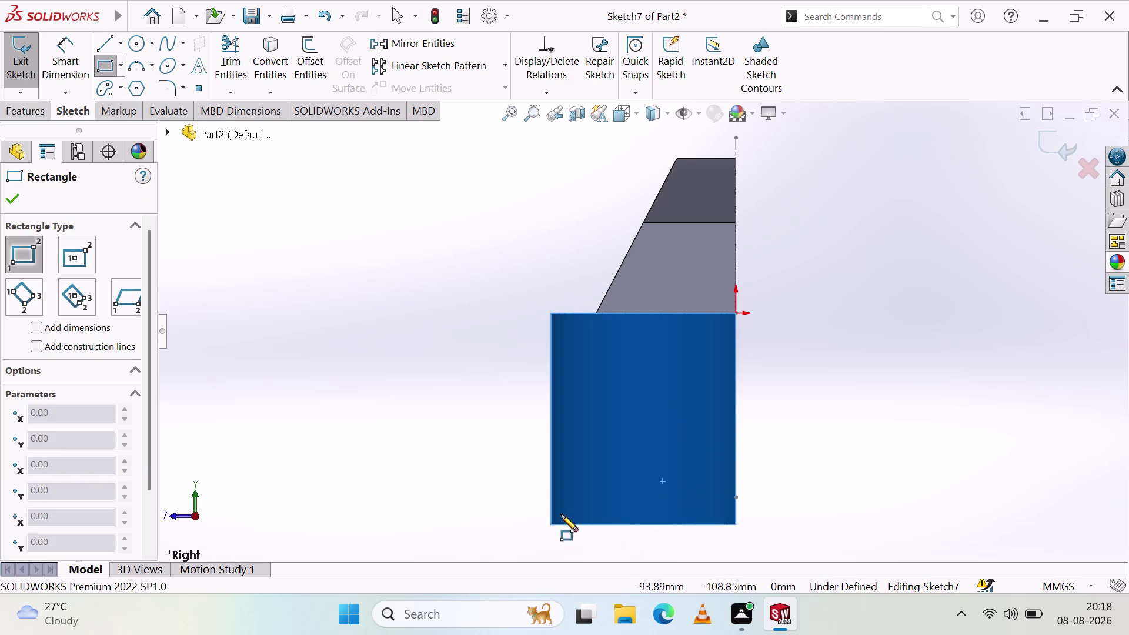
click(552, 523)
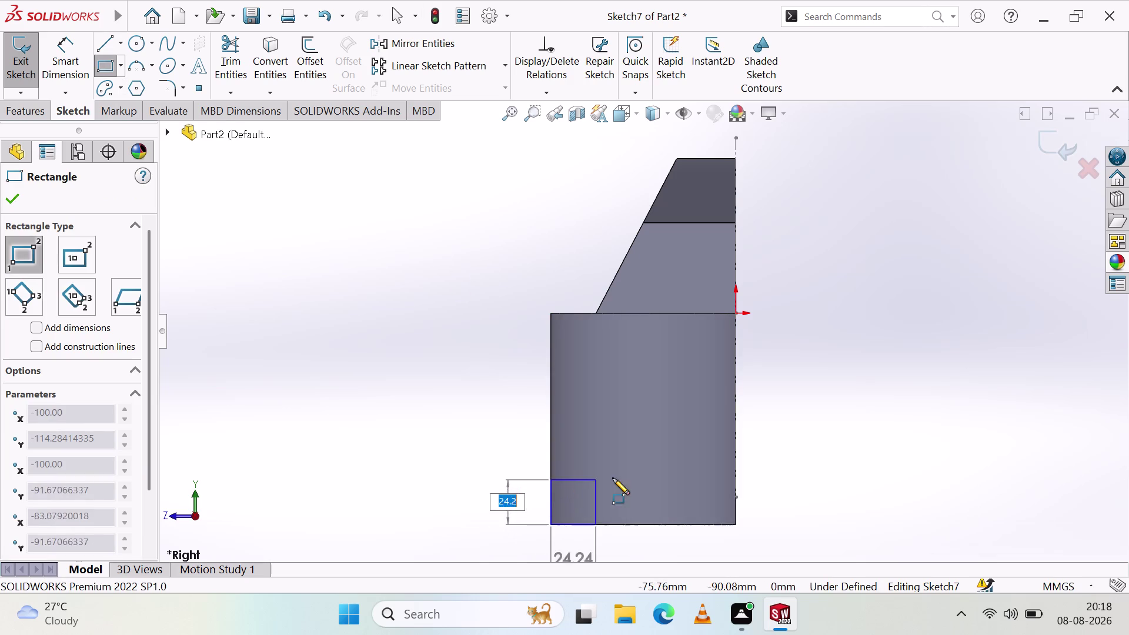
click(735, 475)
click(783, 431)
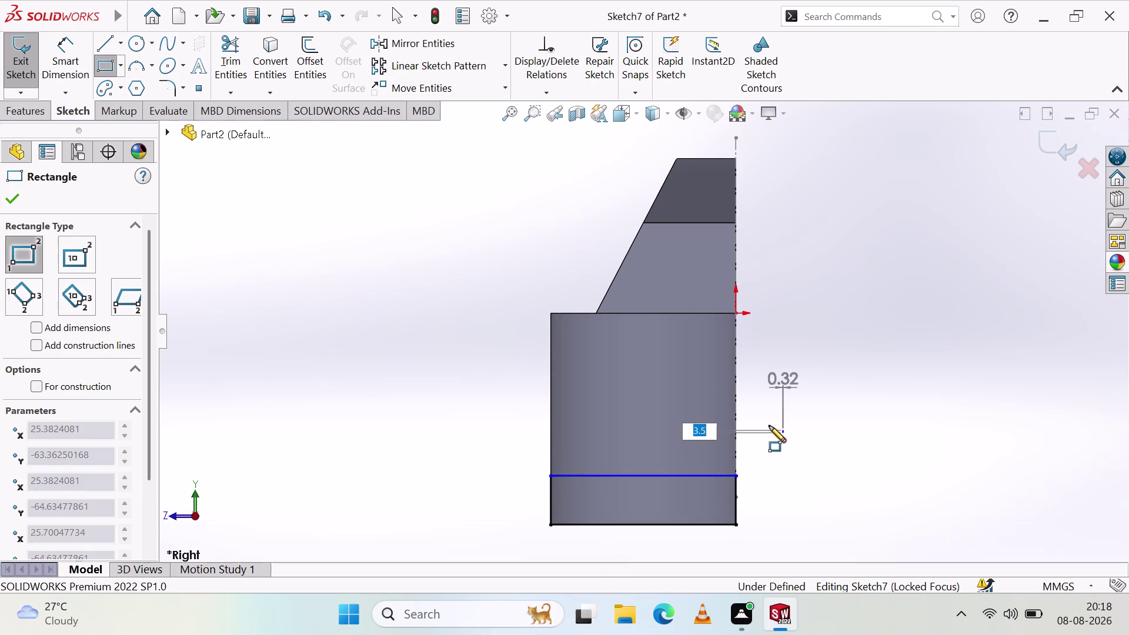
click(113, 66)
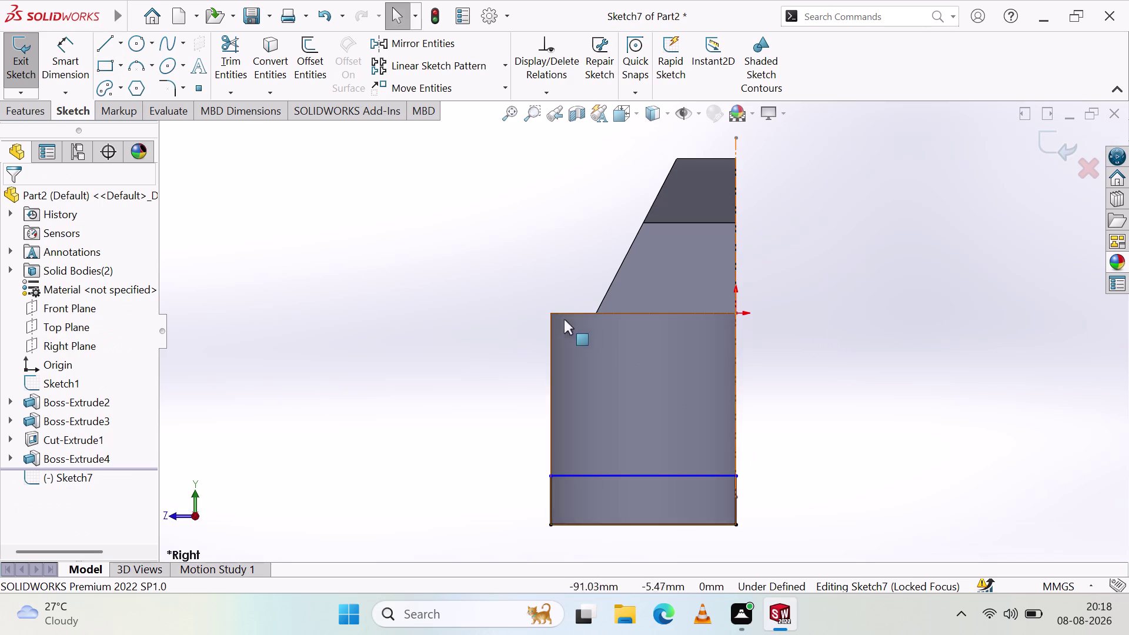
Draw a corner rectangle from the base block's top-left corner down to the horizontal line.
click(552, 312)
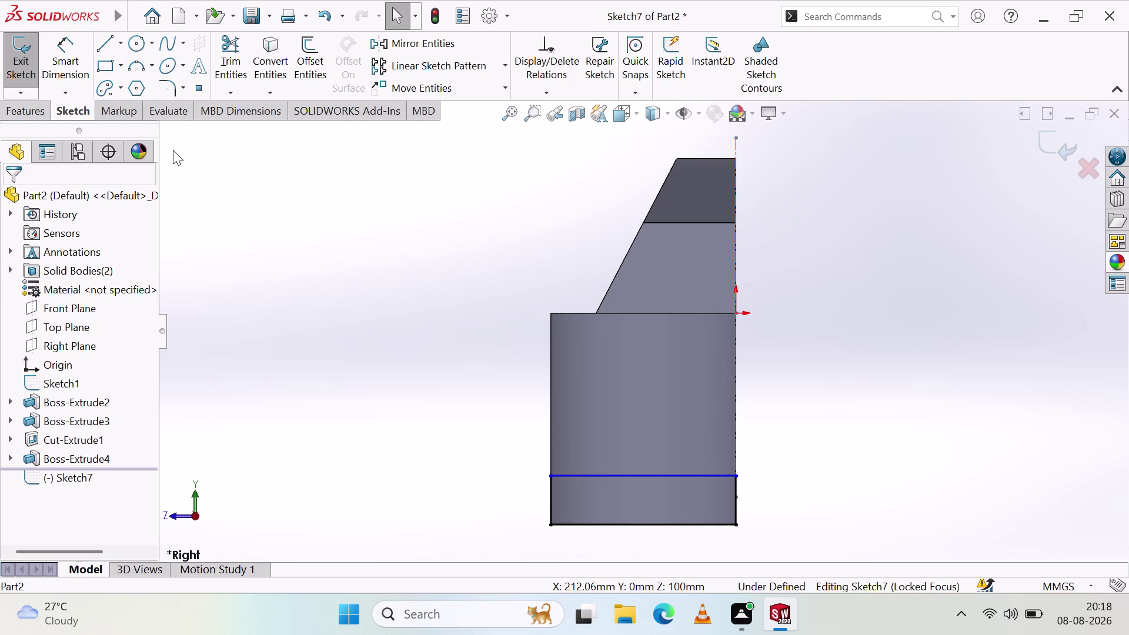
click(107, 68)
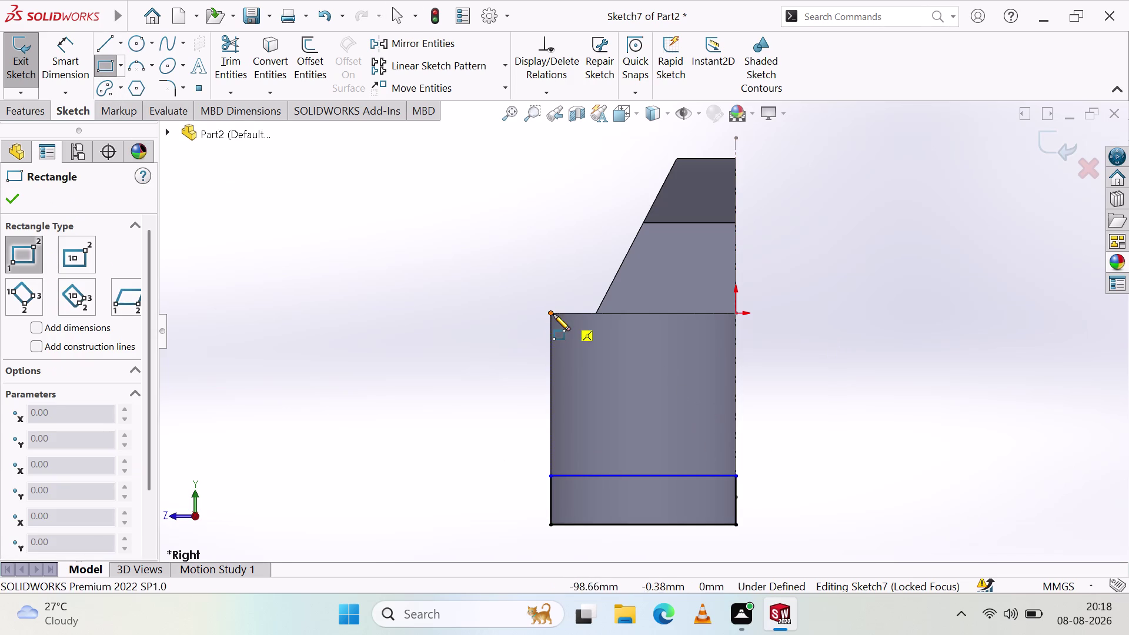
click(554, 315)
click(736, 477)
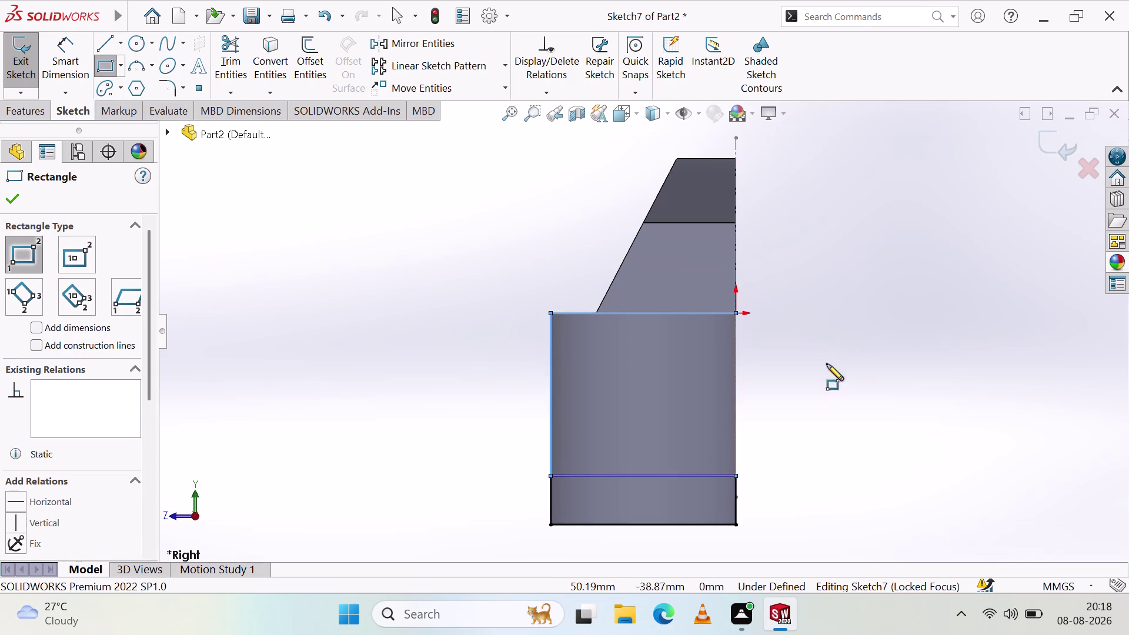
click(43, 107)
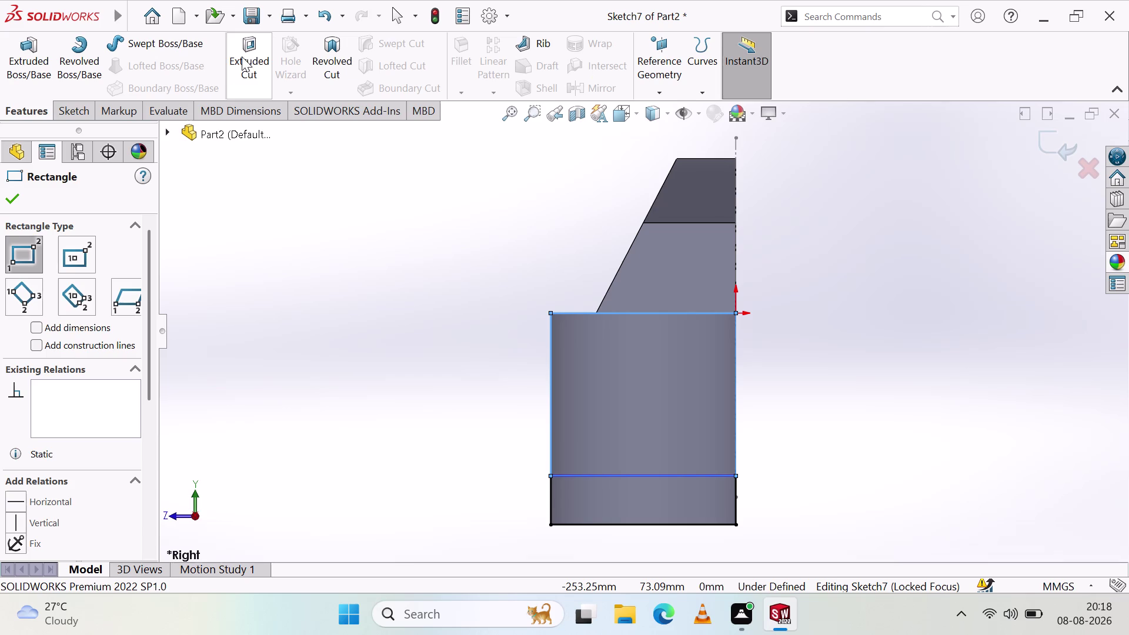
click(242, 56)
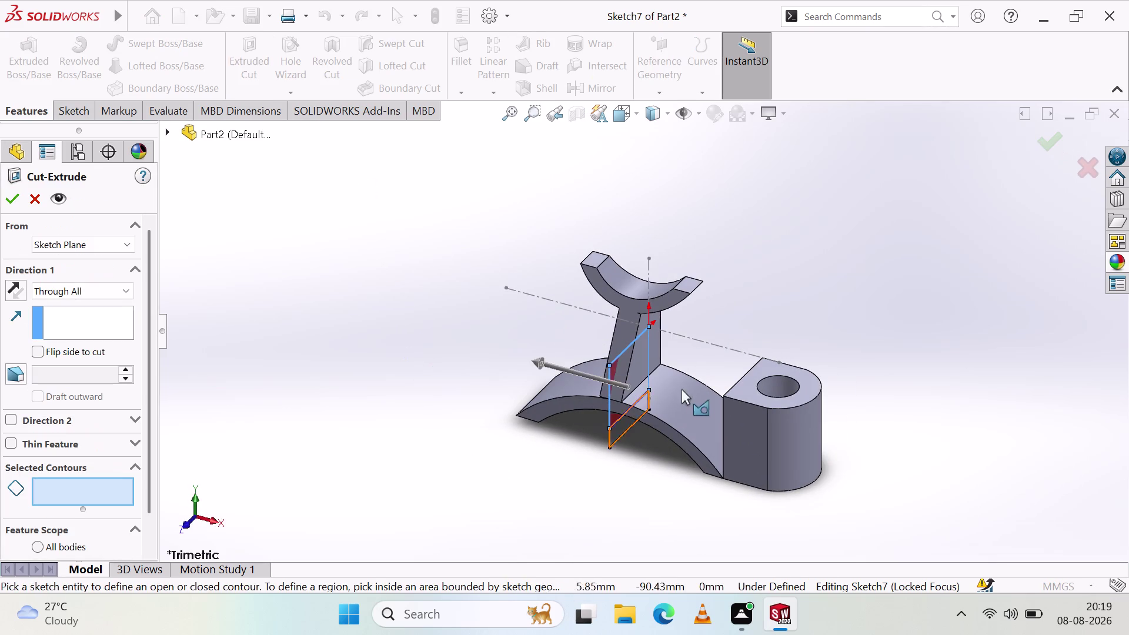
click(79, 289)
click(79, 304)
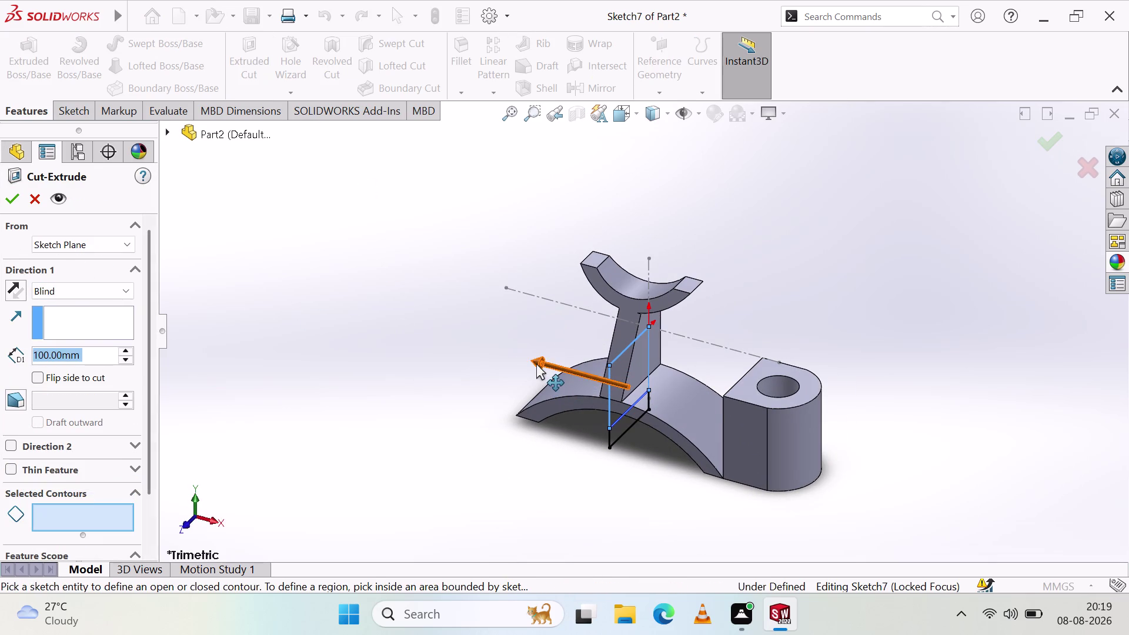
drag(538, 363, 961, 452)
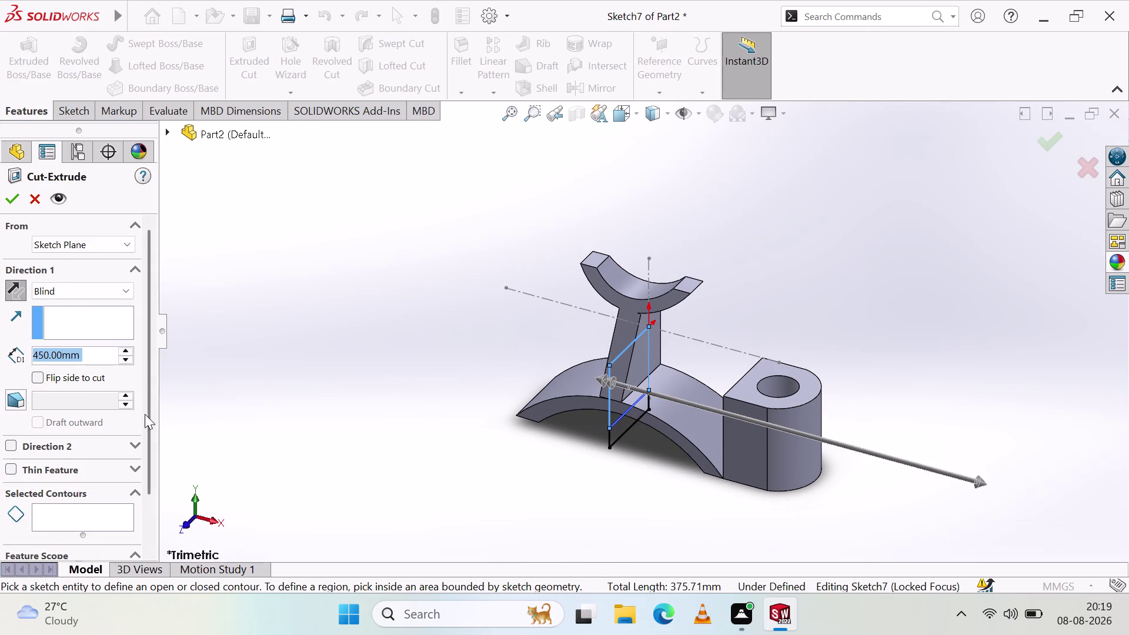
click(77, 291)
click(75, 314)
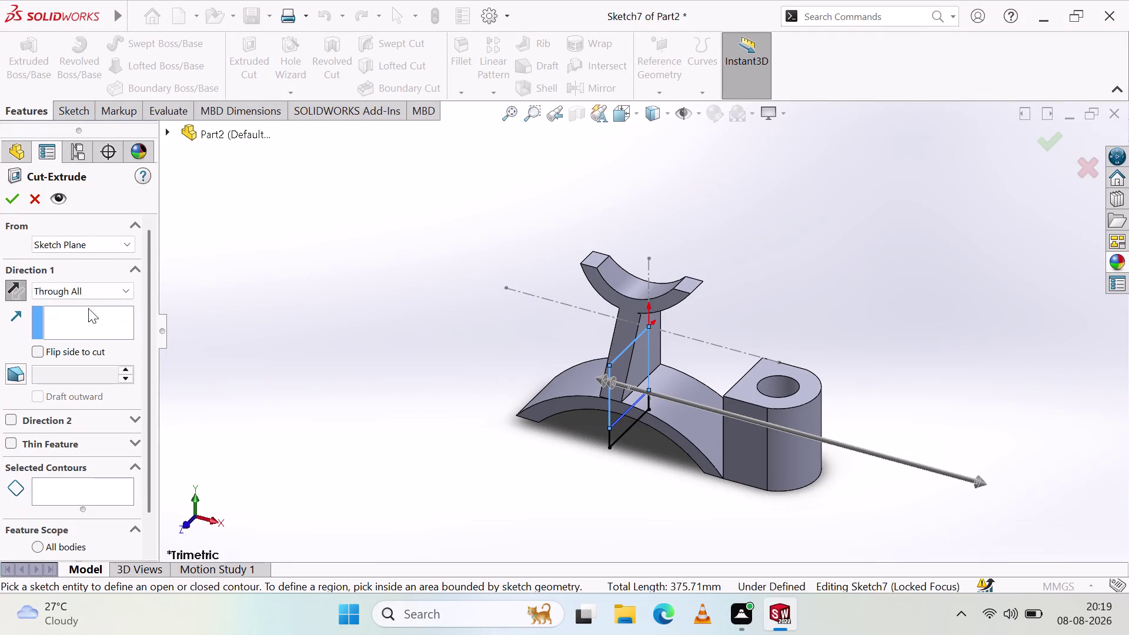
click(3, 198)
click(586, 348)
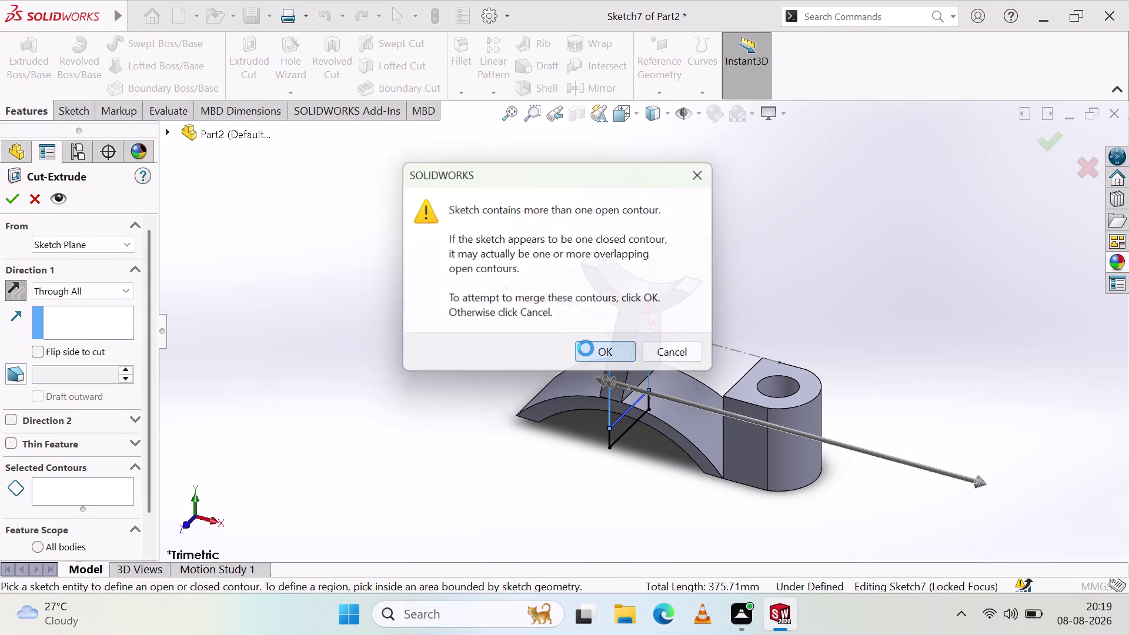
click(658, 311)
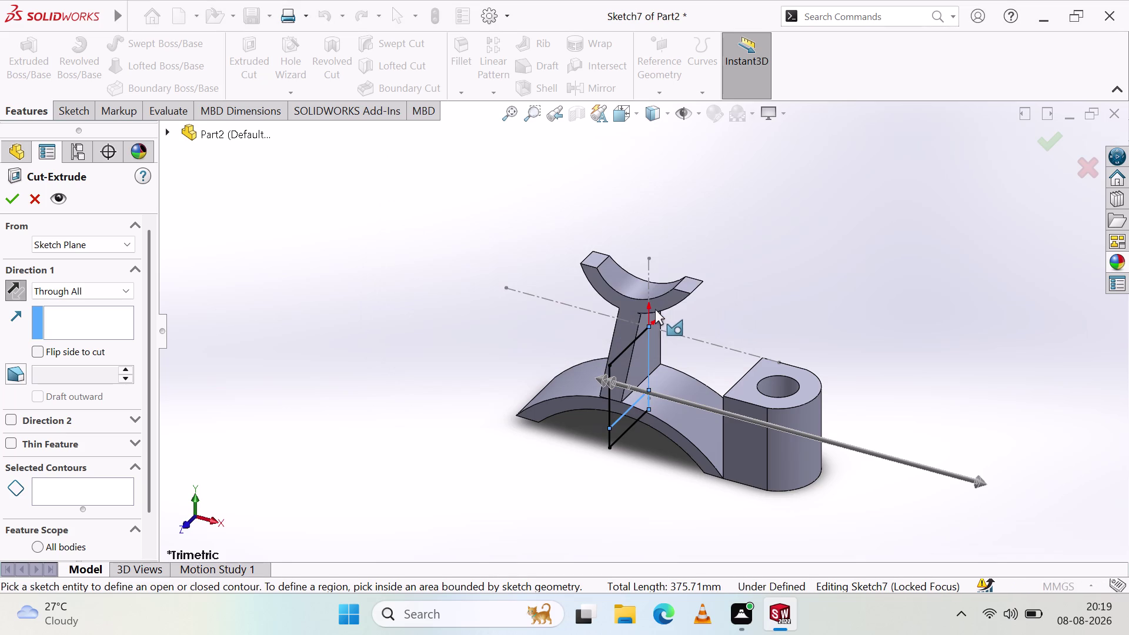
click(452, 510)
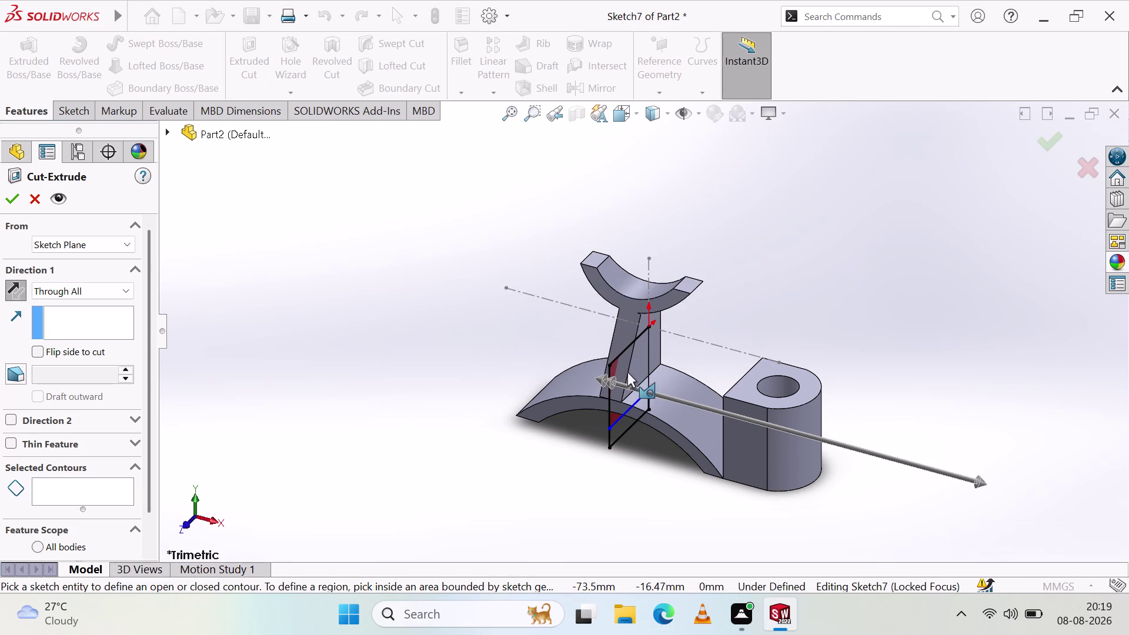
click(36, 198)
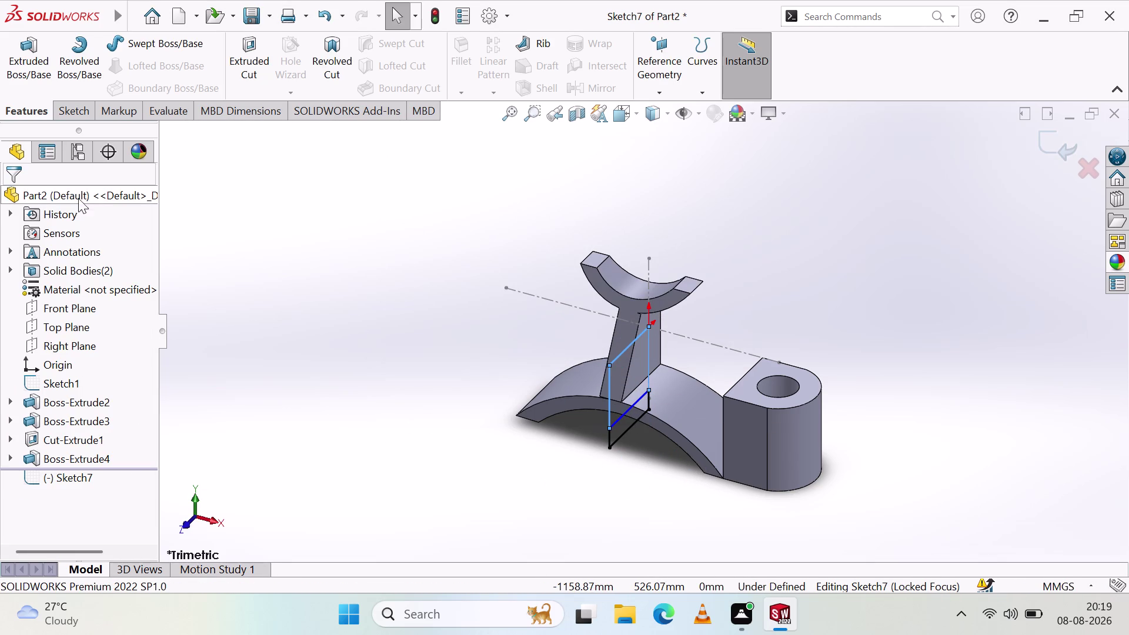
Cut through all from Sketch7, keeping Bodies 1–3, then undo the cut.
click(245, 56)
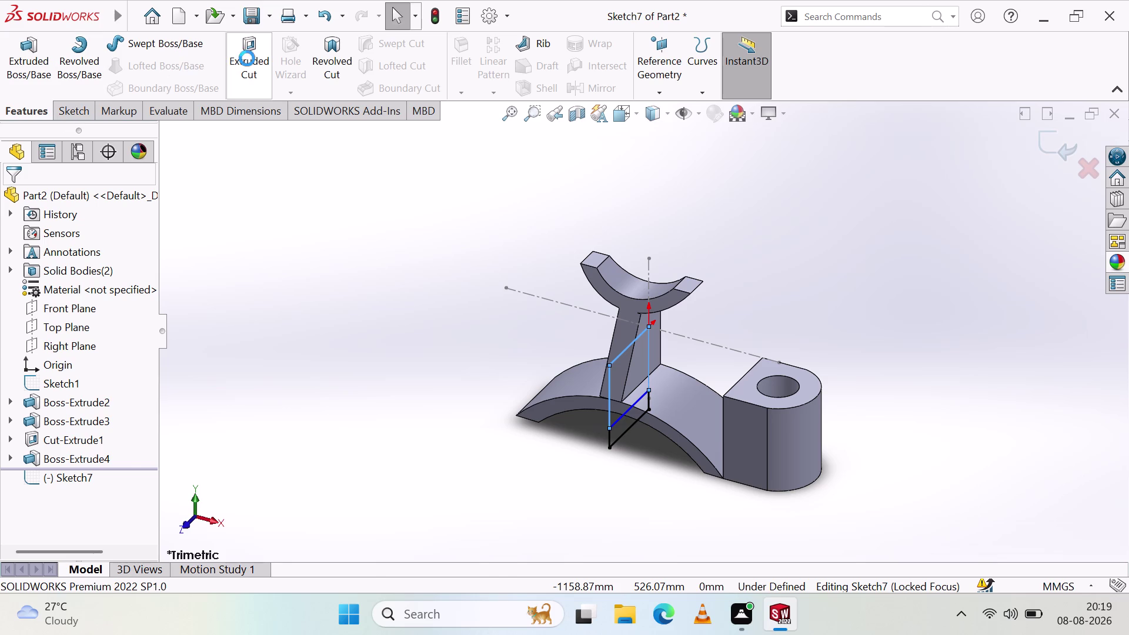
click(638, 362)
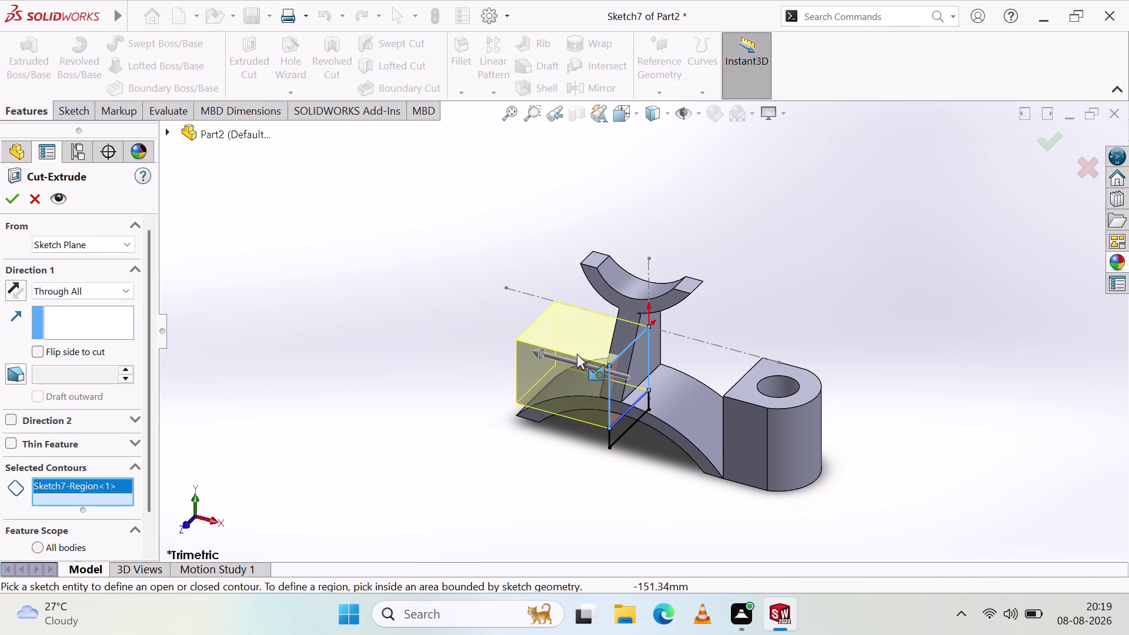
drag(538, 354, 870, 451)
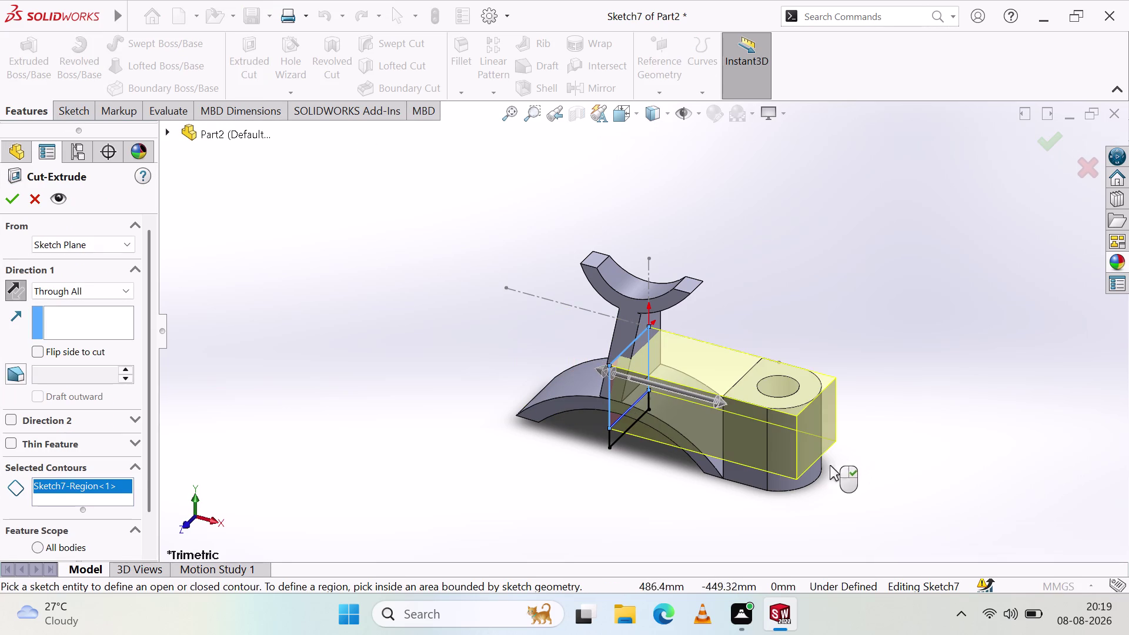
click(14, 200)
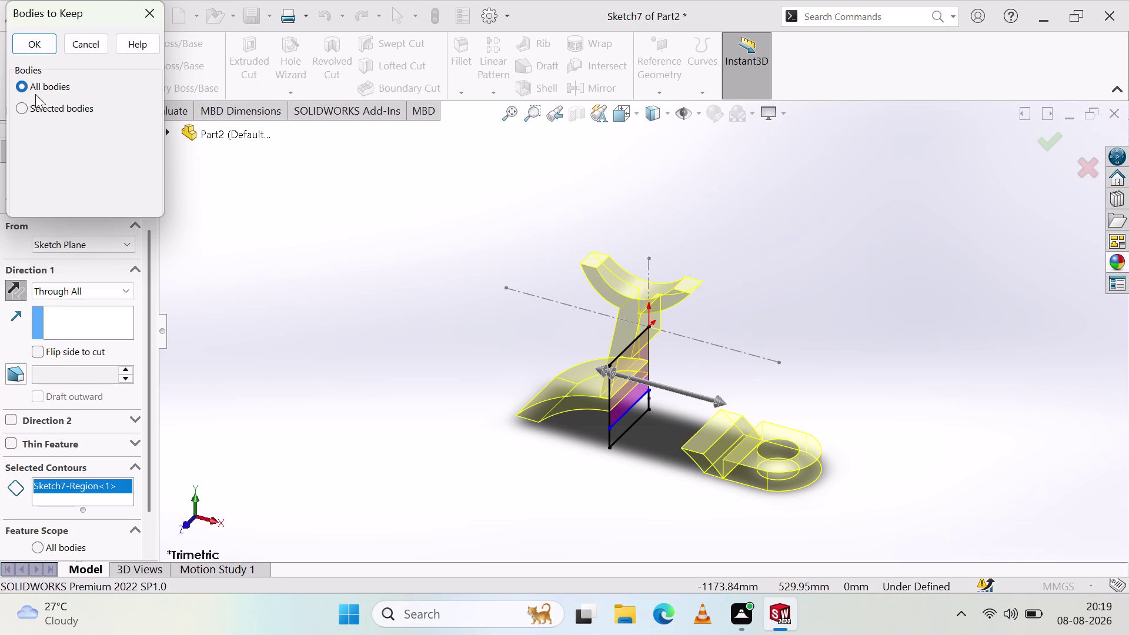
click(30, 113)
click(19, 137)
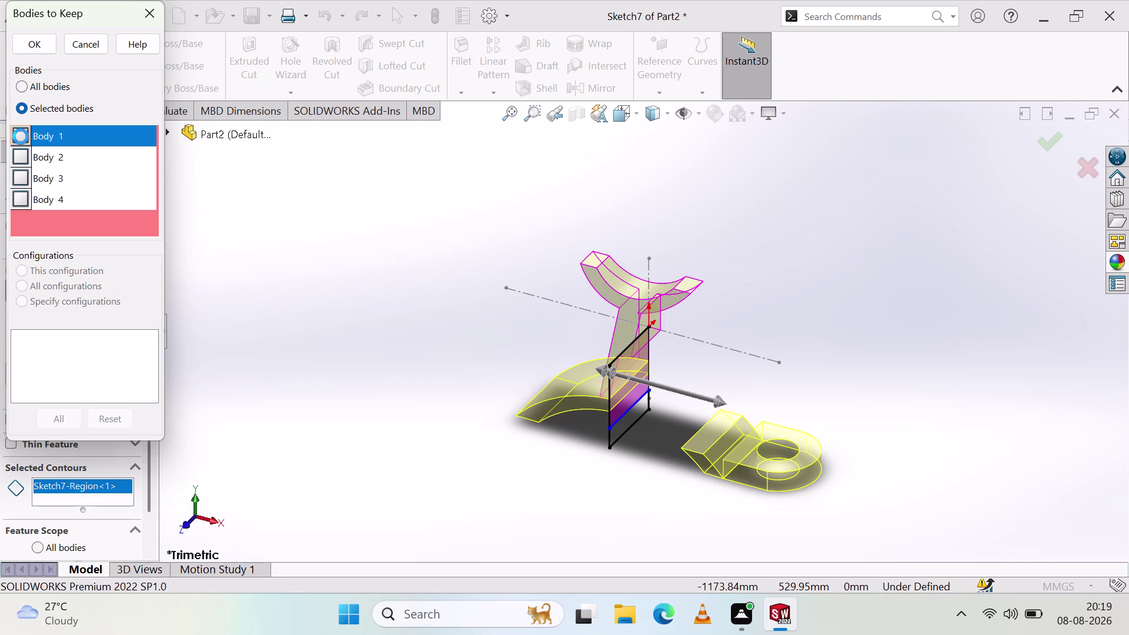
click(27, 155)
click(21, 180)
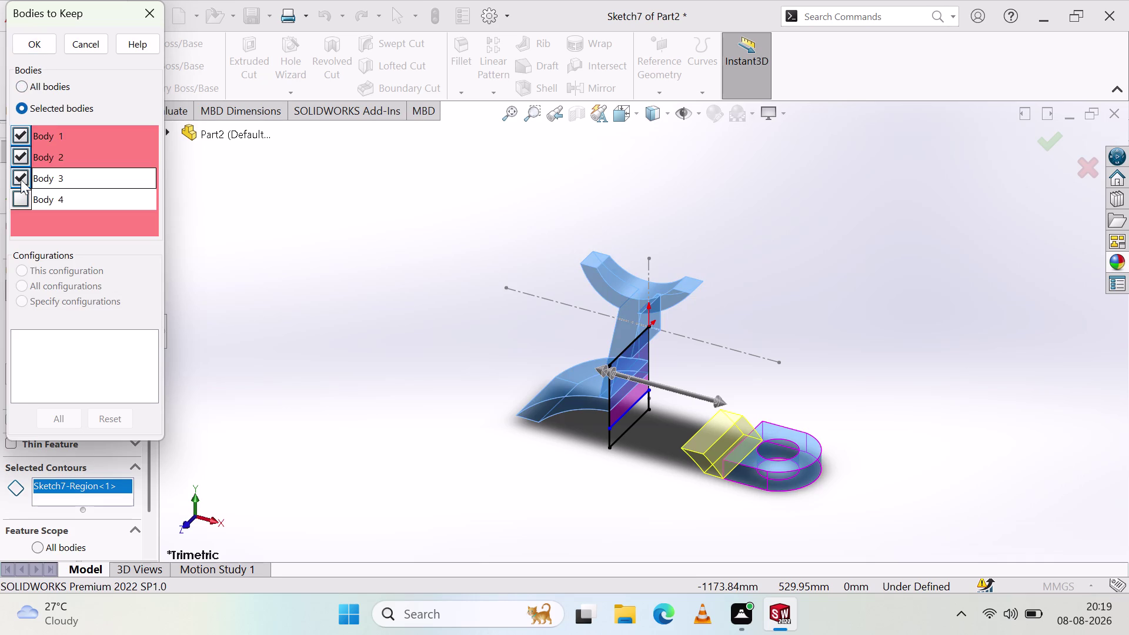
click(28, 201)
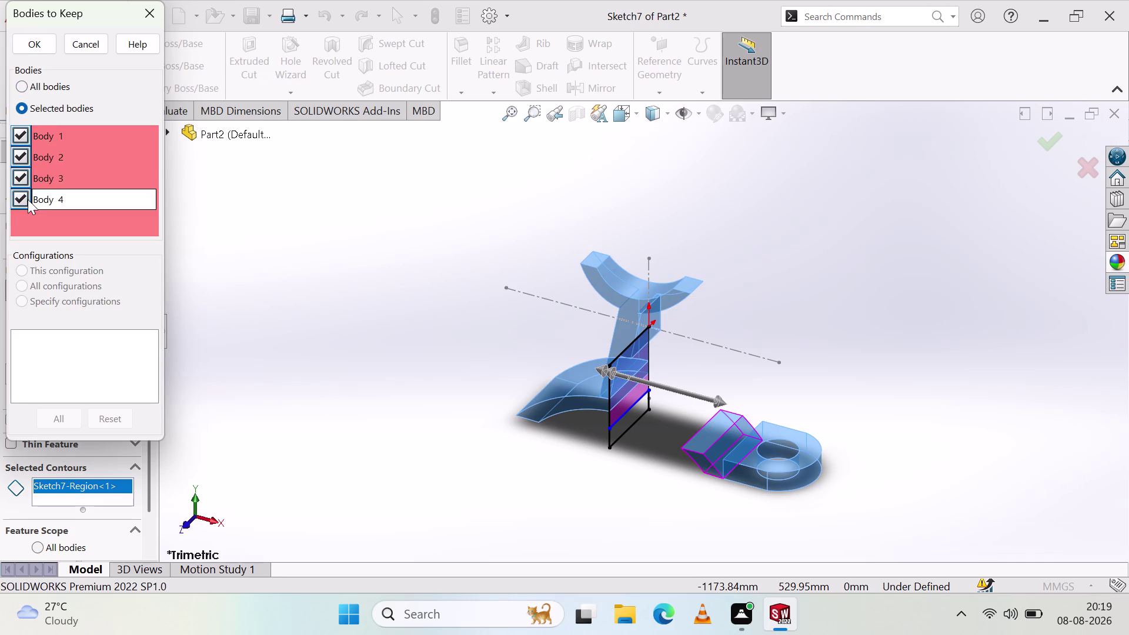
click(24, 195)
click(24, 196)
click(24, 196)
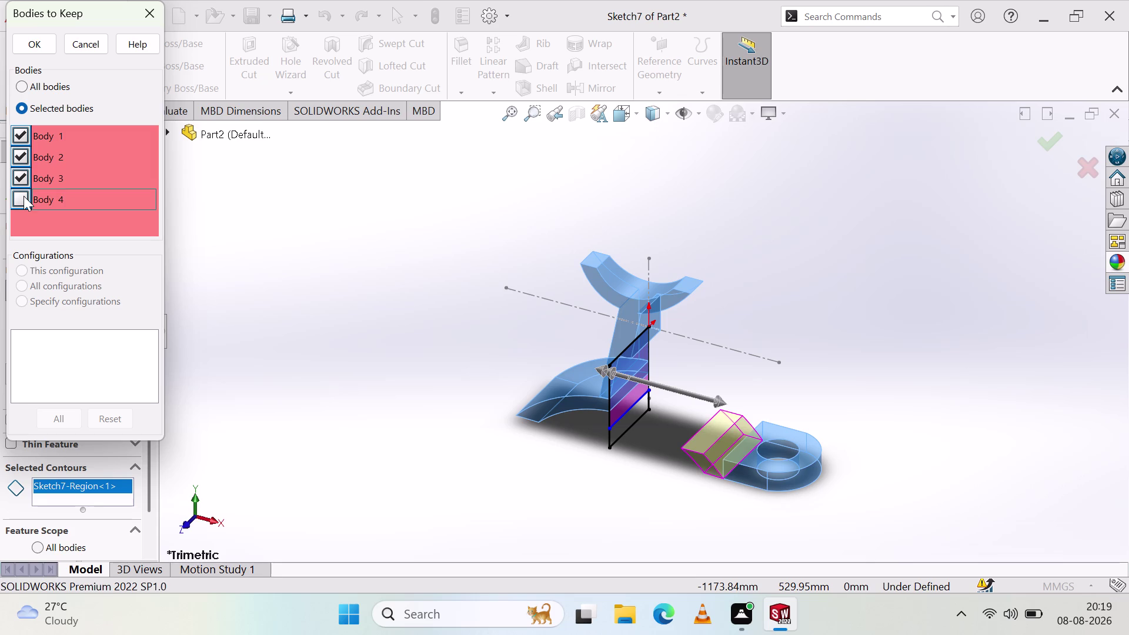
click(22, 81)
click(27, 43)
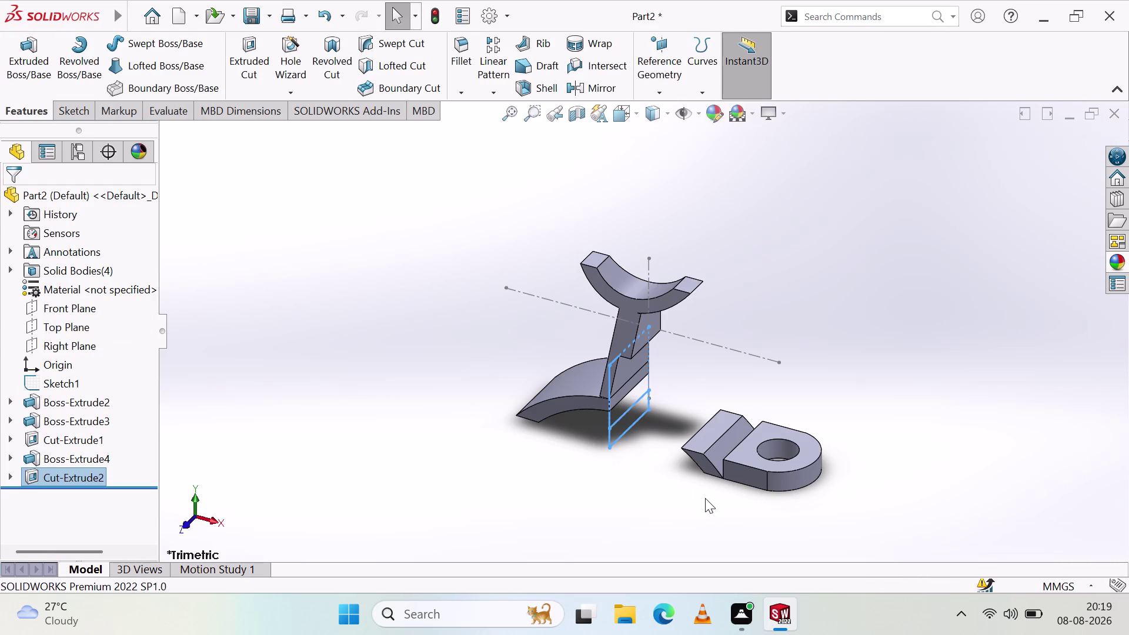
key(ctrl+z)
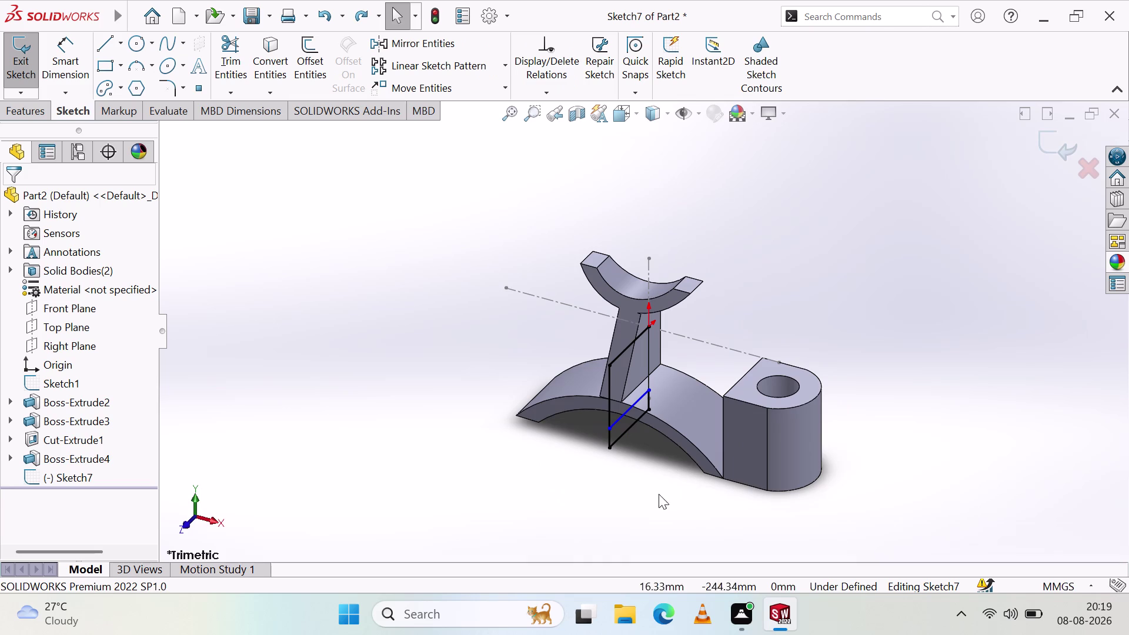
Restart the cut on the region above the line, then cancel it.
click(19, 110)
click(260, 58)
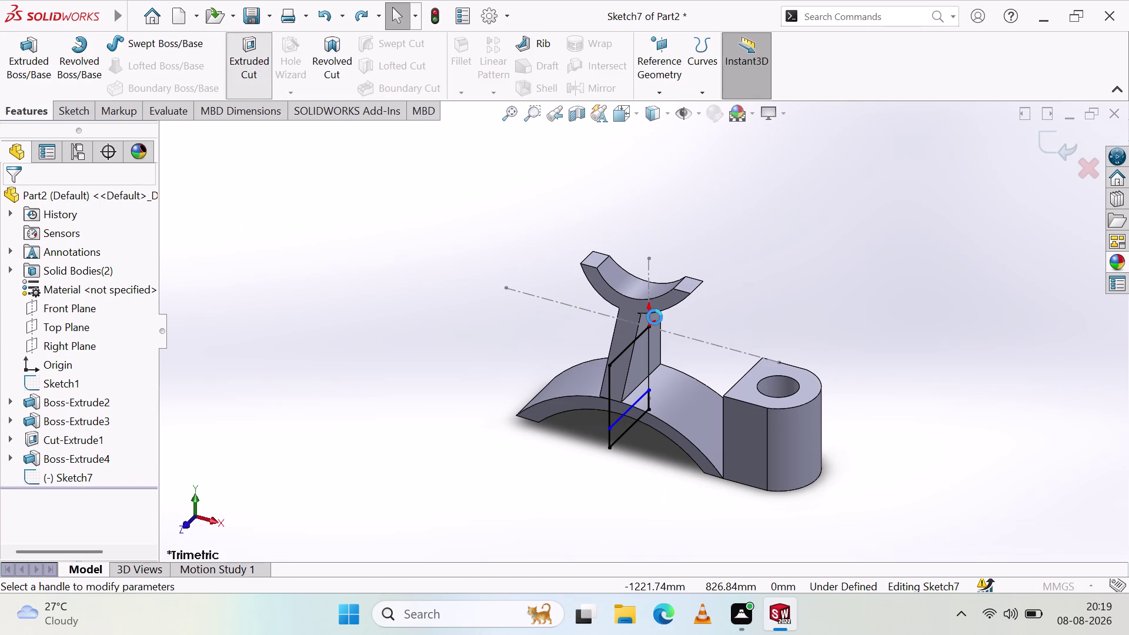
click(638, 365)
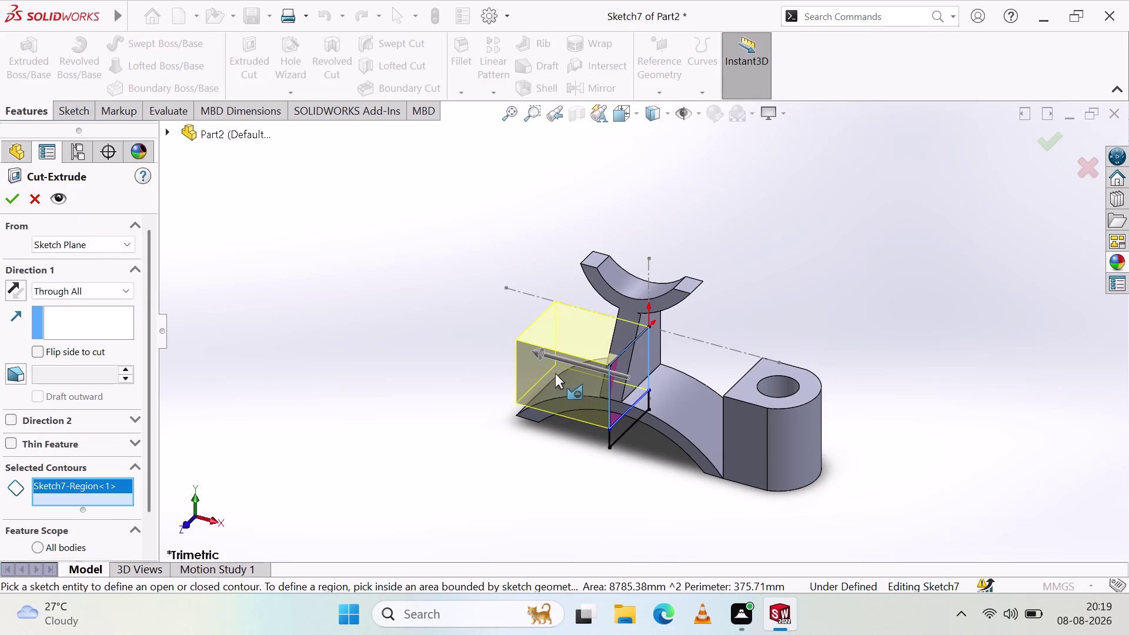
drag(532, 352, 758, 406)
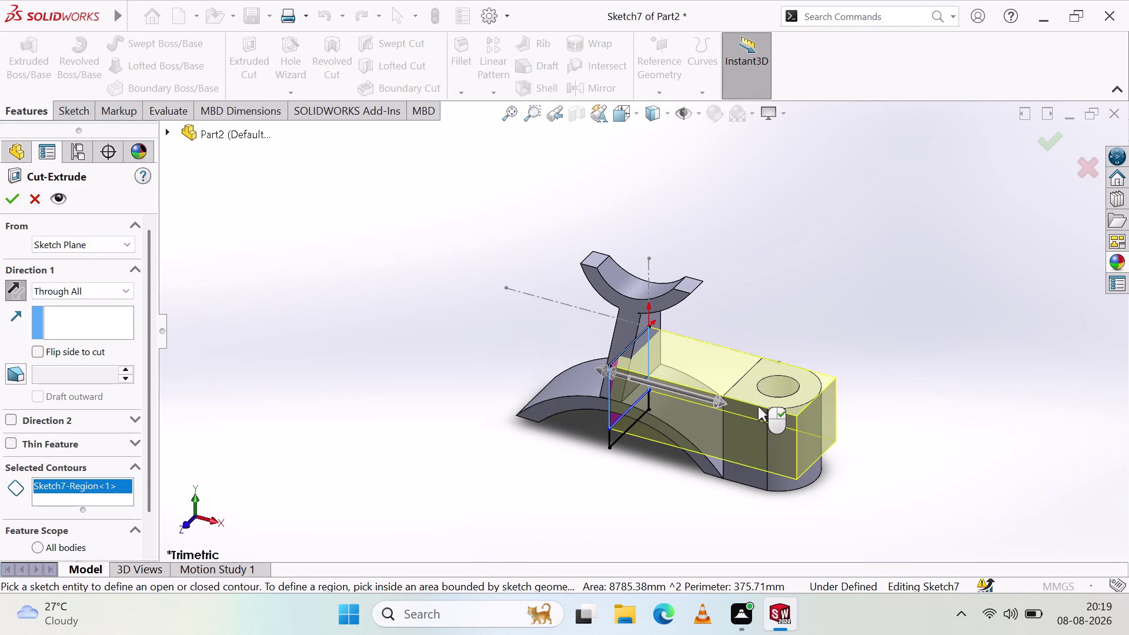
middle_drag(672, 508, 702, 450)
scroll(down, 3)
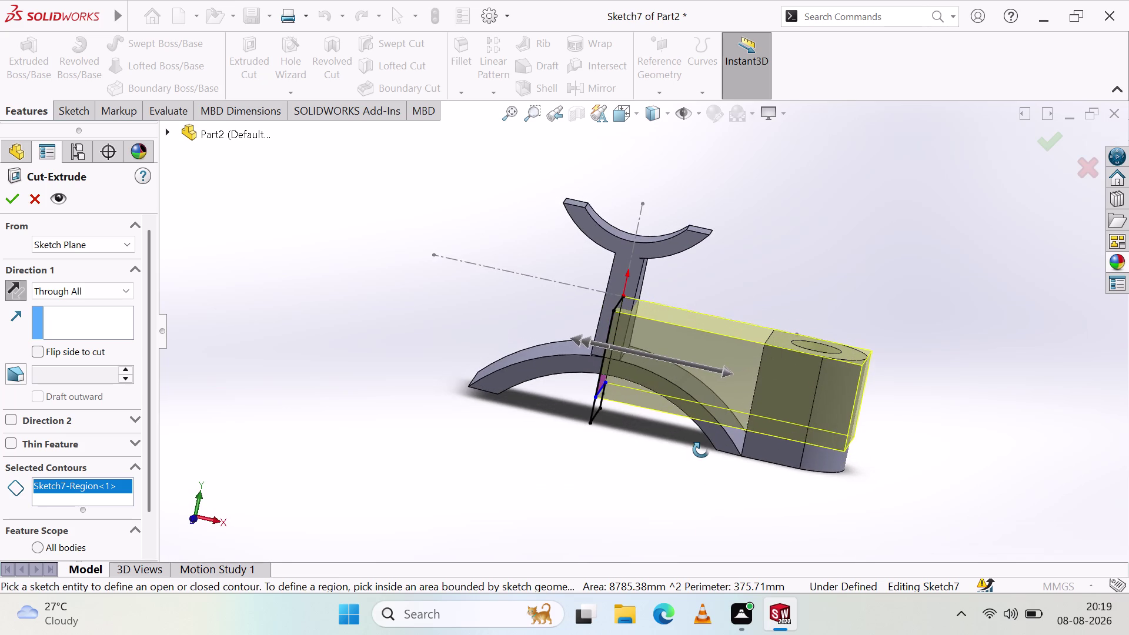
middle_drag(702, 450, 702, 450)
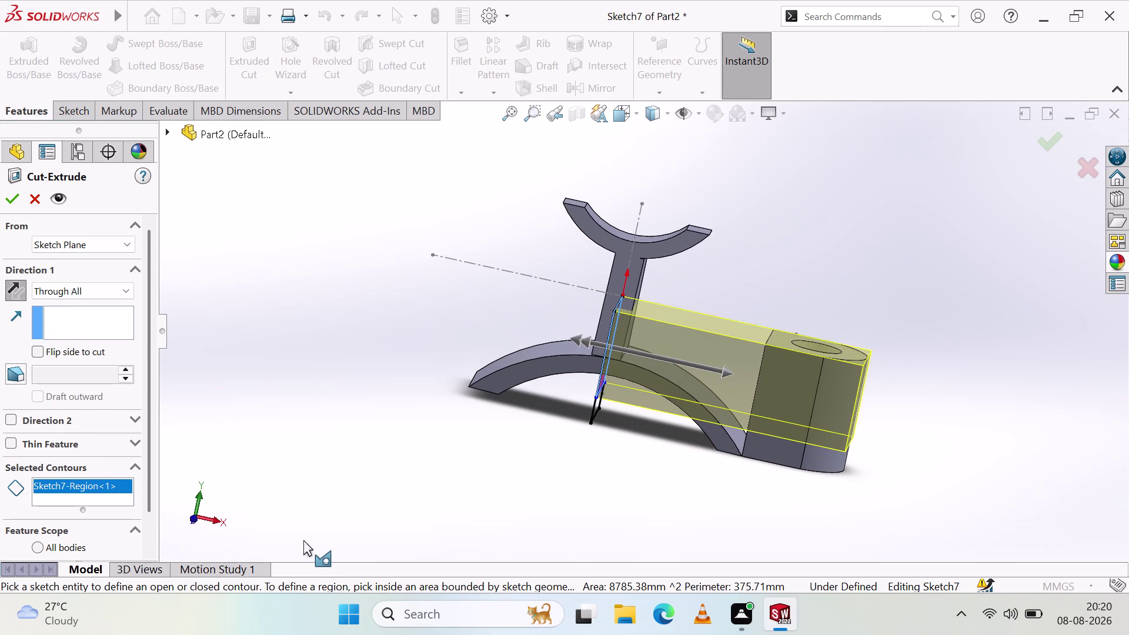
key(Escape)
middle_drag(836, 480, 841, 483)
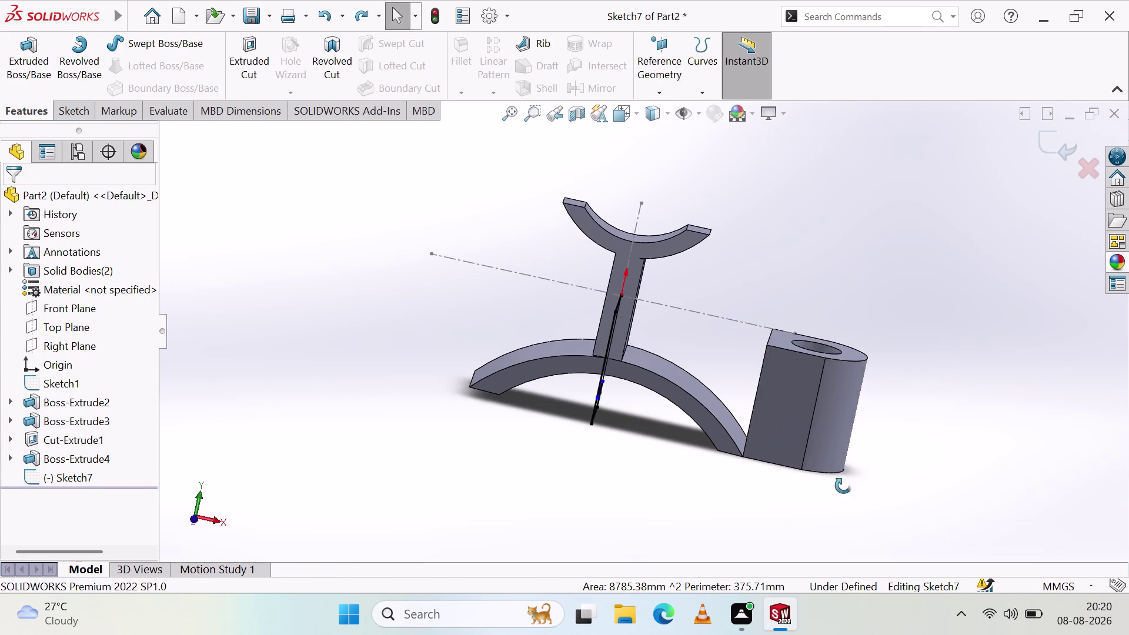
Orbit to the lug's slanted side face and cancel the pending cut.
middle_drag(840, 484, 873, 521)
click(754, 400)
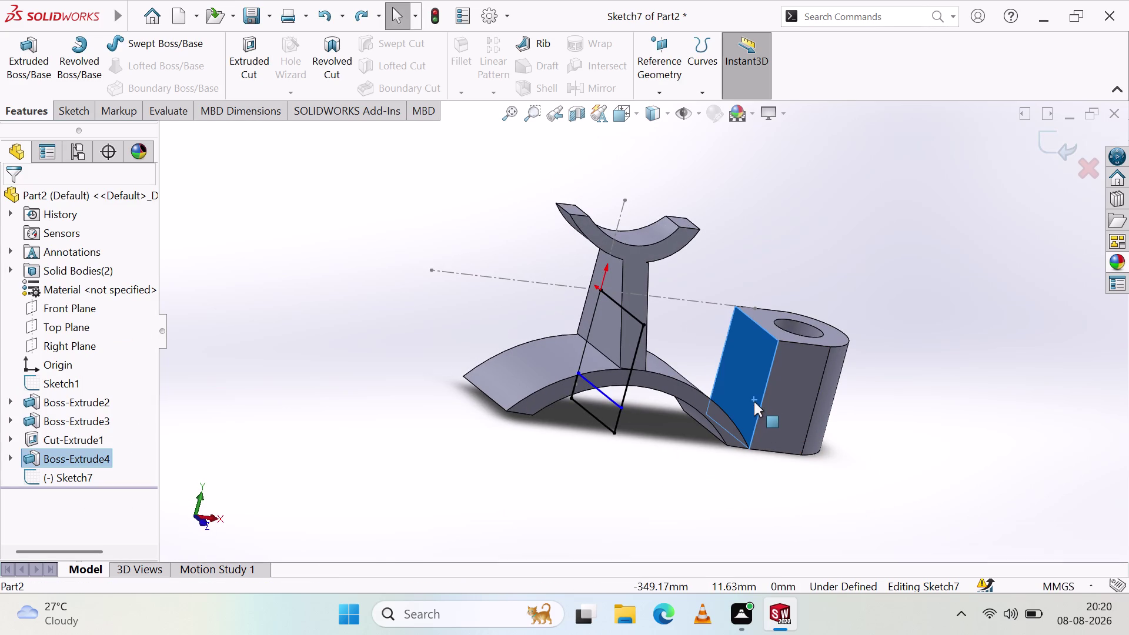
click(265, 53)
drag(732, 307, 758, 364)
click(758, 360)
right_click(742, 372)
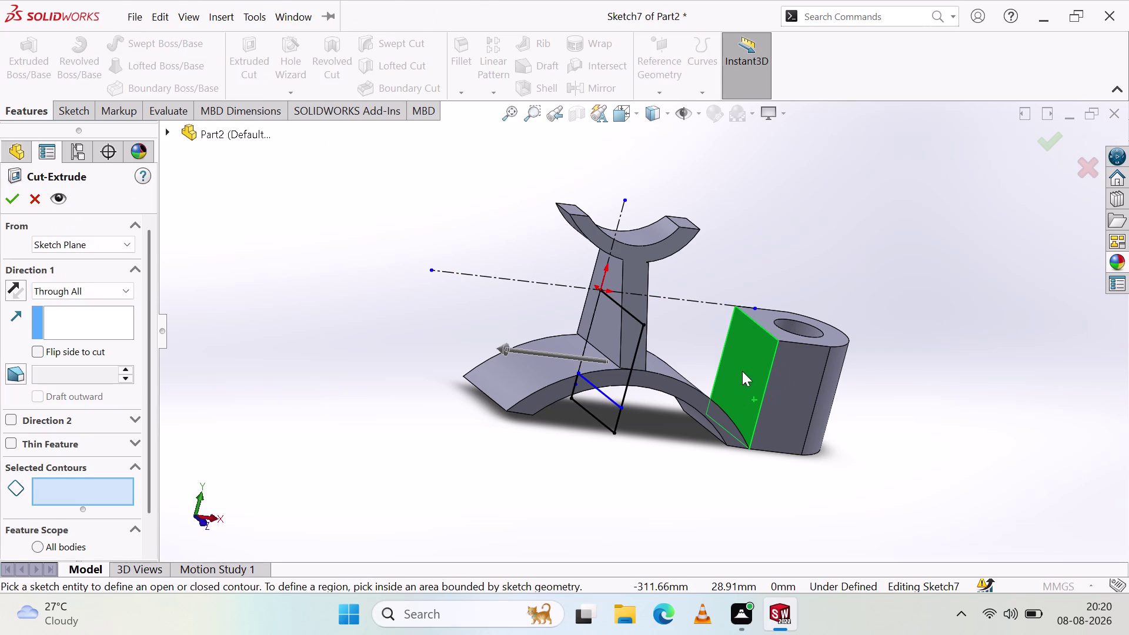
click(711, 340)
right_click(392, 433)
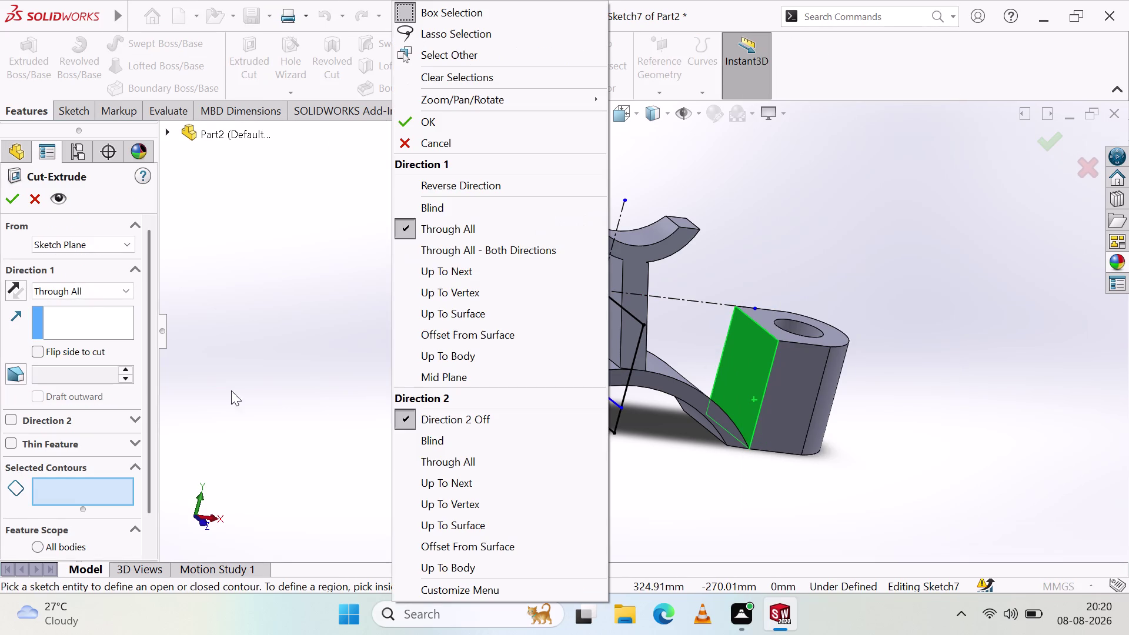
click(19, 214)
click(32, 204)
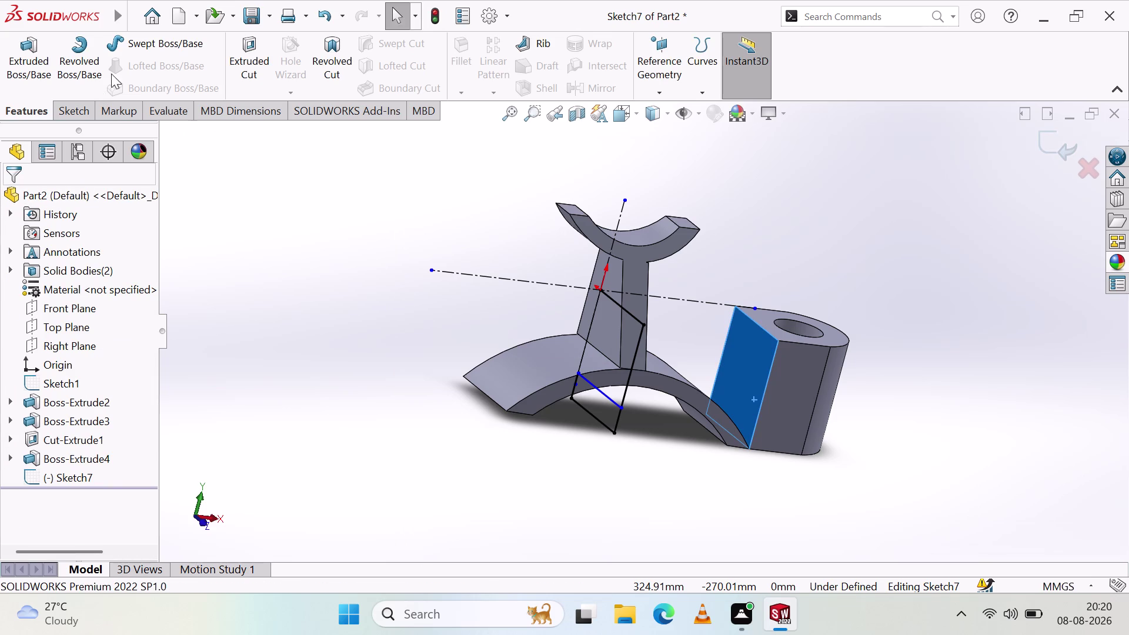
Draw a corner rectangle across the lug's side face, after undoing a small first attempt.
click(70, 115)
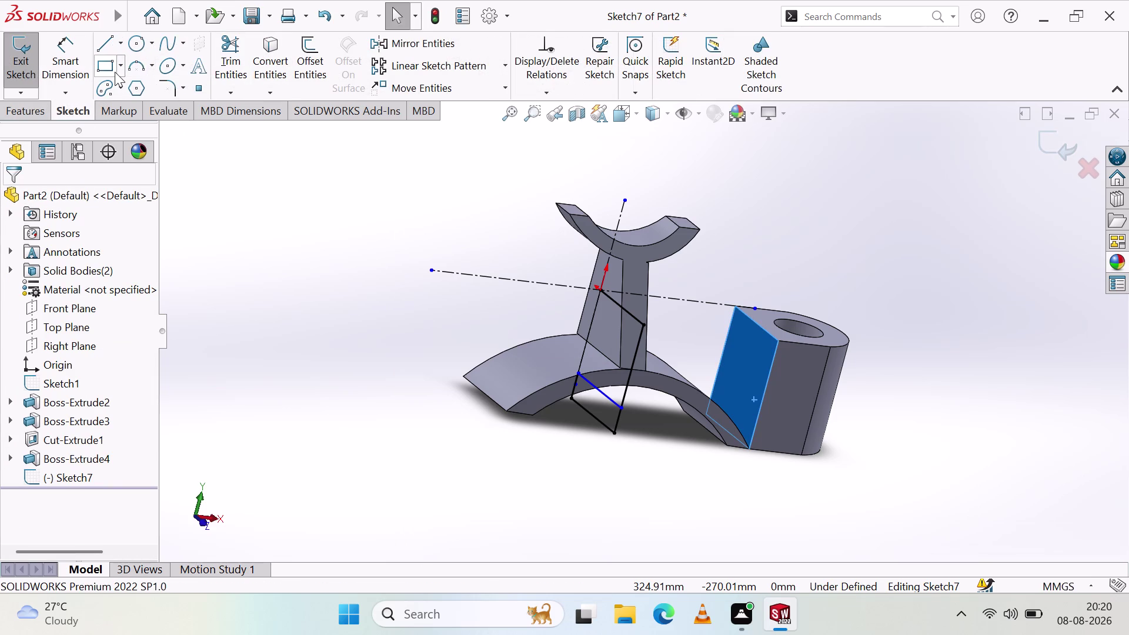
click(114, 71)
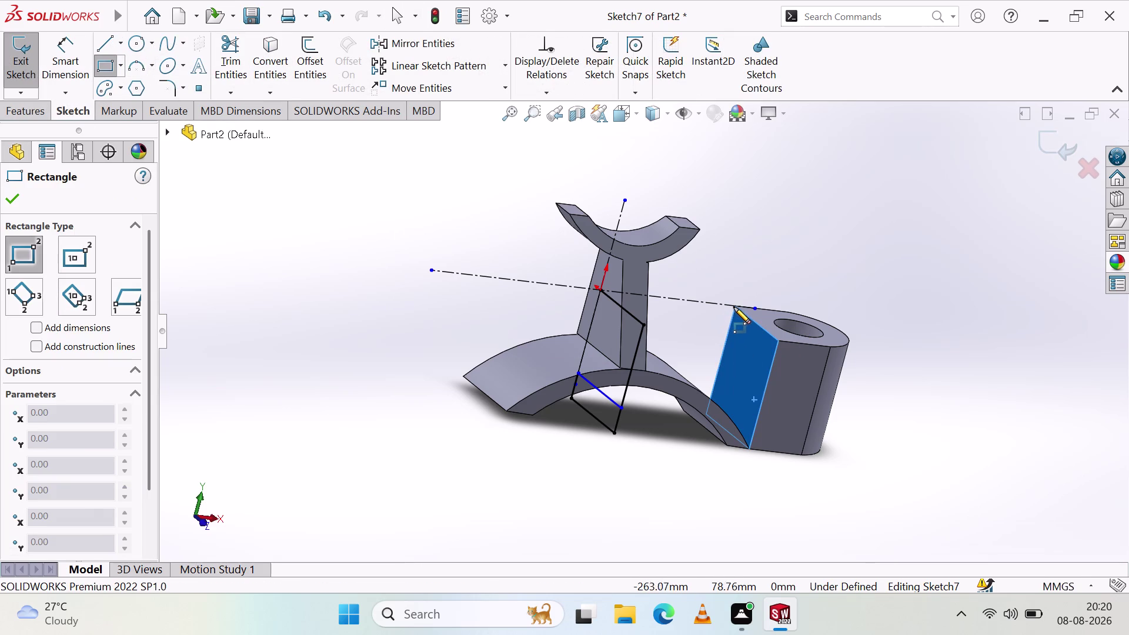
drag(735, 307, 742, 332)
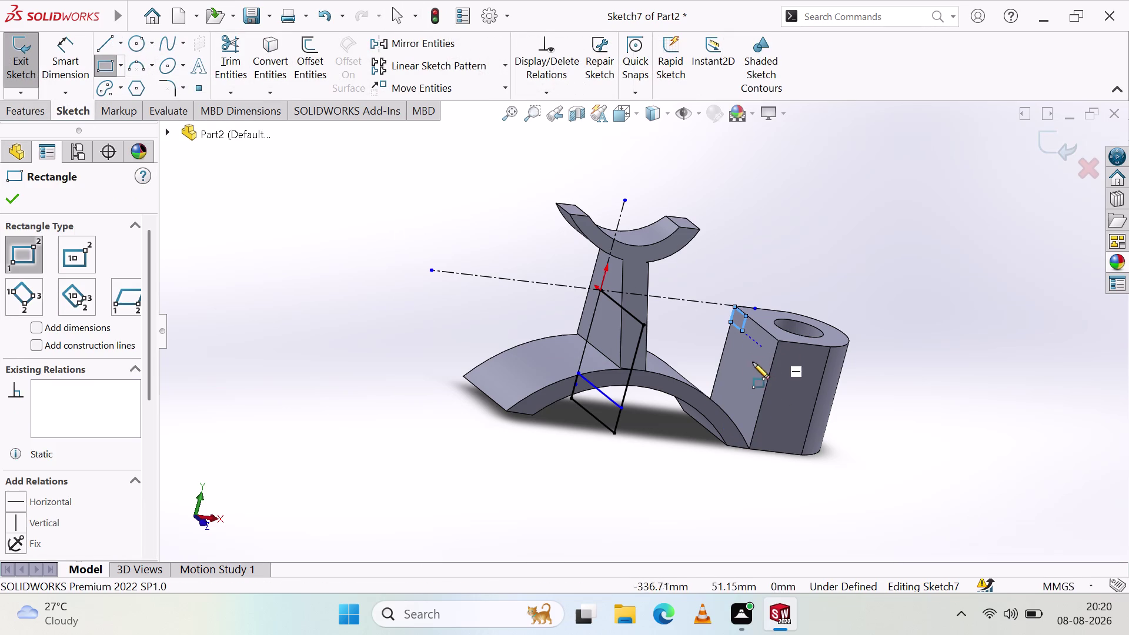
key(Escape)
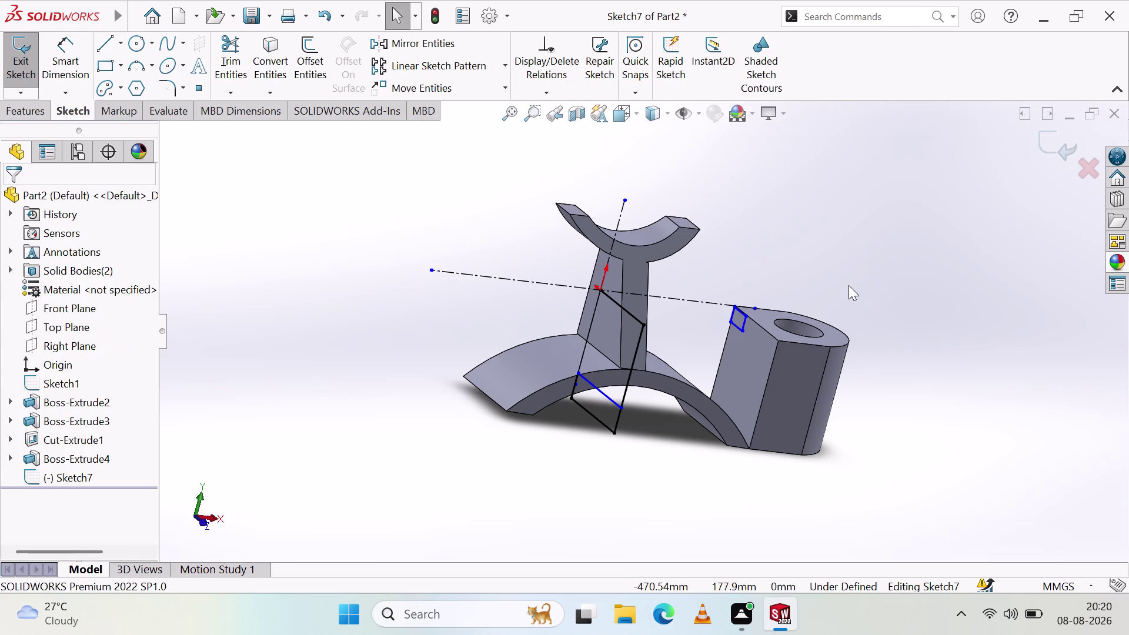
key(ctrl+z)
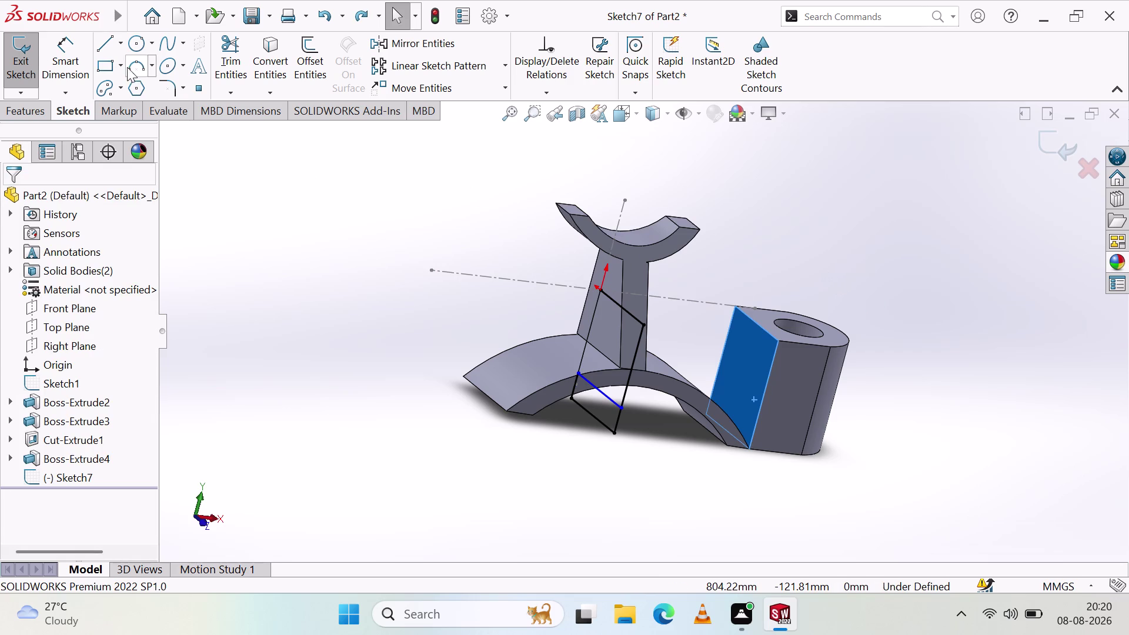
click(106, 67)
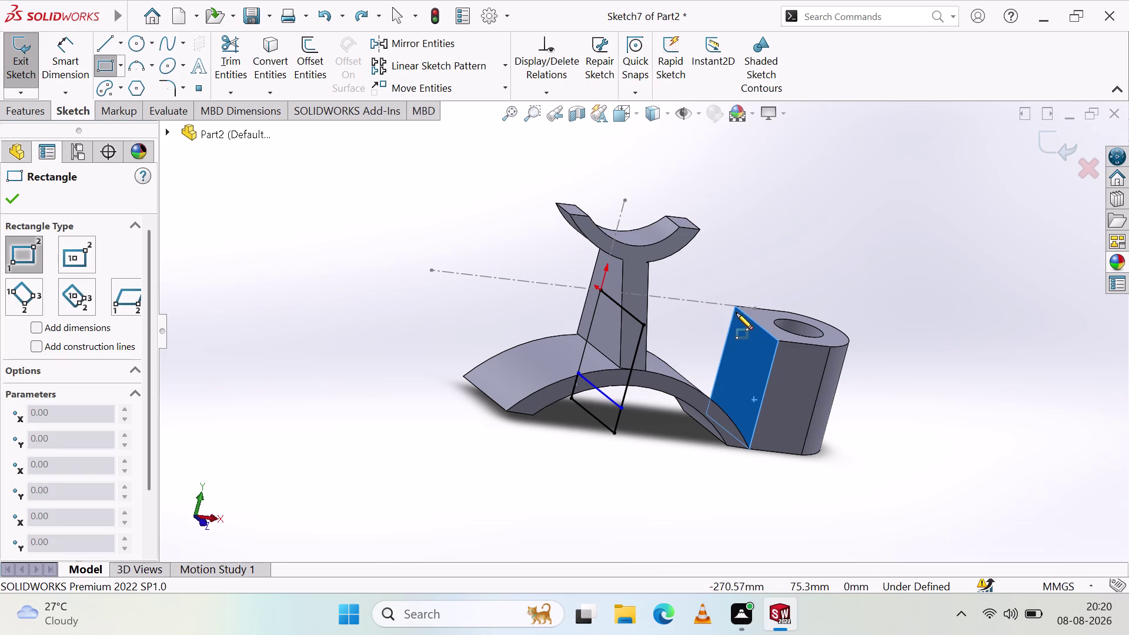
scroll(up, 3)
scroll(down, 3)
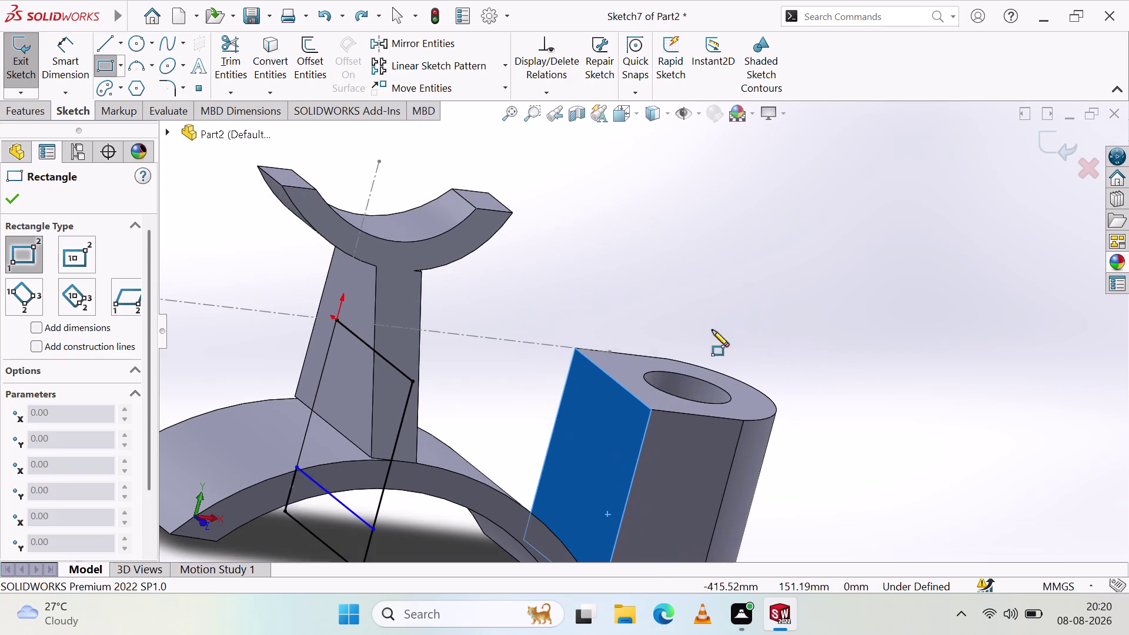
scroll(down, 3)
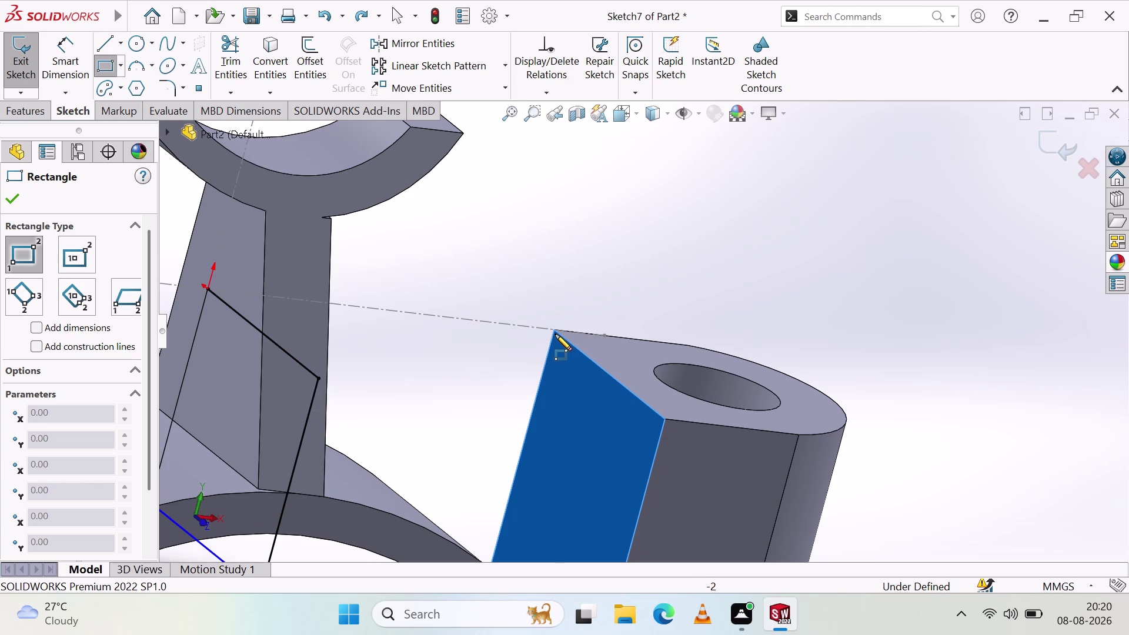
click(555, 331)
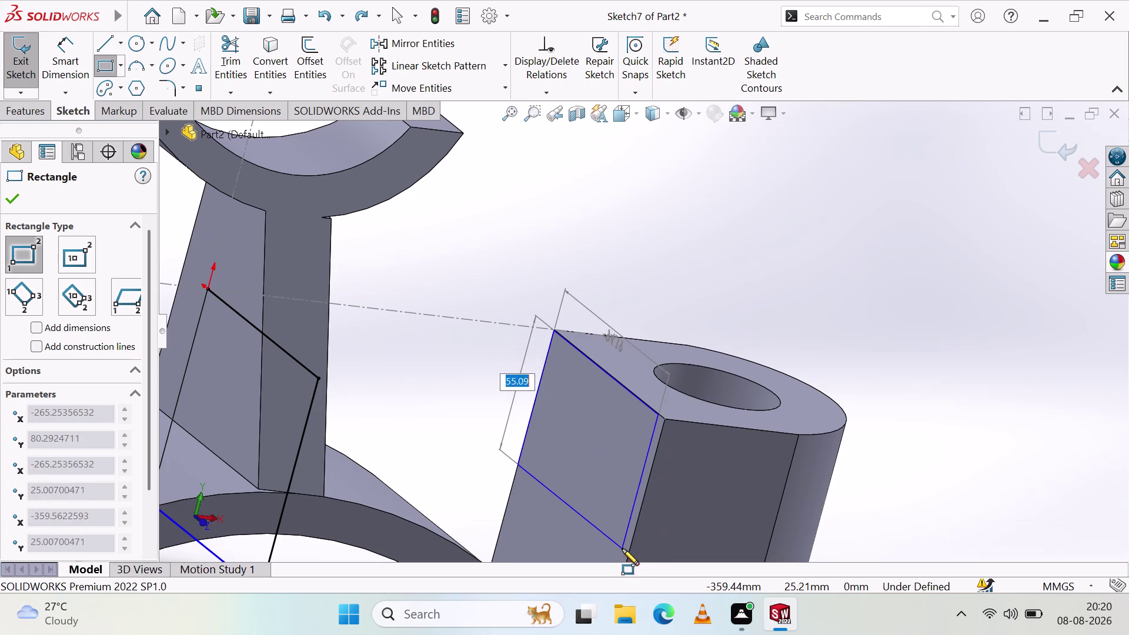
click(630, 548)
scroll(up, 3)
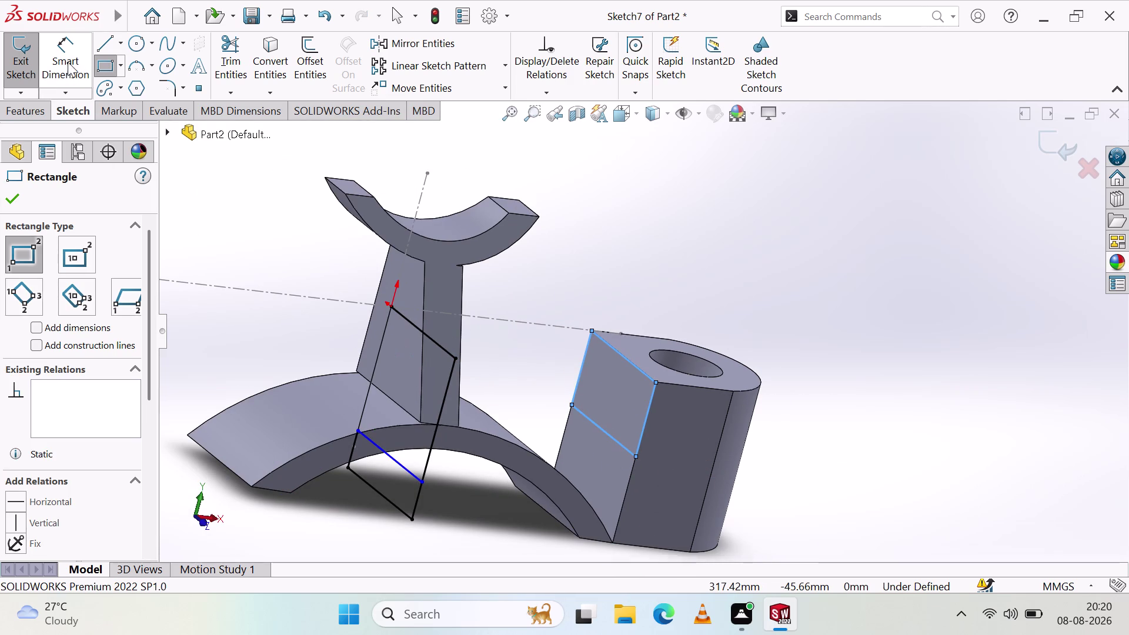
click(31, 114)
Start an extruded cut from the lug rectangle, reversed, with a second direction added.
click(254, 59)
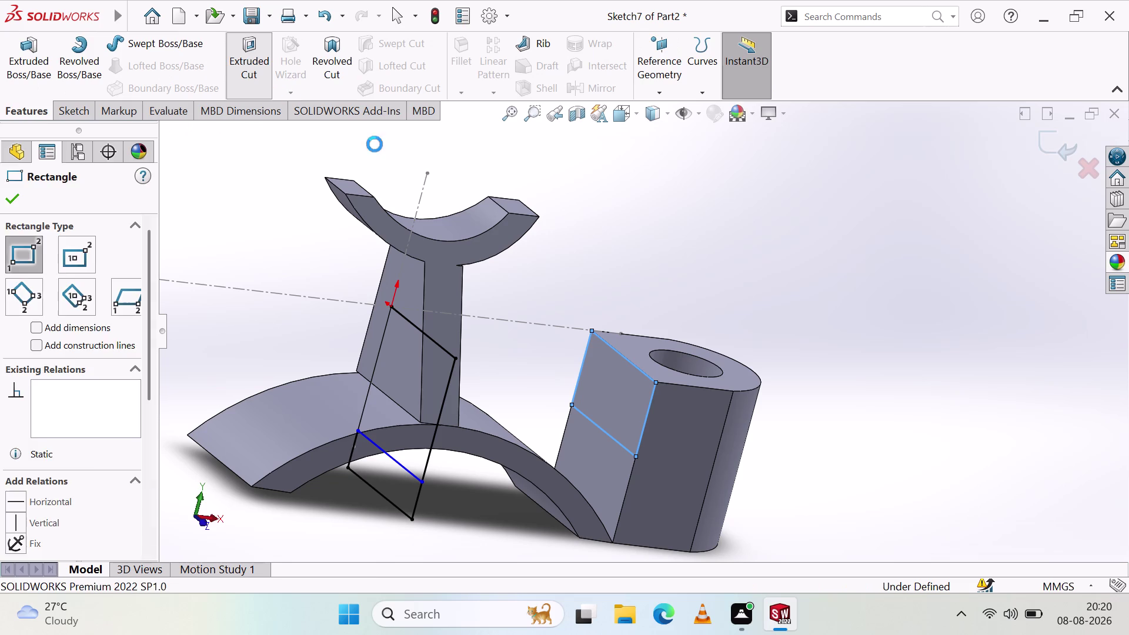
click(631, 407)
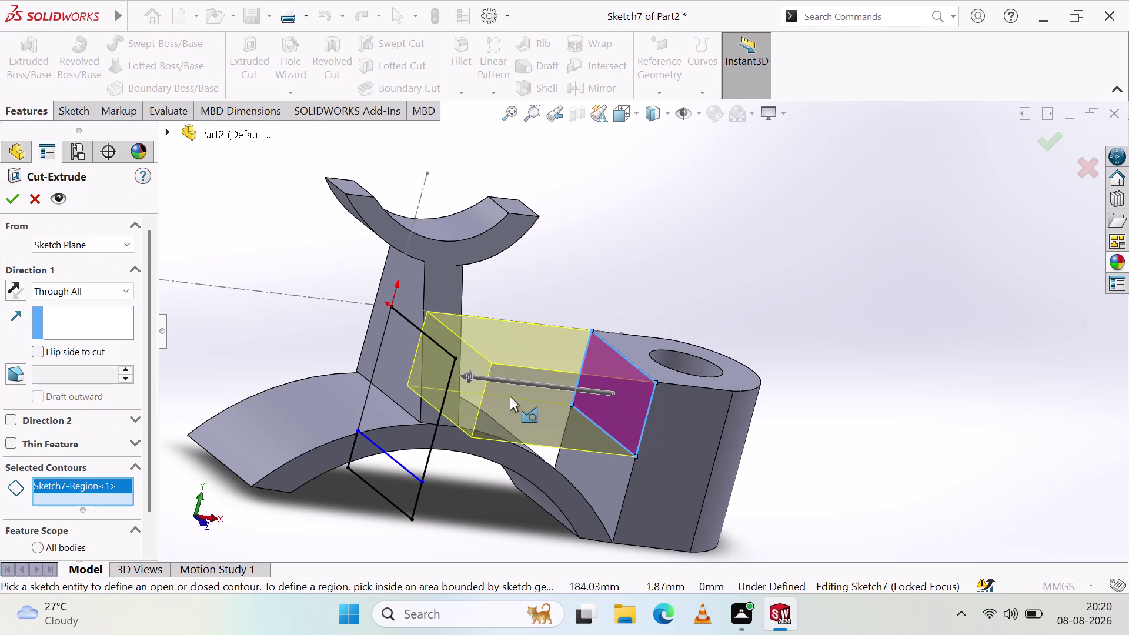
drag(466, 375, 956, 352)
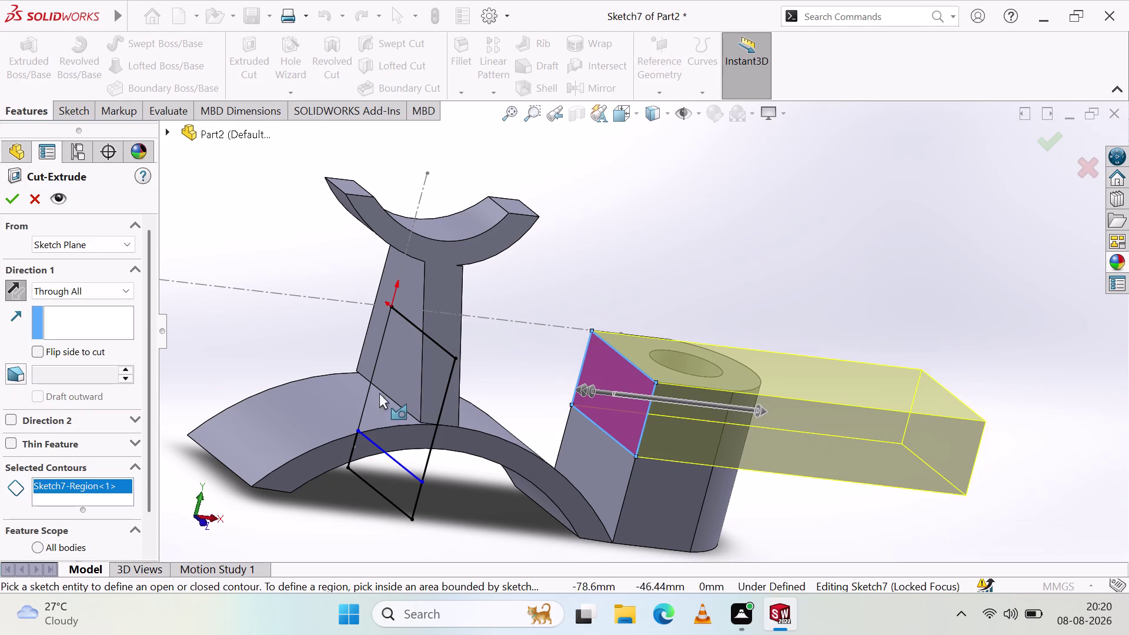
click(5, 203)
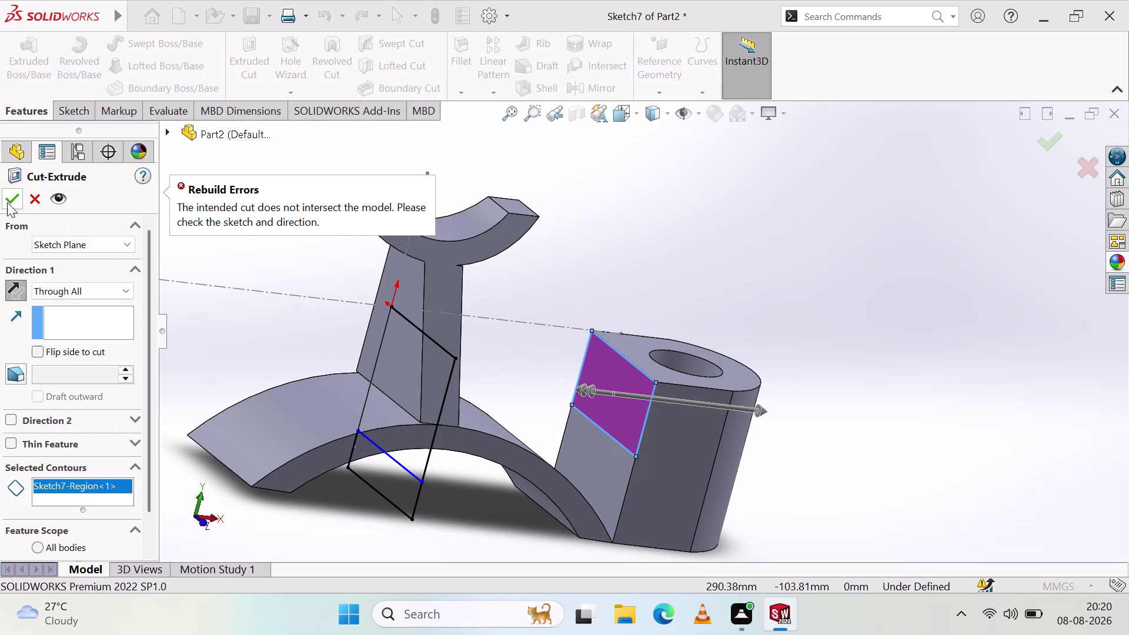
click(15, 199)
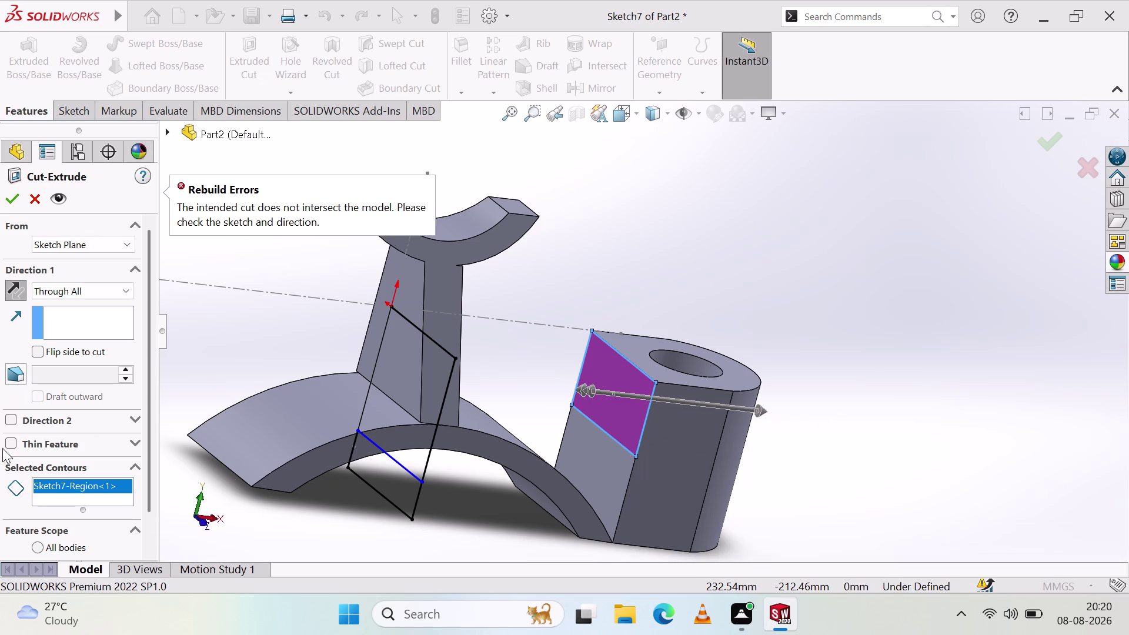
click(11, 197)
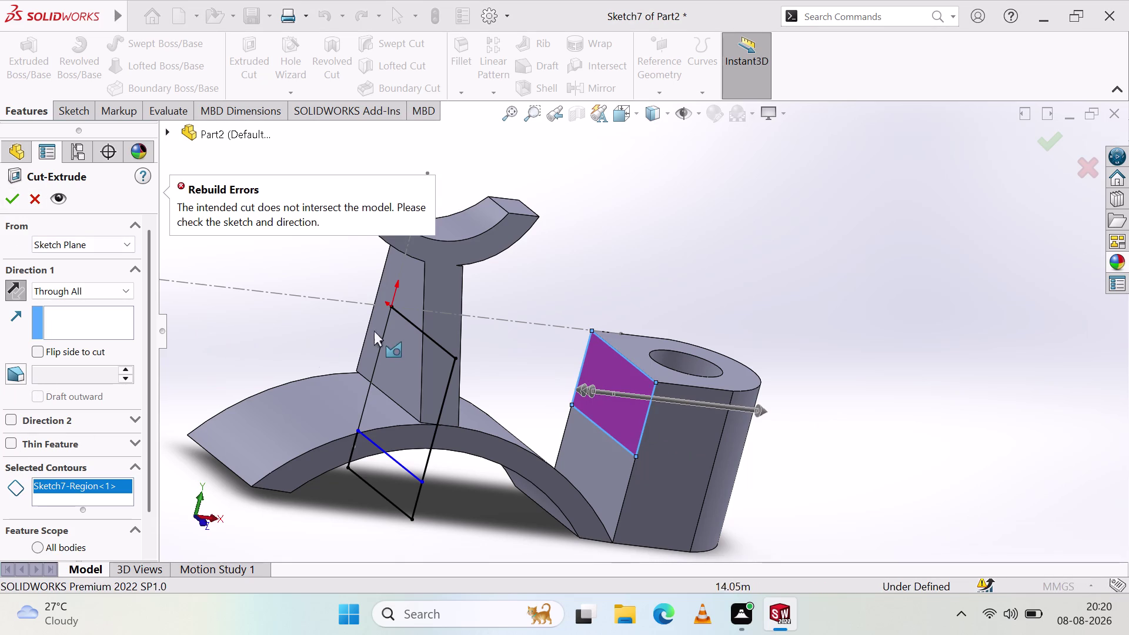
drag(588, 391, 592, 391)
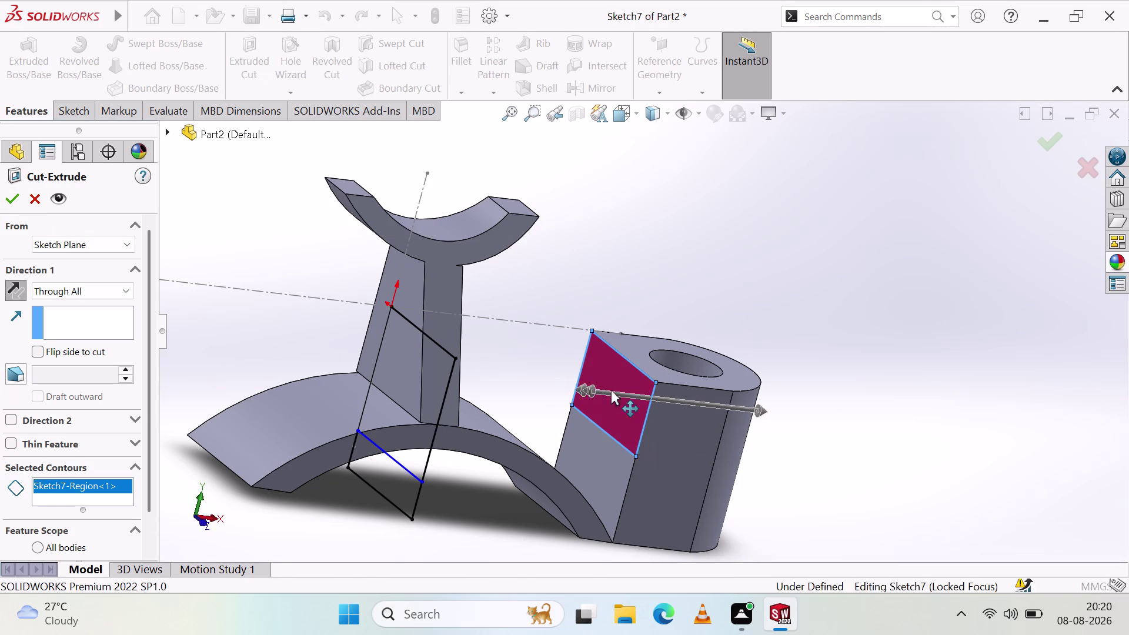
drag(593, 391, 920, 387)
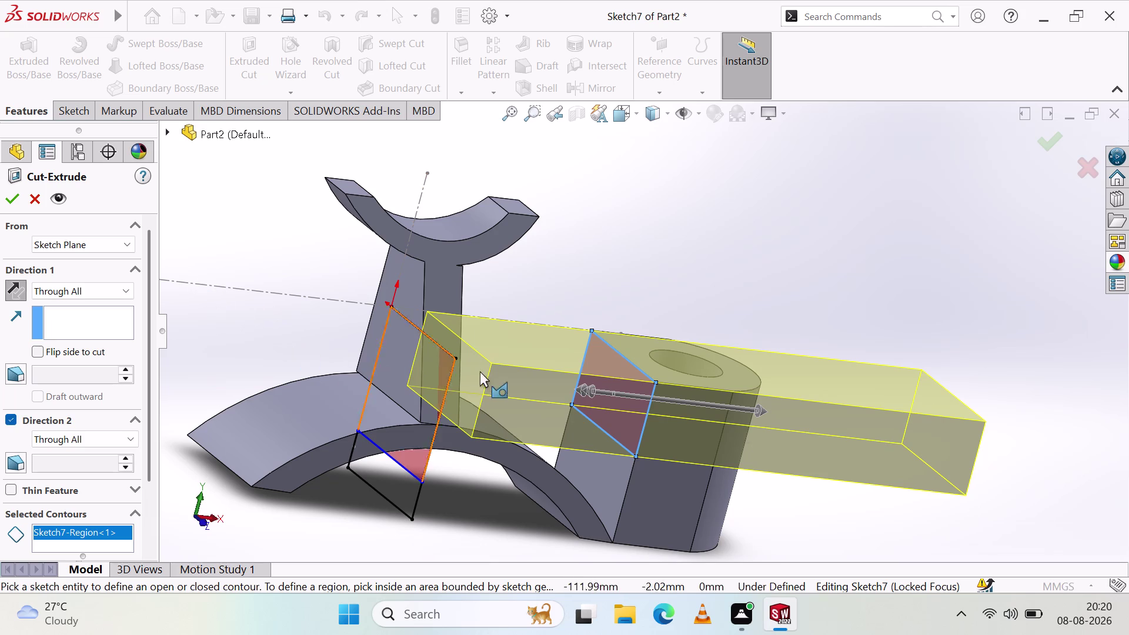
Set Direction 1 to Blind at 100 mm, Direction 2 staying Through All.
click(68, 287)
click(75, 307)
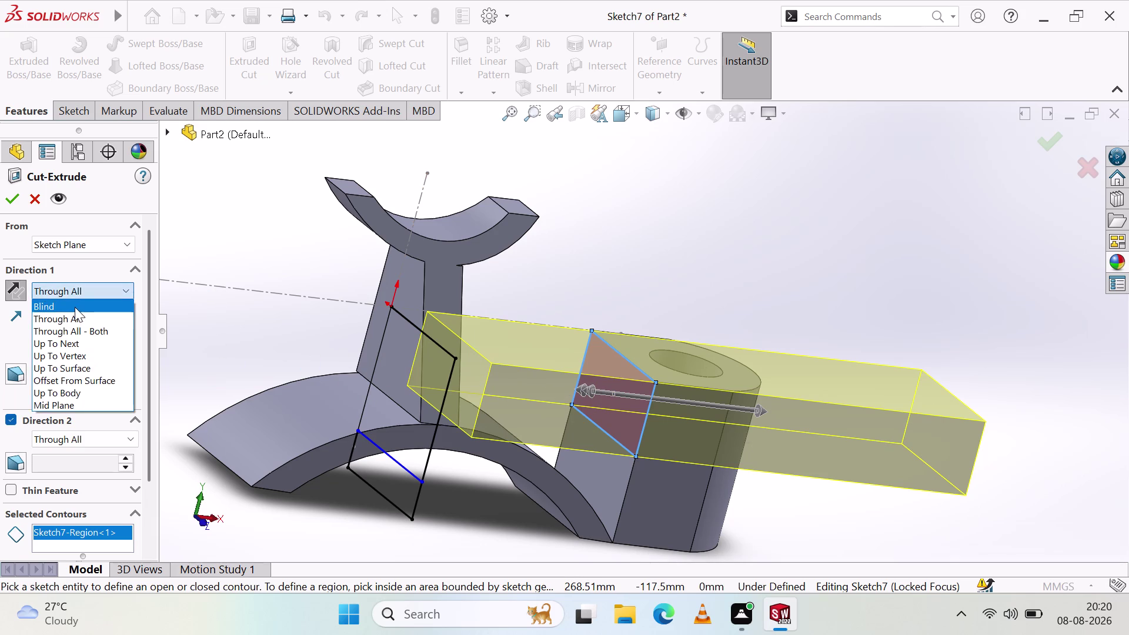
drag(580, 392, 624, 396)
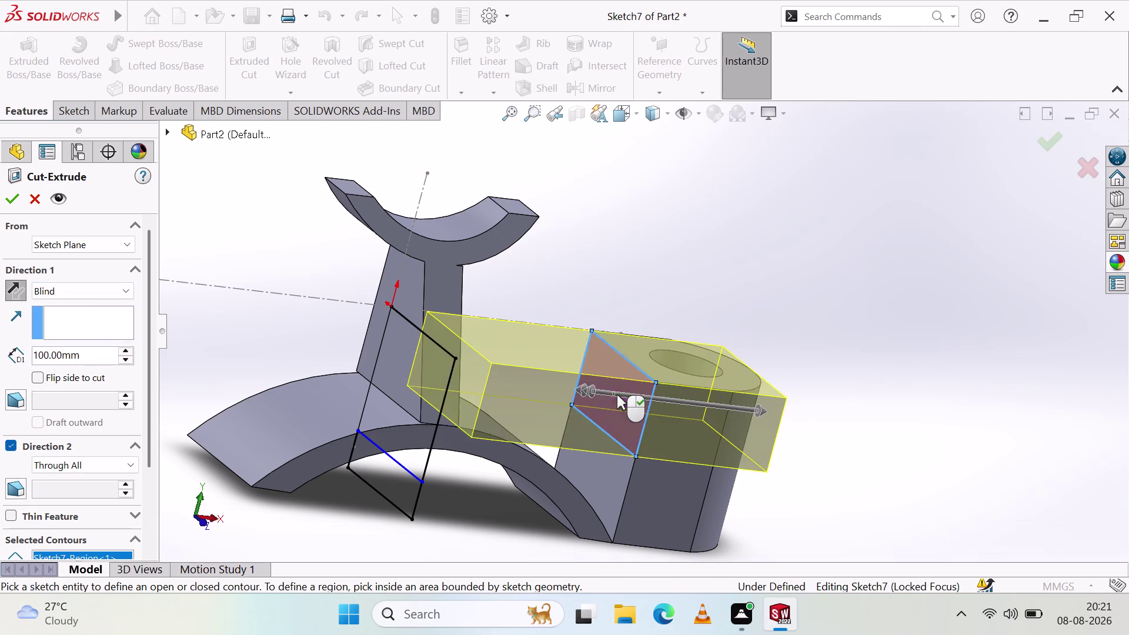
drag(566, 394, 594, 393)
click(522, 413)
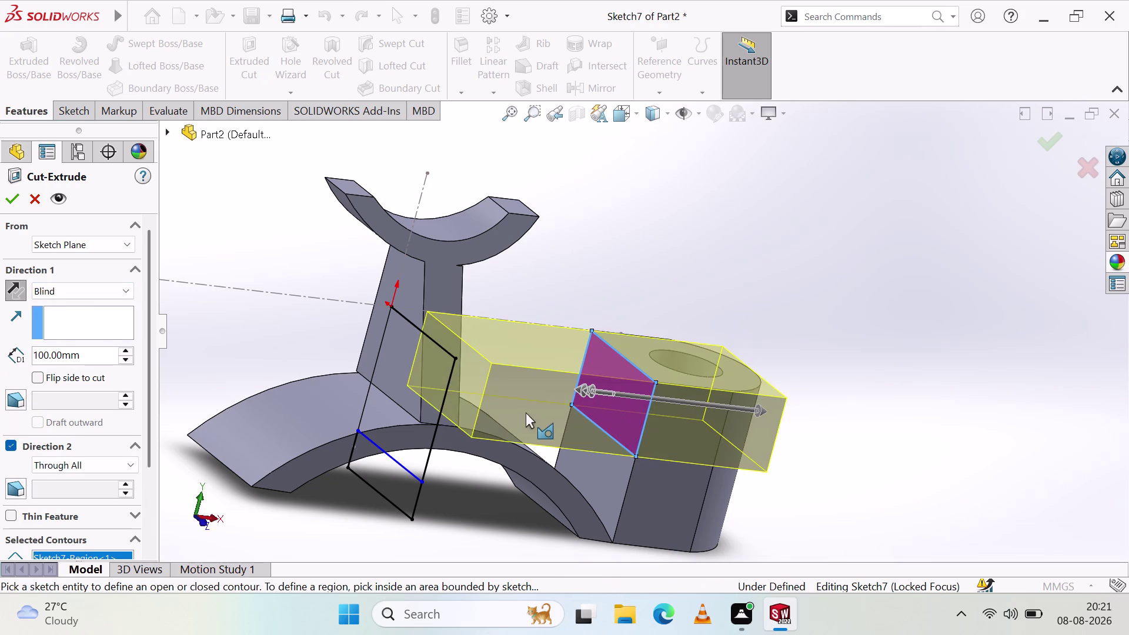
drag(578, 383, 752, 383)
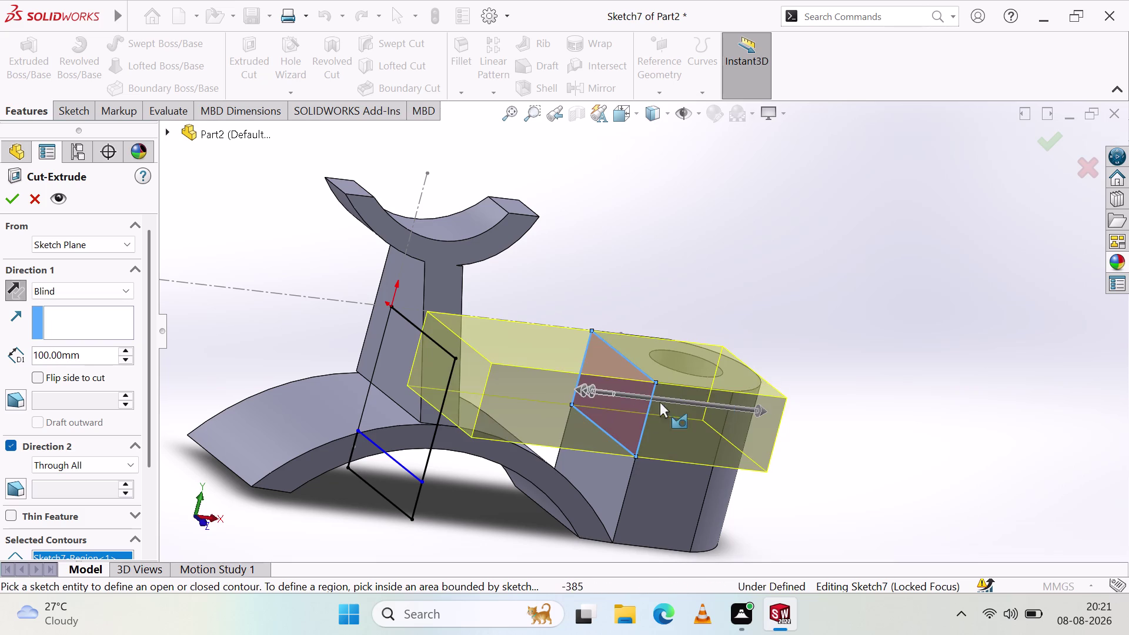
click(732, 425)
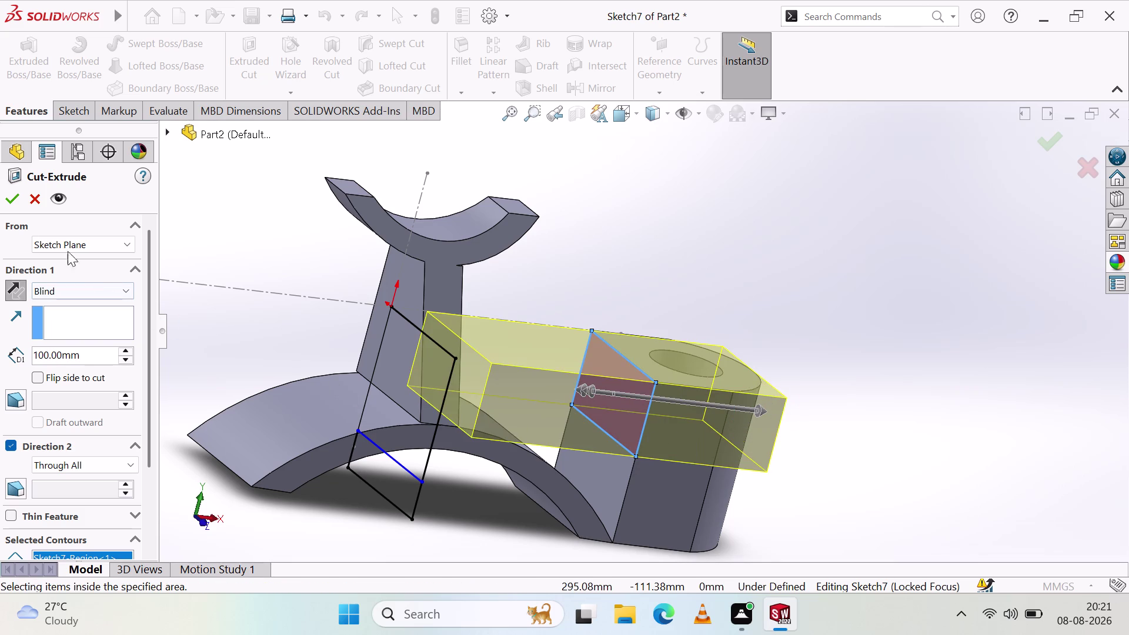
click(16, 196)
middle_drag(563, 370, 558, 373)
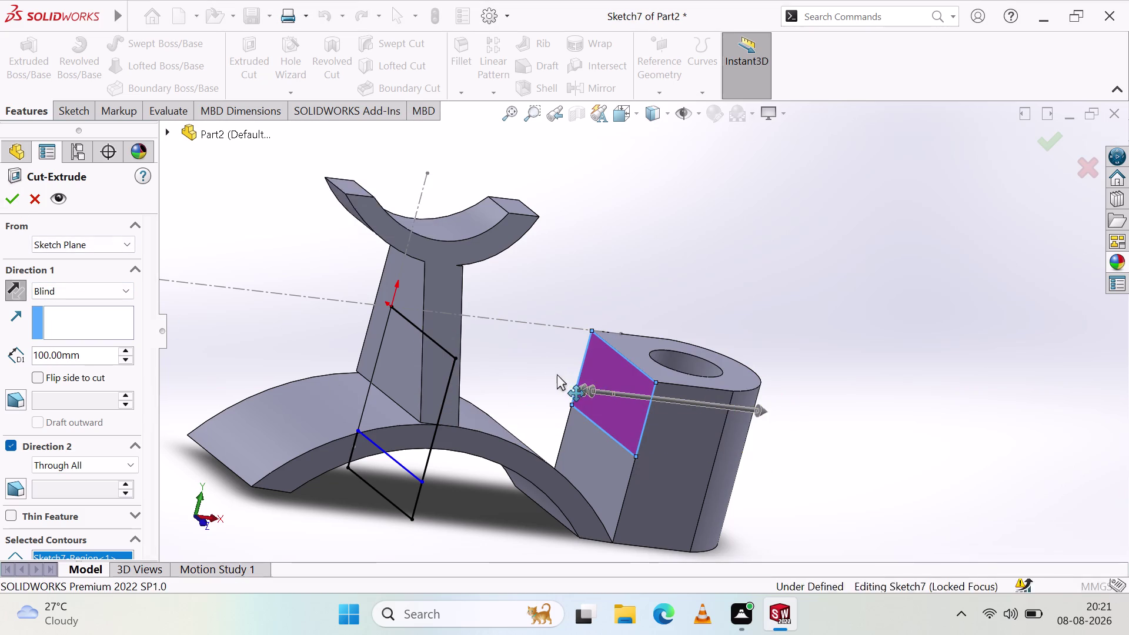
Inspect the cut preview, then cancel the Cut-Extrude.
middle_drag(558, 373, 493, 437)
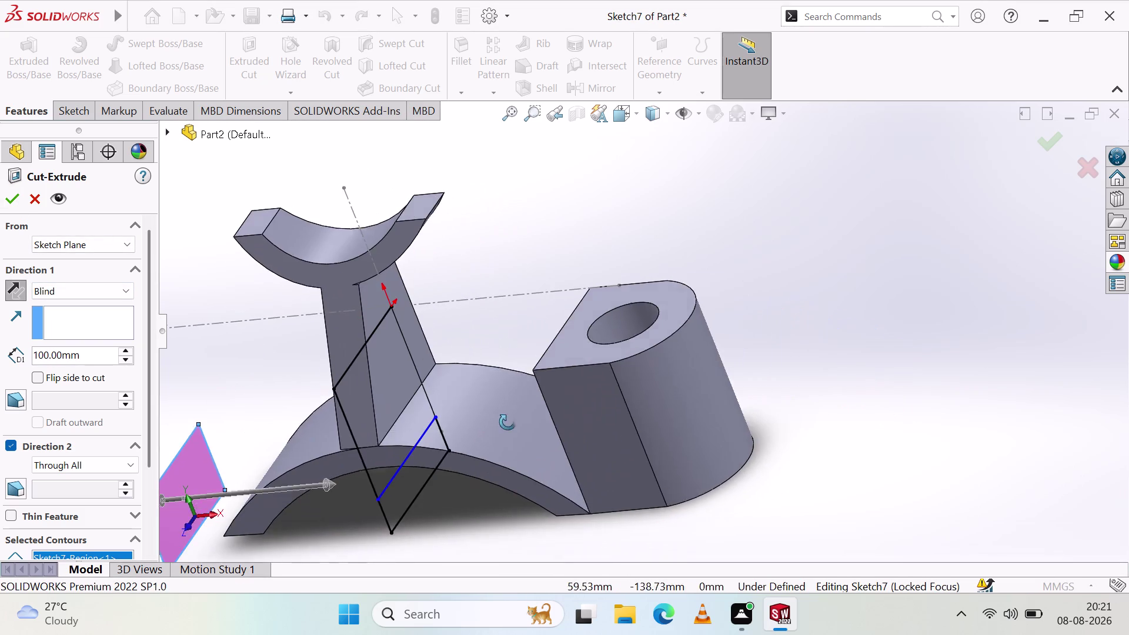
middle_drag(492, 437, 535, 390)
key(ctrl+z)
right_click(503, 563)
key(ctrl+z)
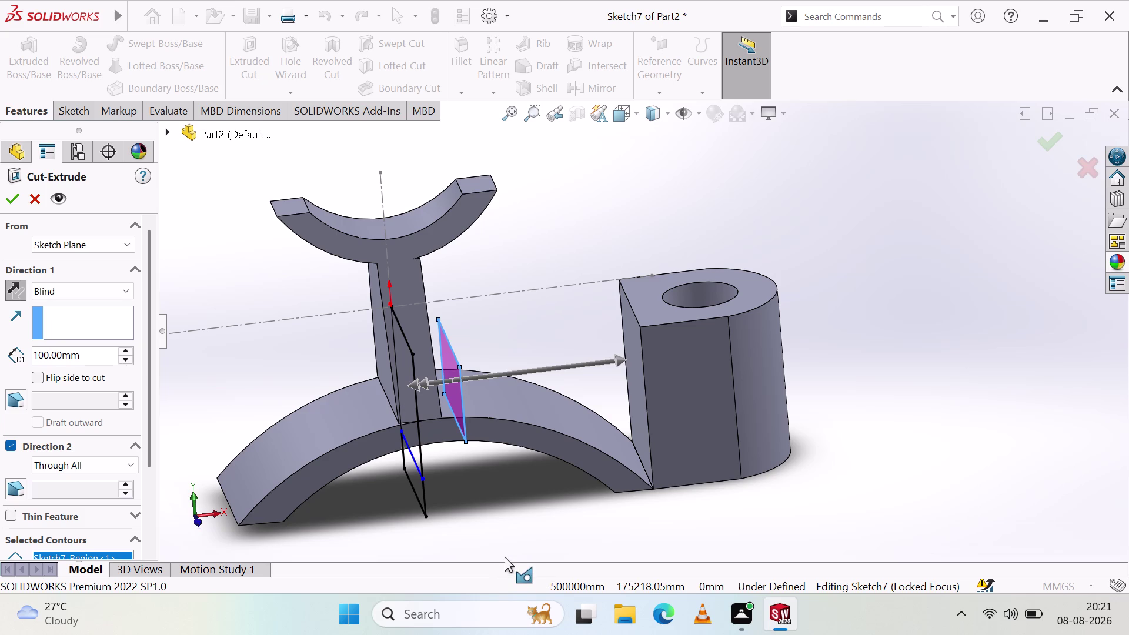
key(Escape)
Undo Boss-Extrude4 and the lug's arc and hole circle, leaving Sketch6's two lines.
key(ctrl+z)
key(ctrl+z)
key(ctrl+z)
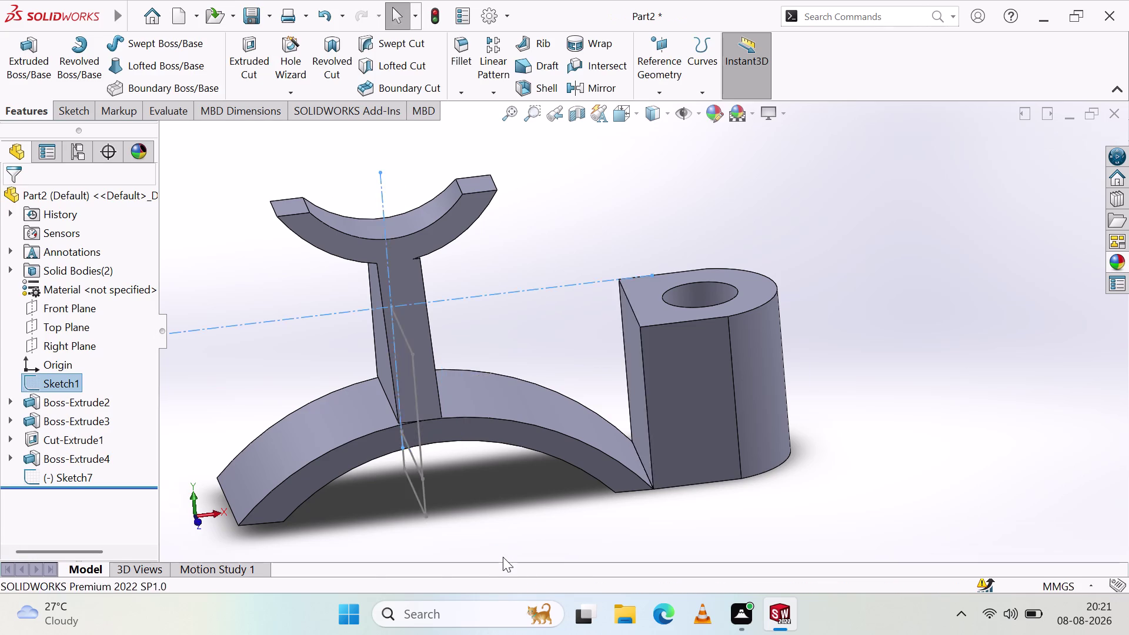
key(ctrl+z)
key(ctrl+z)
key(ctrl+z)
key(ctrl+z)
key(ctrl+z)
key(ctrl+z)
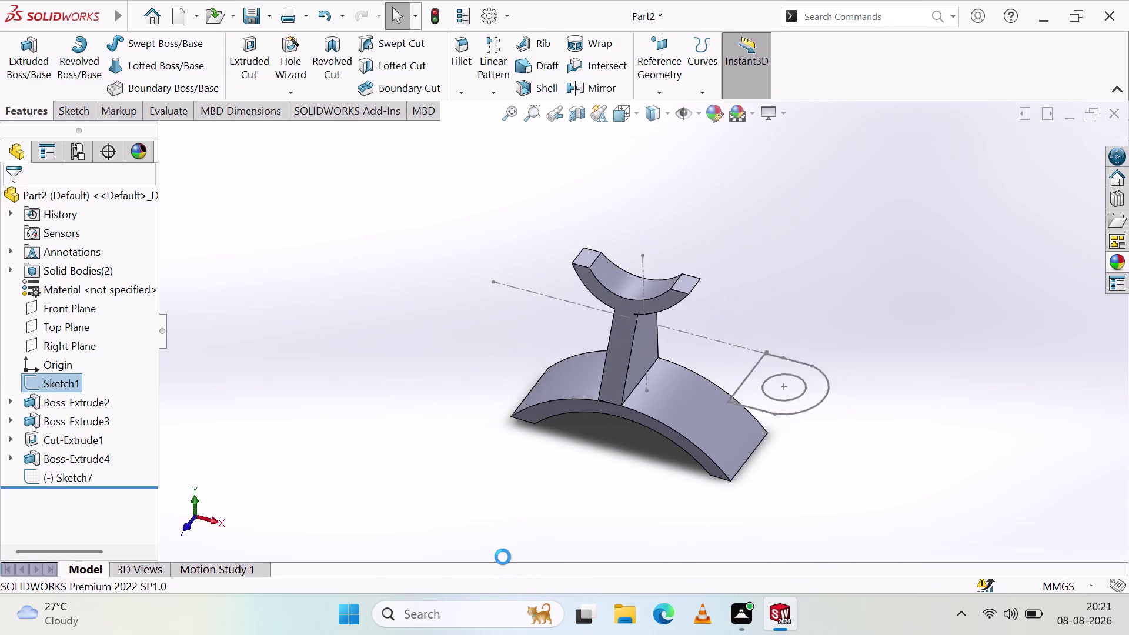
key(ctrl+z)
key(ctrl+z)
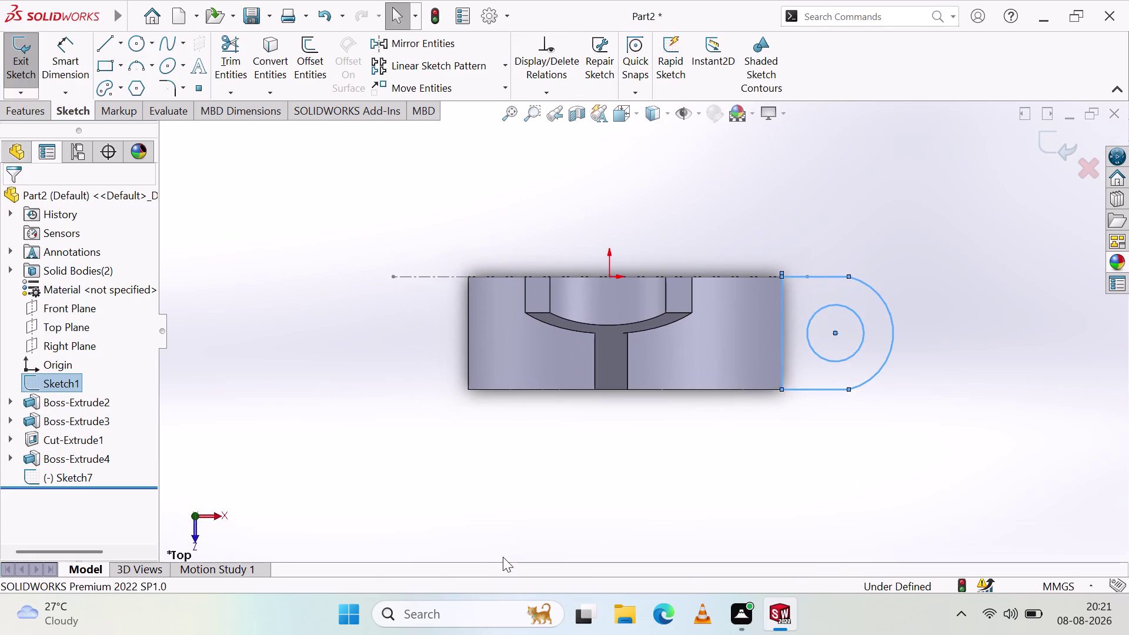
key(ctrl+z)
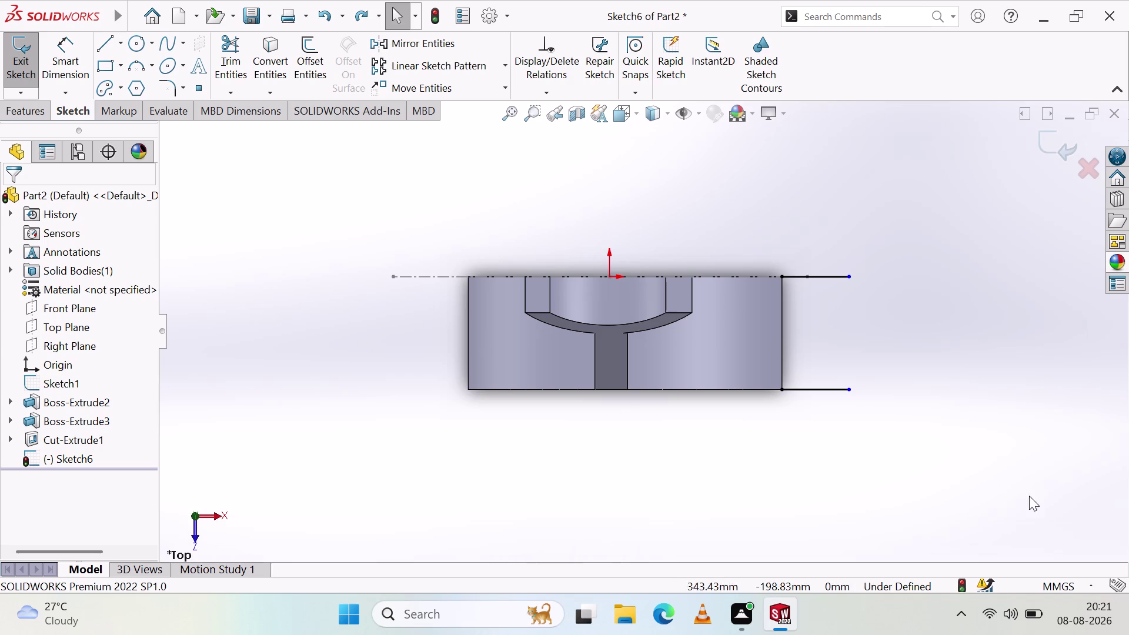
Select the base end face and draw a corner rectangle on it.
middle_drag(734, 475, 721, 226)
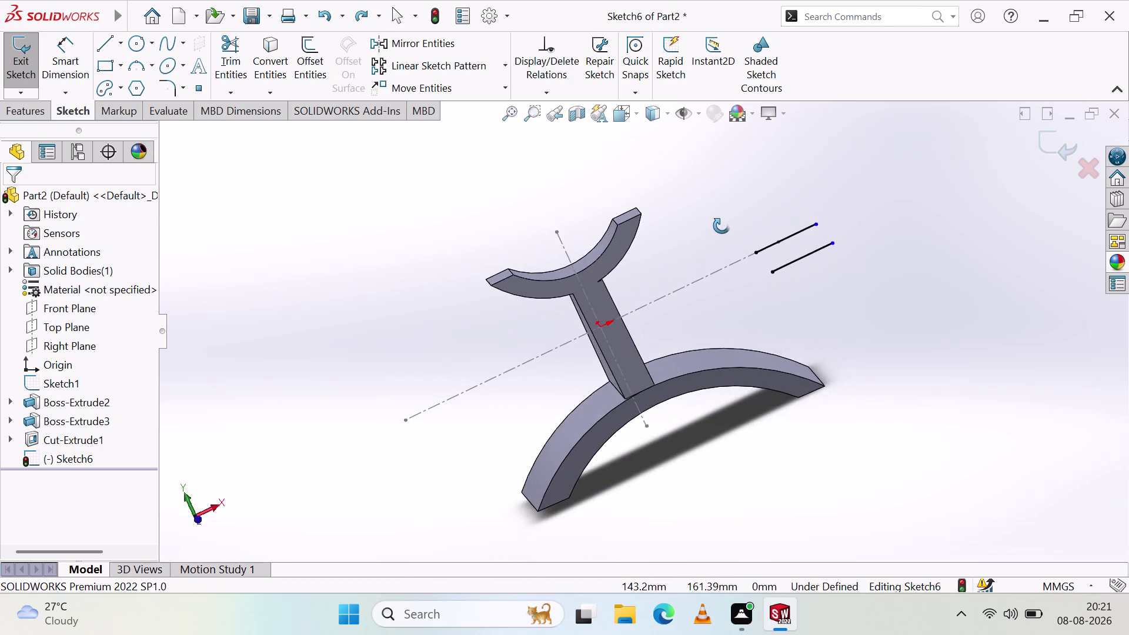
middle_drag(722, 226, 644, 138)
middle_drag(853, 411, 842, 332)
middle_click(840, 332)
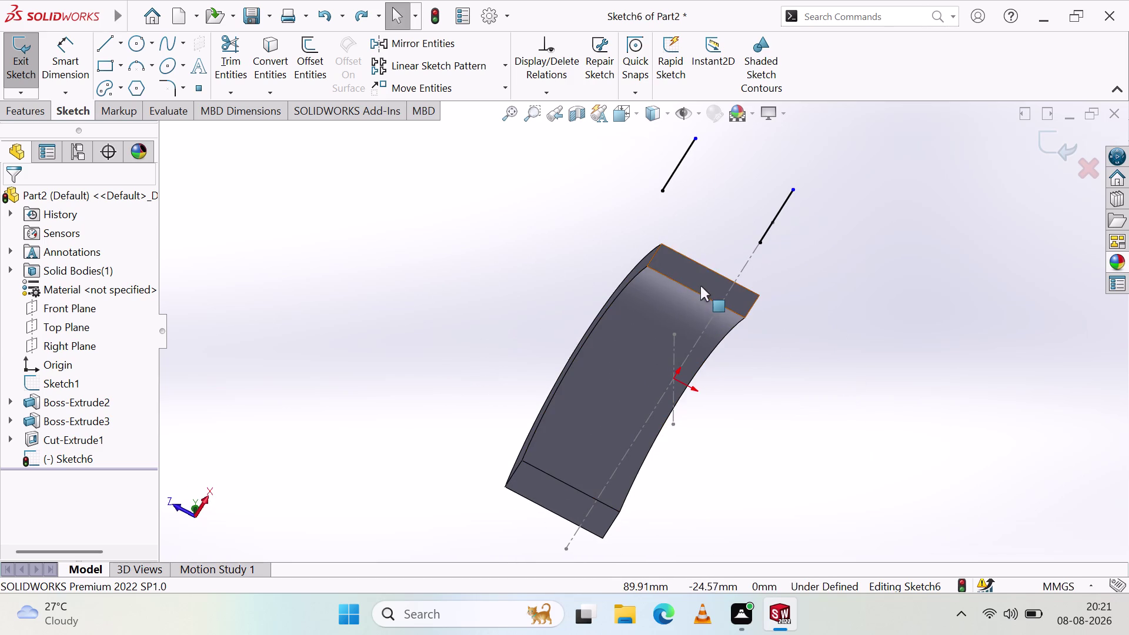
click(701, 285)
right_click(675, 273)
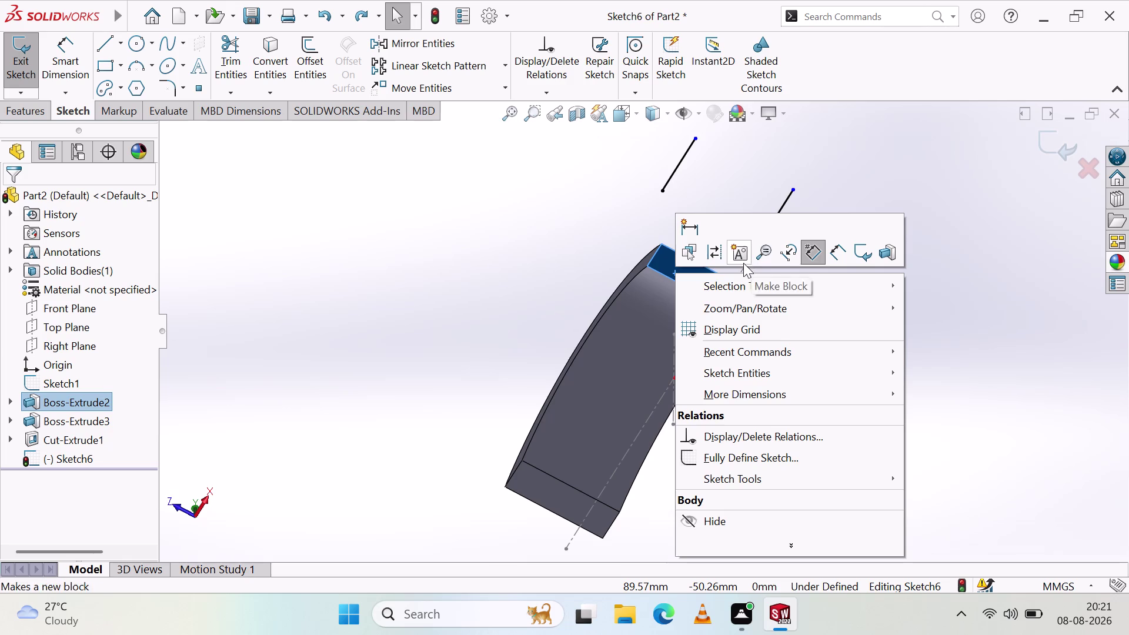
click(105, 68)
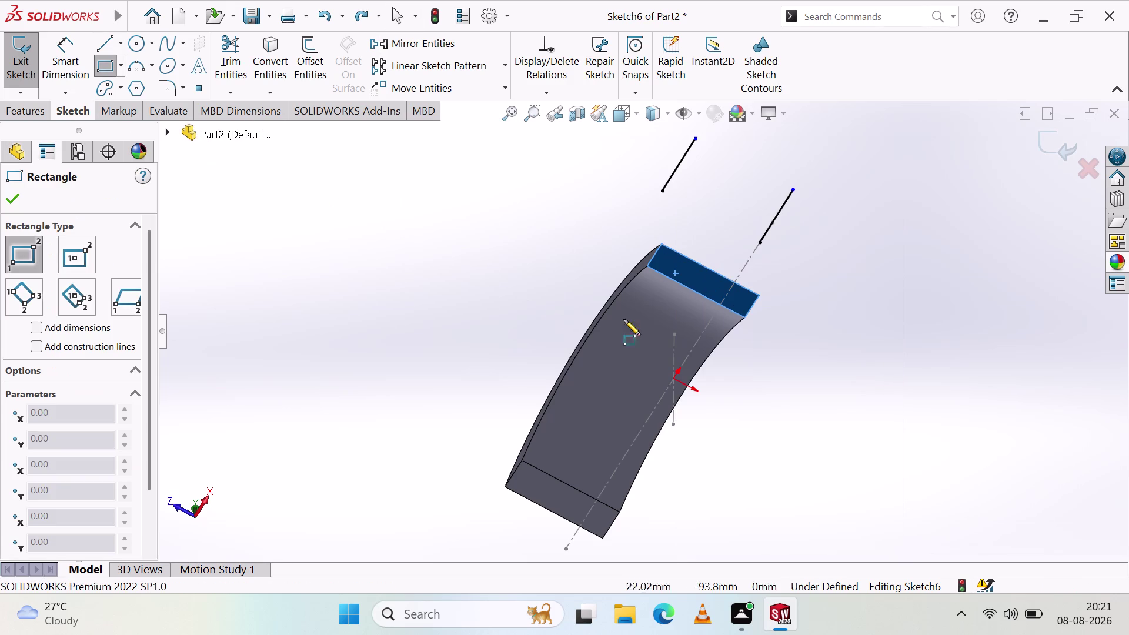
click(662, 244)
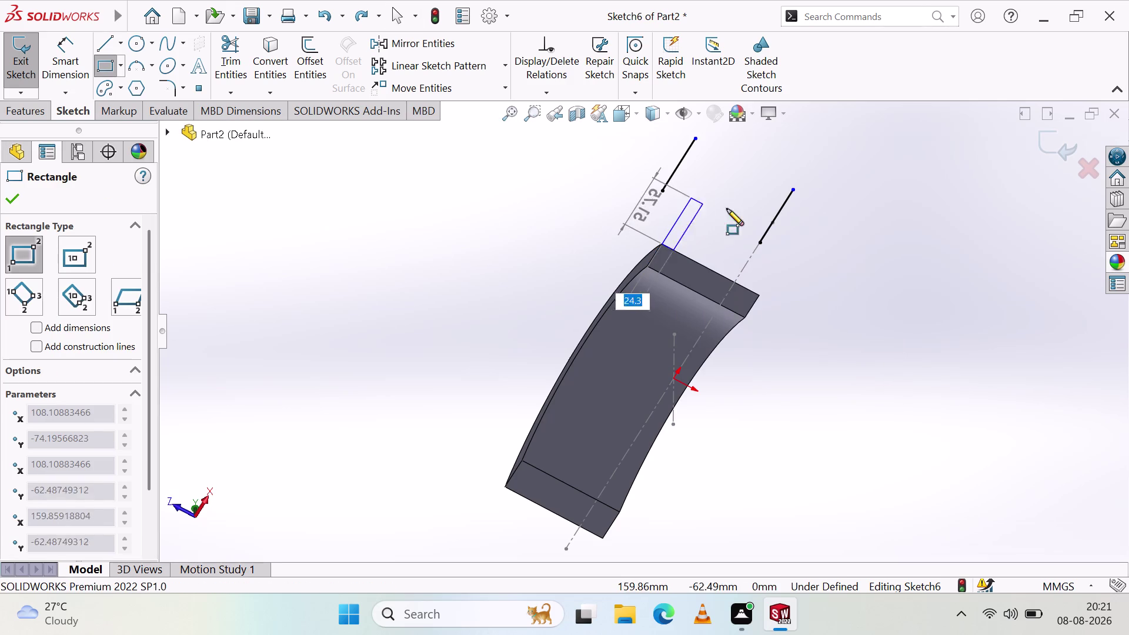
click(809, 221)
Undo the misplaced rectangle and stray sketch lines.
middle_drag(795, 366, 906, 510)
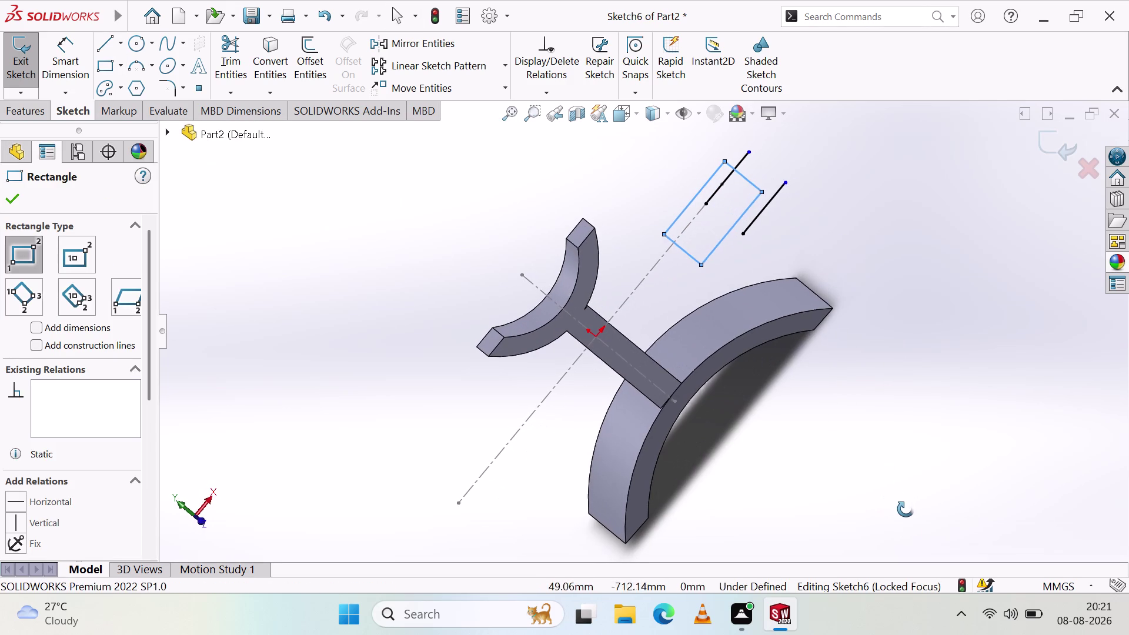
middle_drag(905, 509, 905, 509)
key(Escape)
key(Escape)
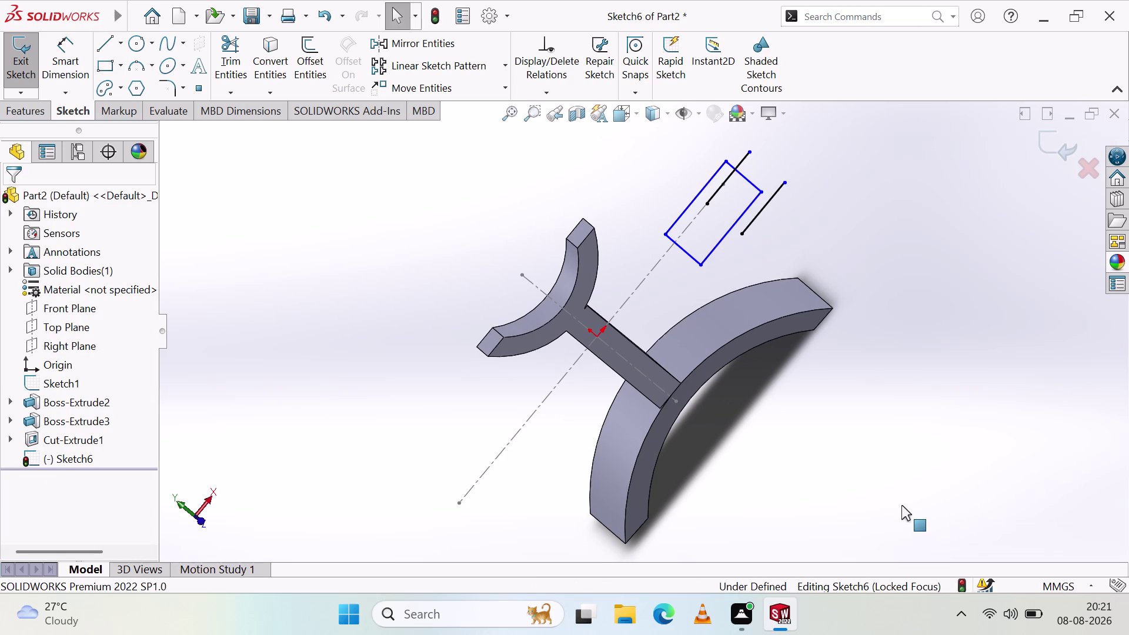
key(ctrl+z)
key(ctrl+z)
key(ctrl+z)
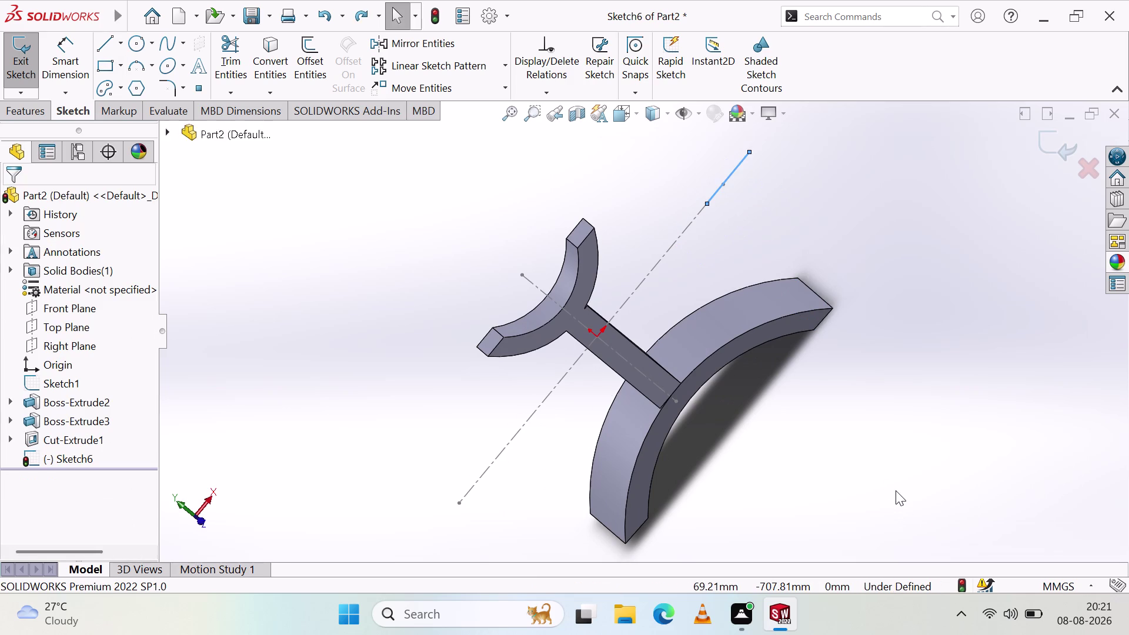
drag(913, 403, 860, 392)
Exit and discard Sketch6 so the tree ends at Cut-Extrude1.
middle_drag(866, 396, 762, 342)
click(741, 276)
click(741, 283)
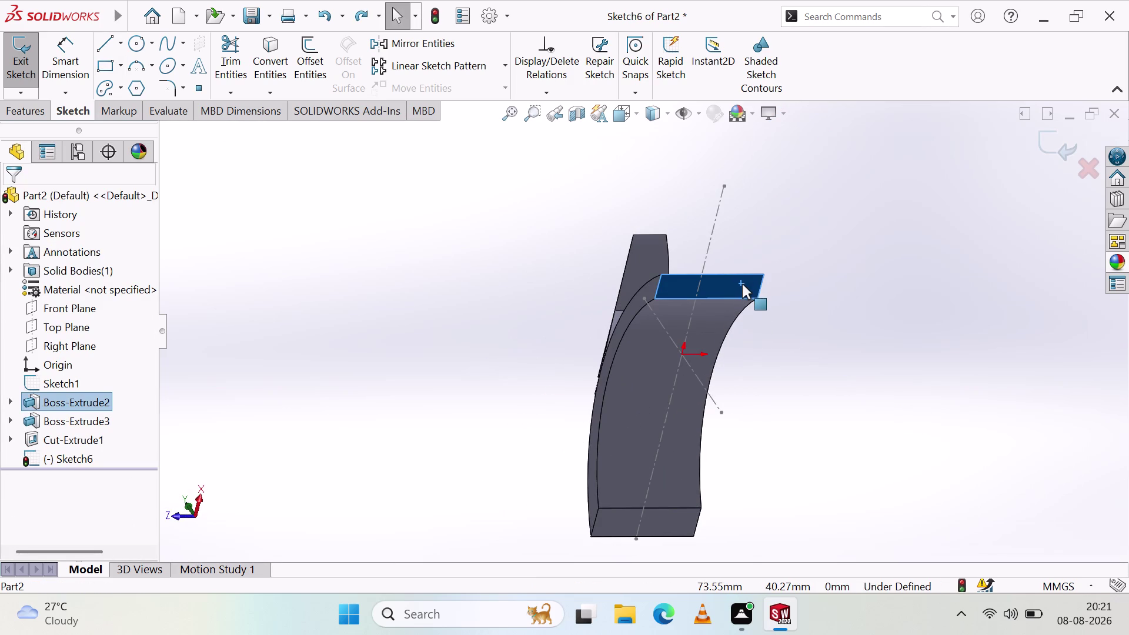
right_click(742, 284)
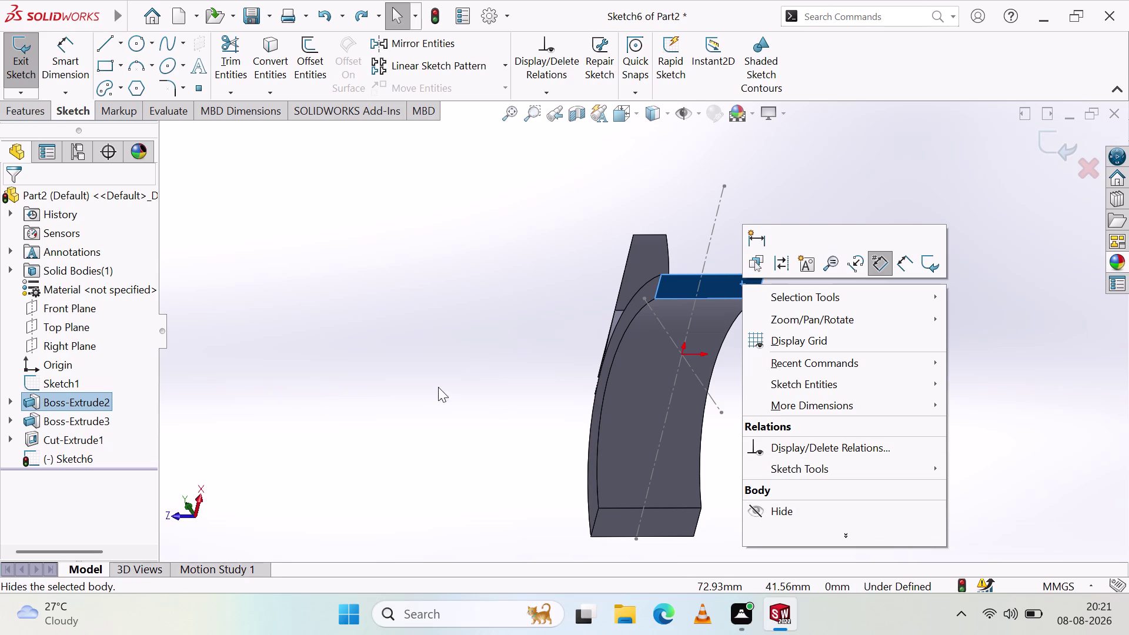
right_click(420, 381)
click(601, 354)
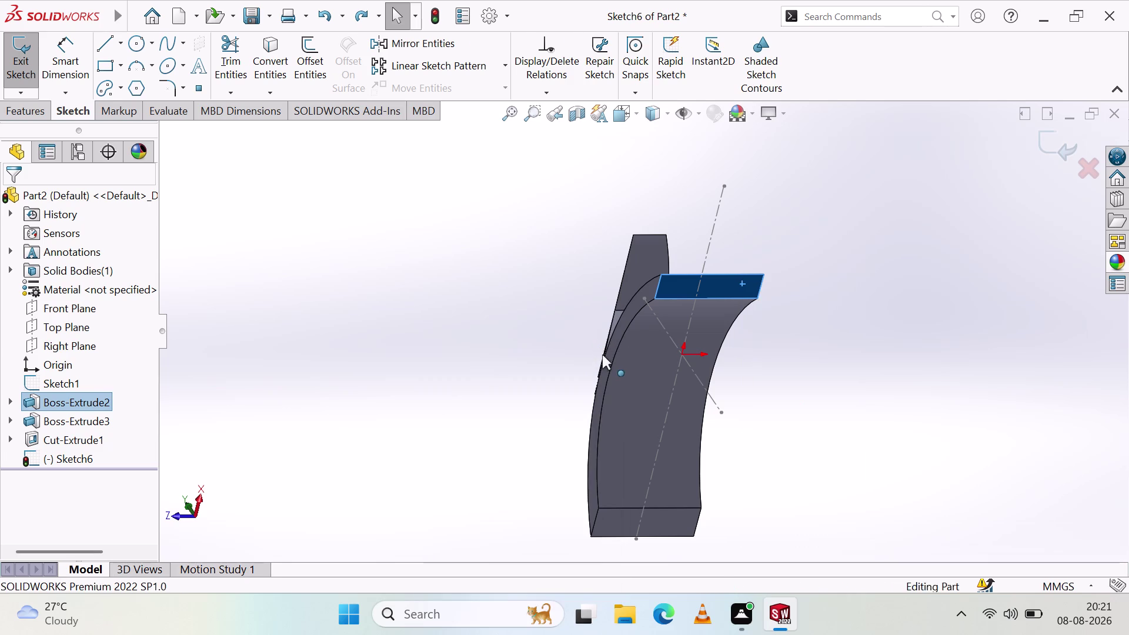
click(726, 285)
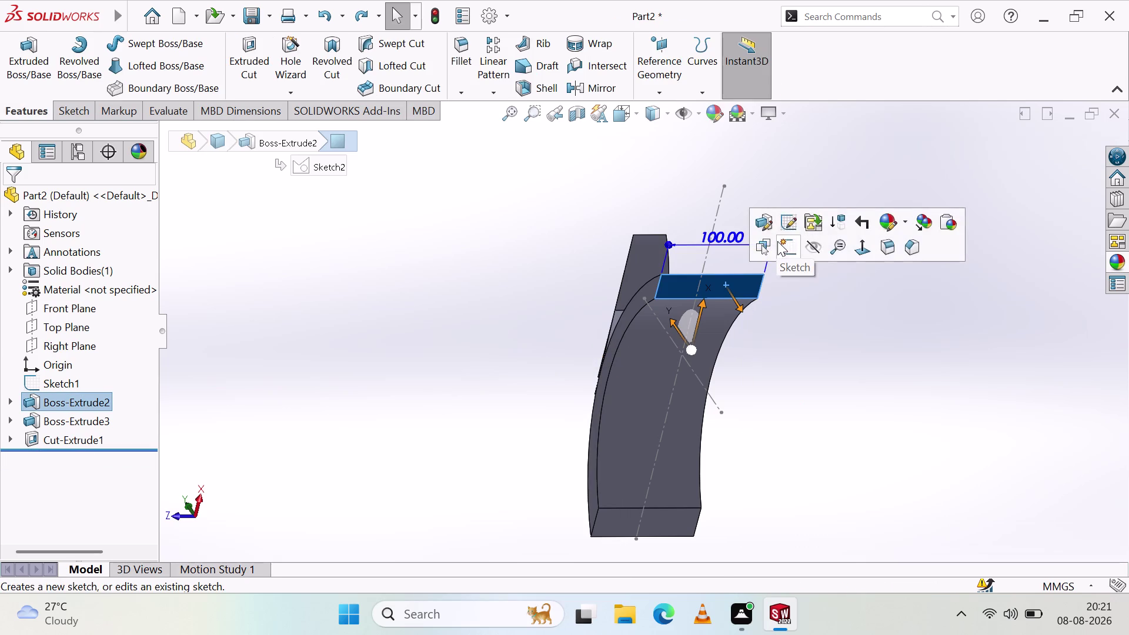
Start a sketch on the base end face with a rectangle extending outward.
click(792, 243)
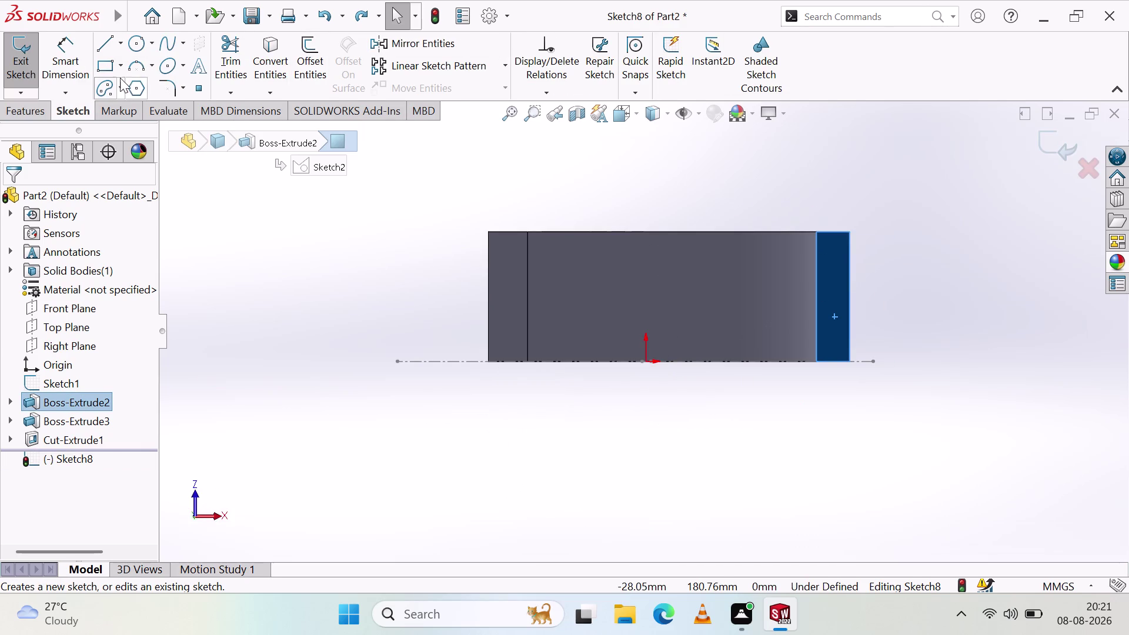
click(113, 75)
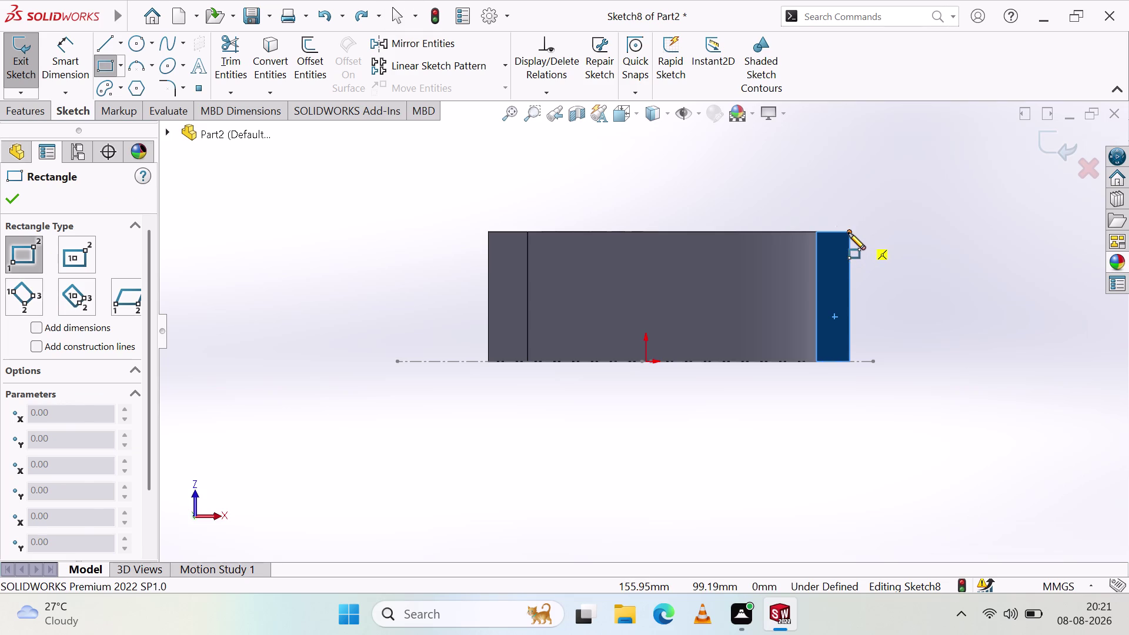
click(848, 233)
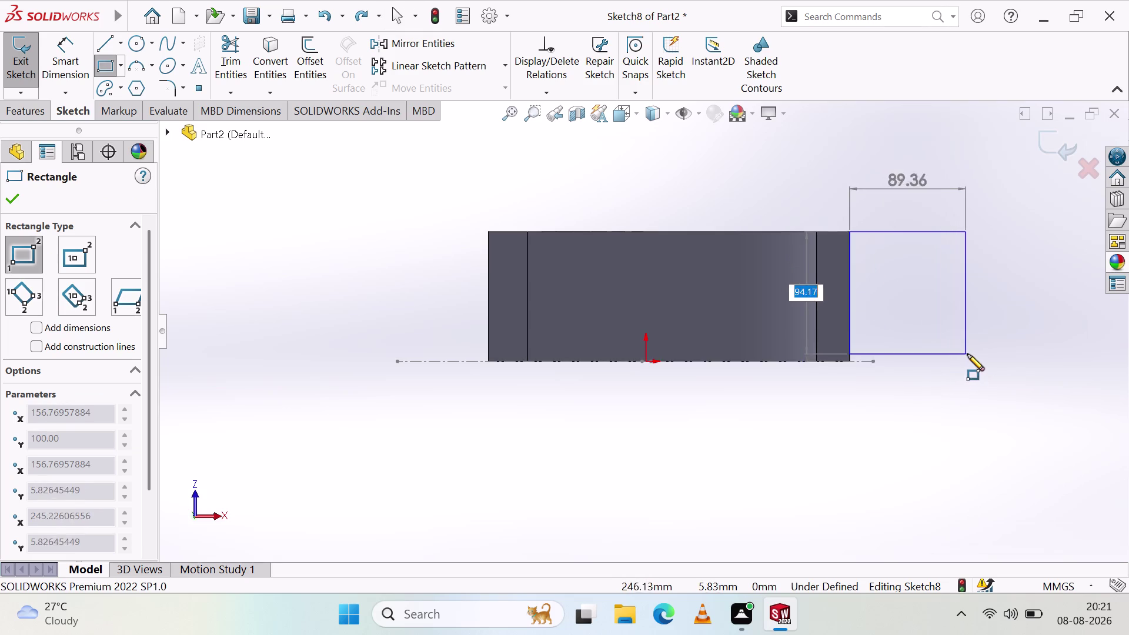
click(974, 362)
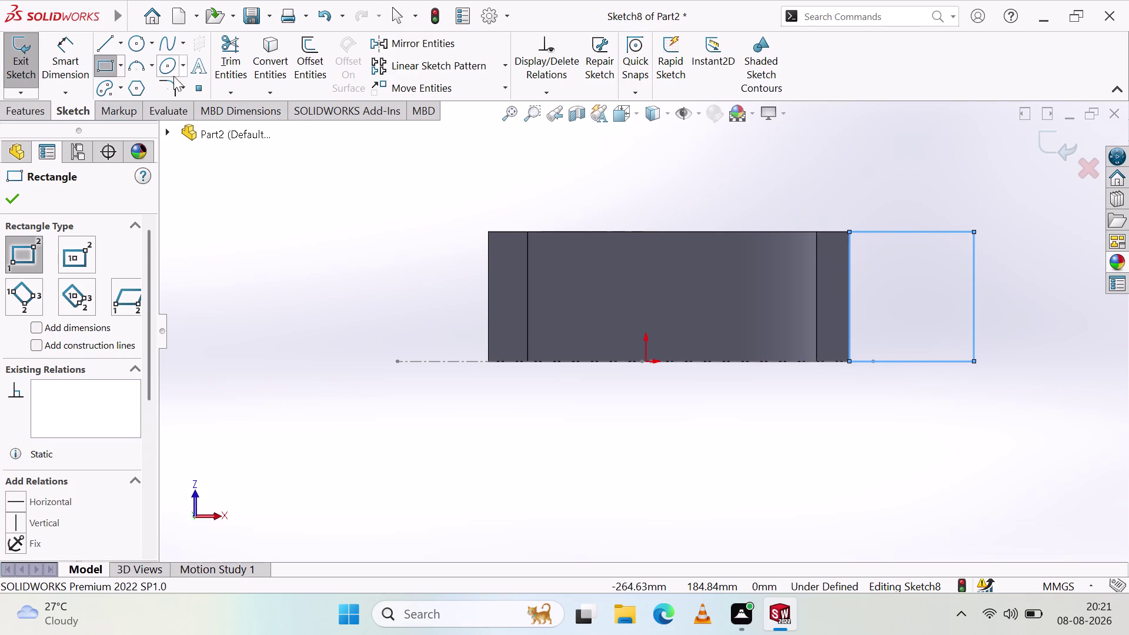
Cap the rectangle's outer end with a tangent semicircular arc and begin a centre circle.
click(146, 67)
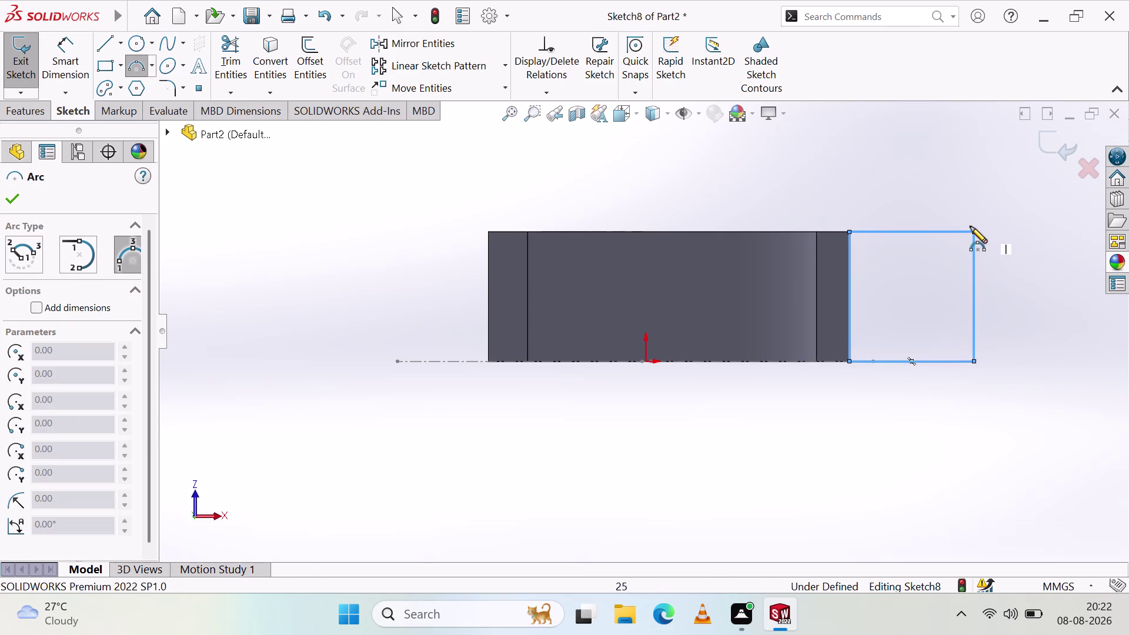
click(976, 233)
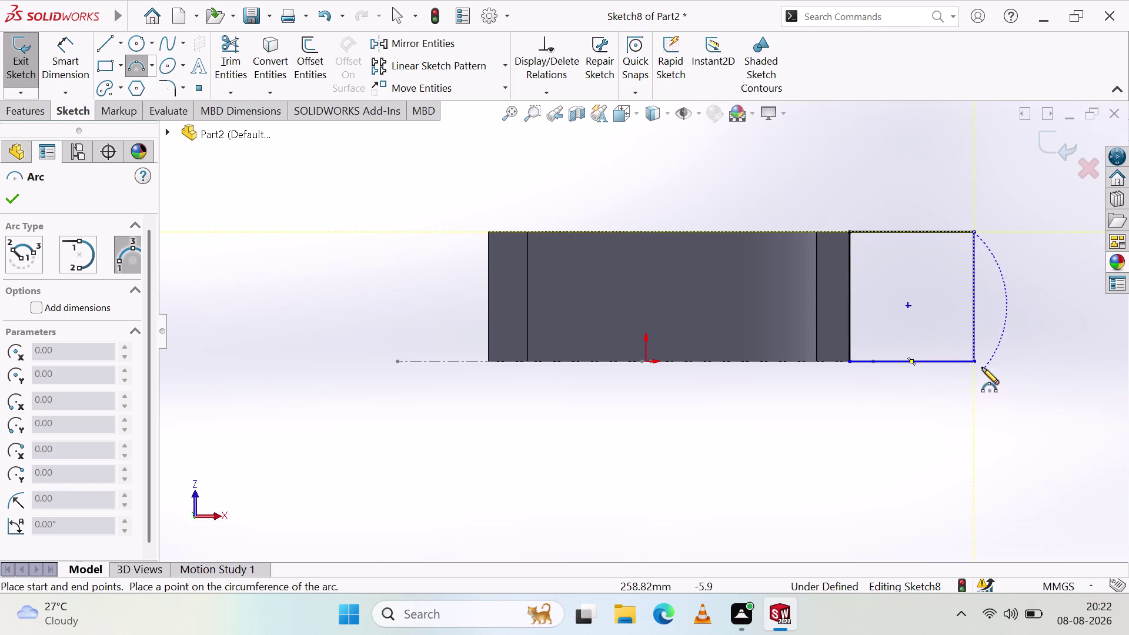
click(975, 359)
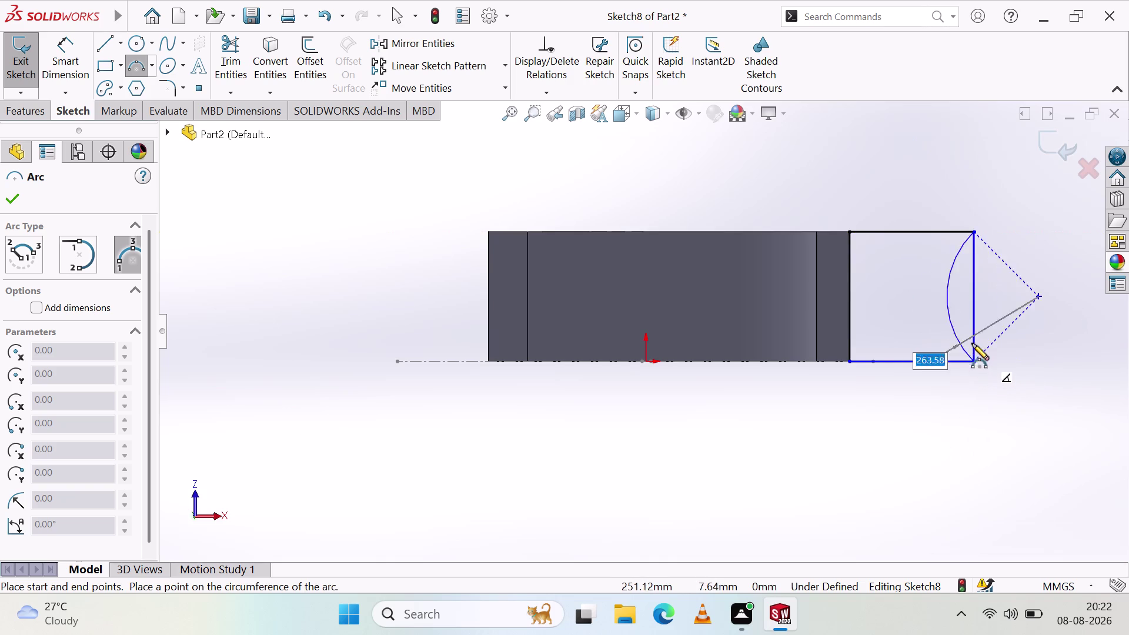
click(1035, 284)
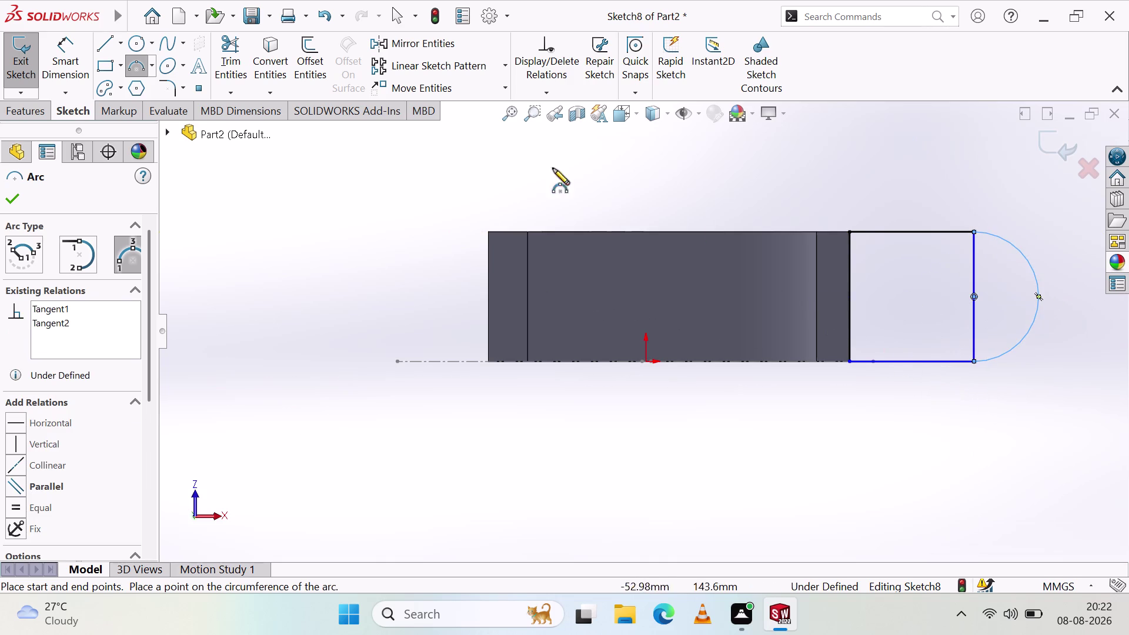
click(135, 44)
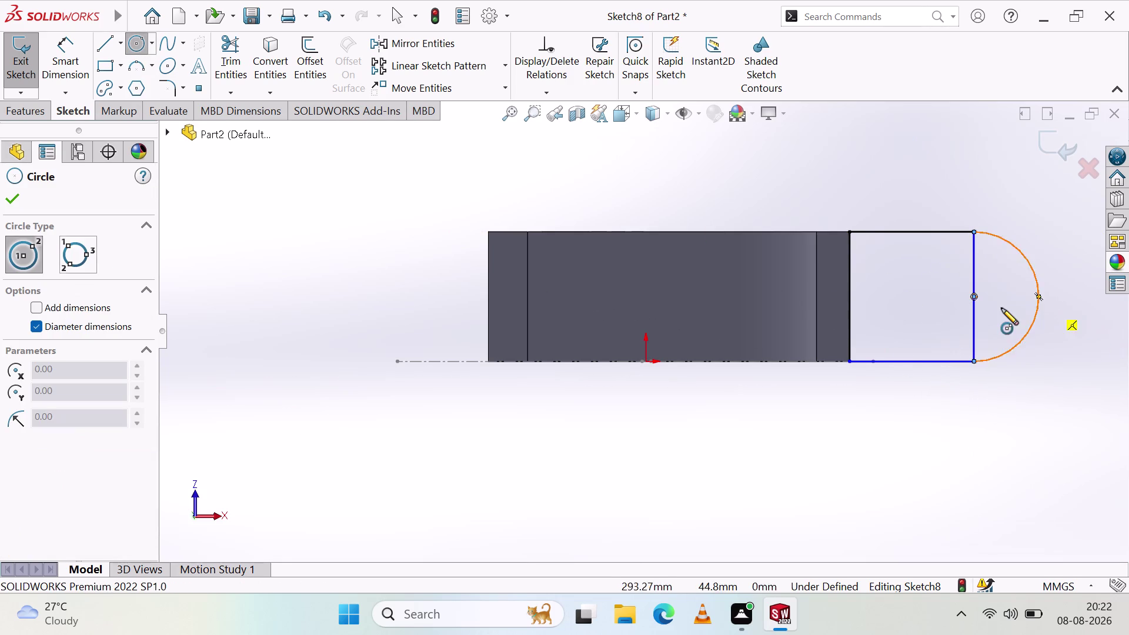
click(975, 297)
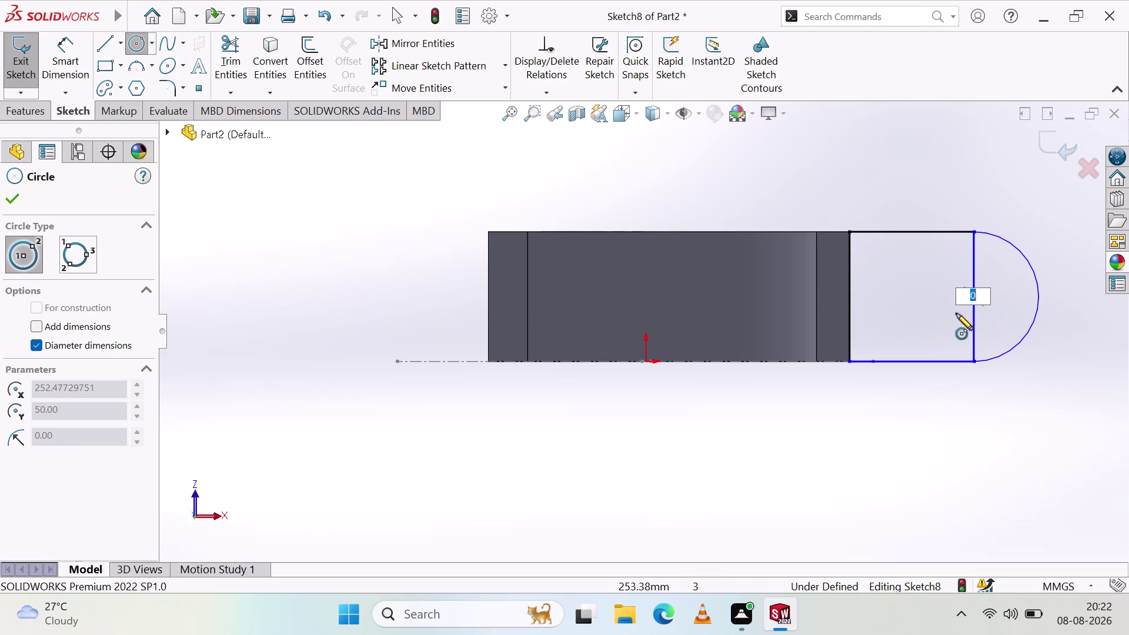
click(139, 47)
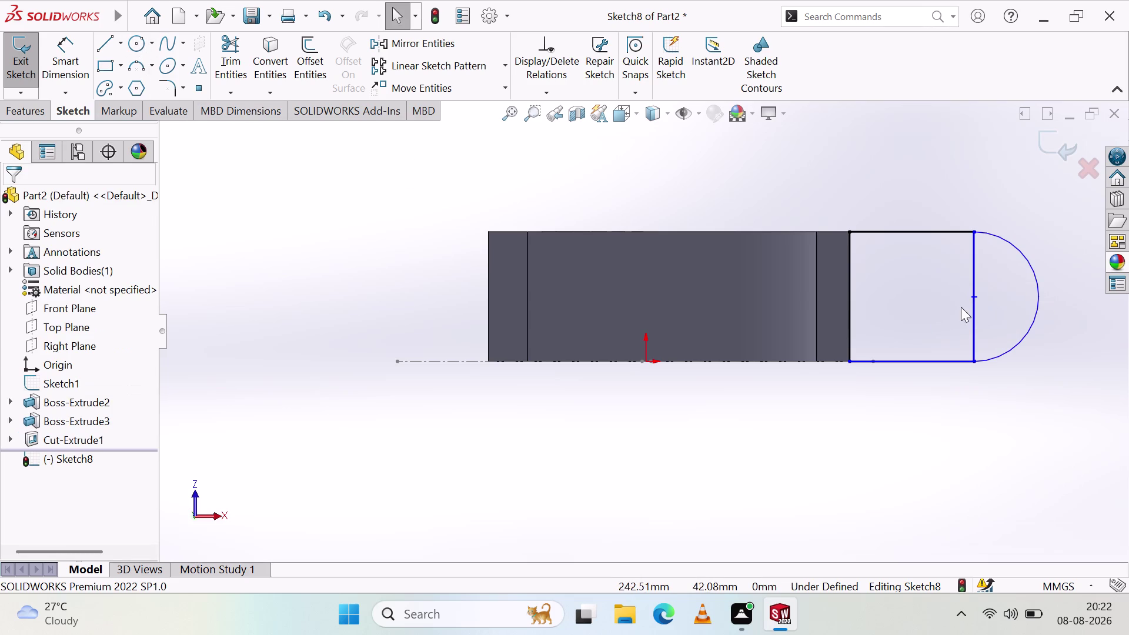
Draw the lug hole circle centred on the arc centre.
click(139, 47)
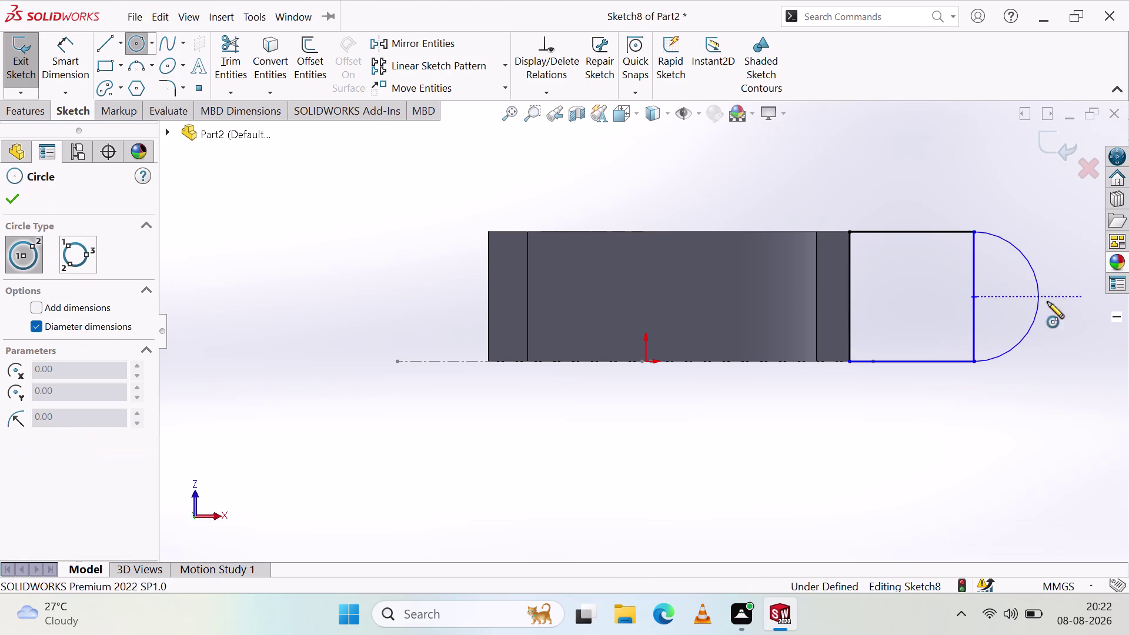
click(975, 295)
click(1001, 321)
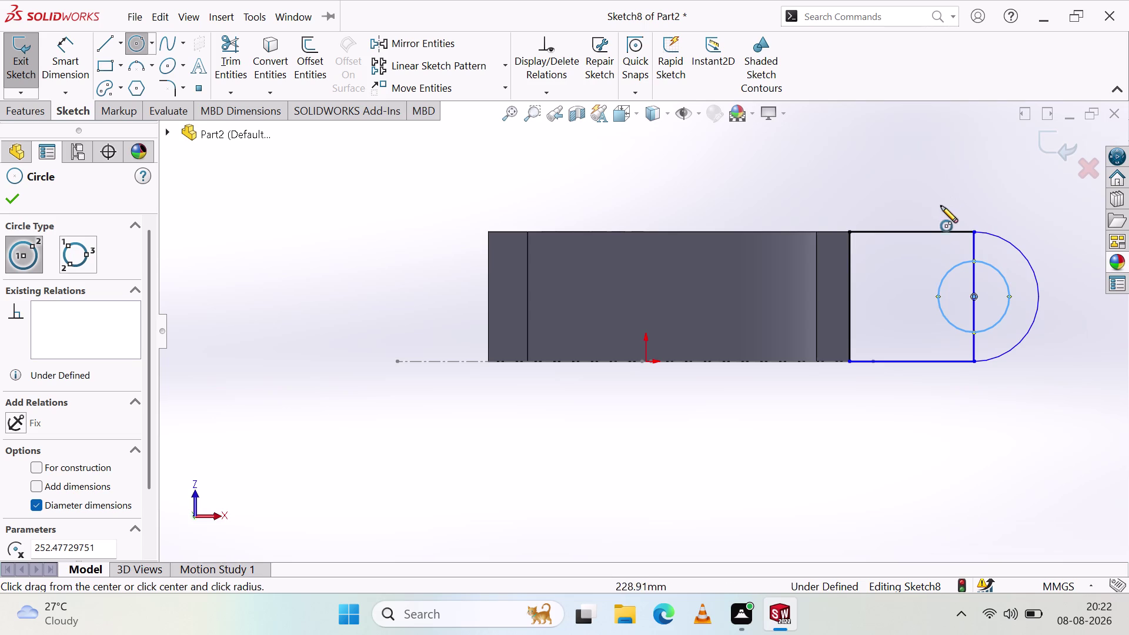
key(Escape)
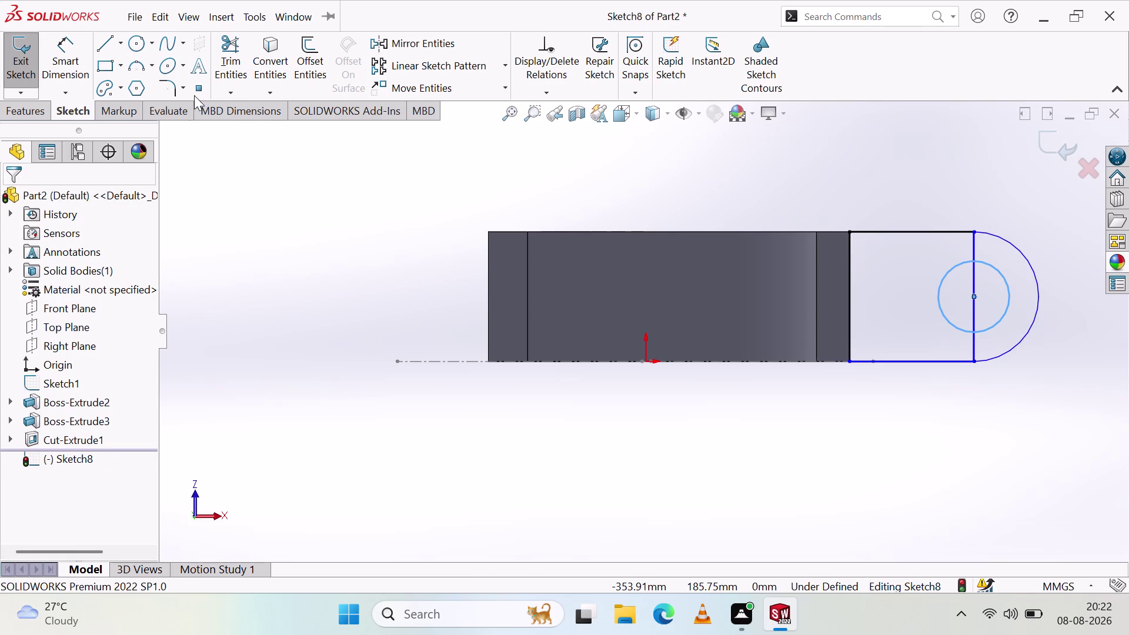
Trim the vertical line segments above, through and below the hole.
click(232, 53)
drag(940, 244, 990, 252)
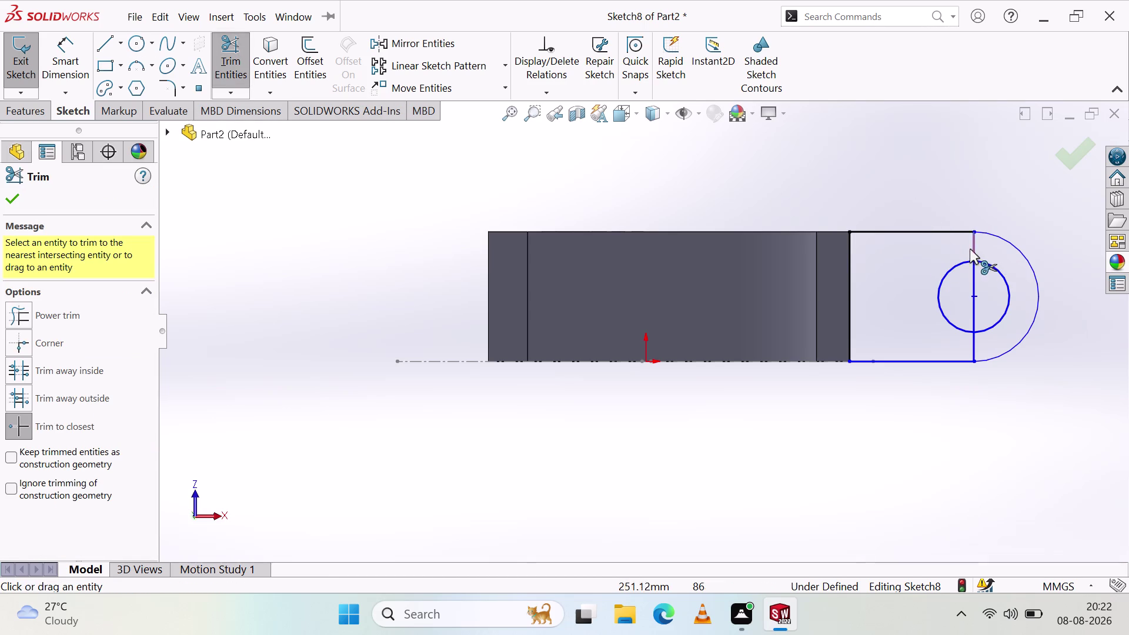
drag(963, 247, 995, 259)
click(975, 248)
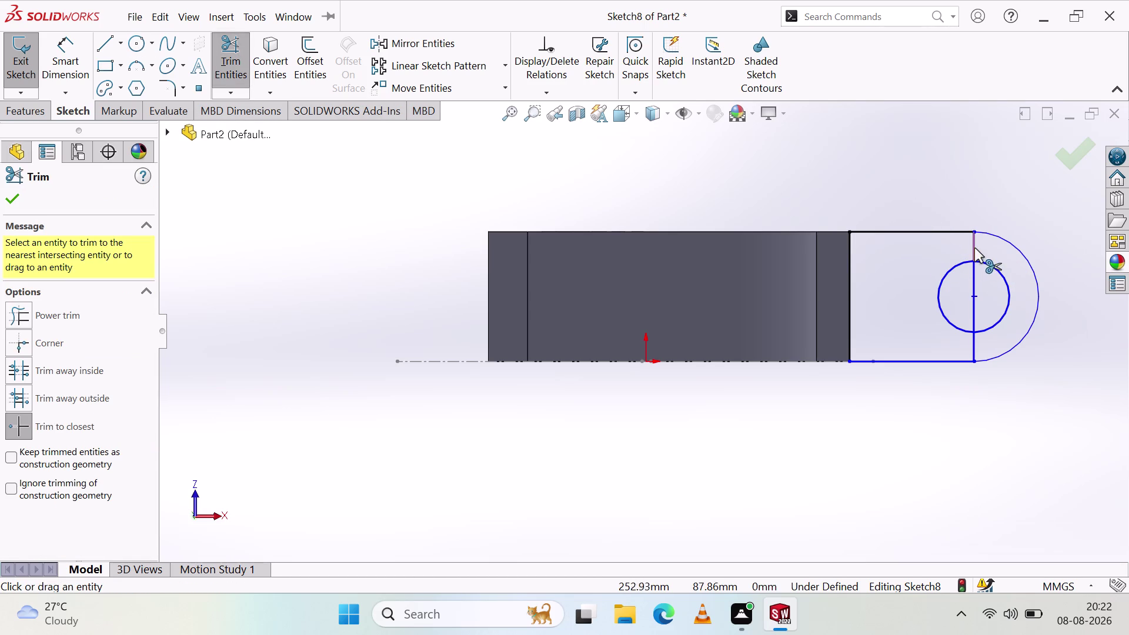
click(971, 283)
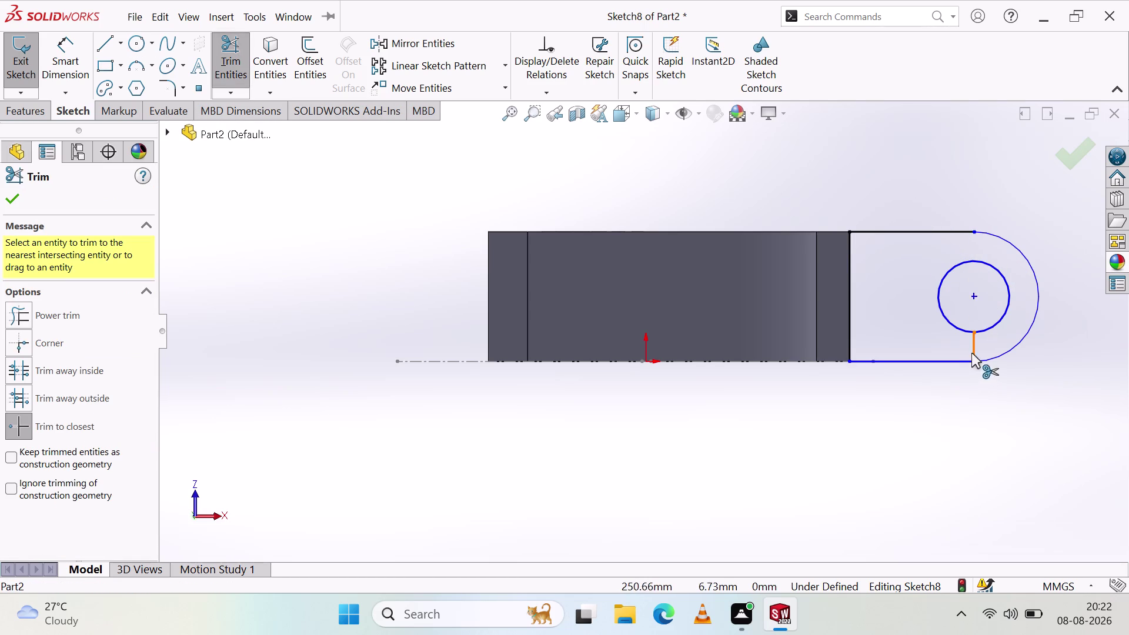
click(974, 342)
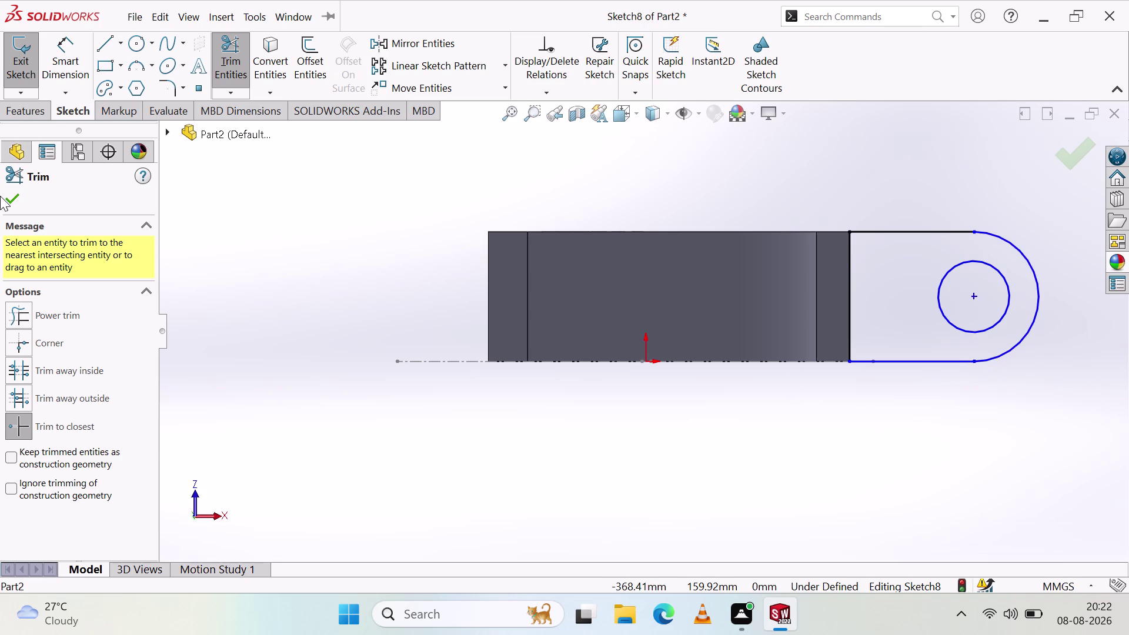
click(16, 196)
Orbit to an angled view of the stand and start an extruded boss on the lug sketch.
middle_drag(326, 229, 305, 507)
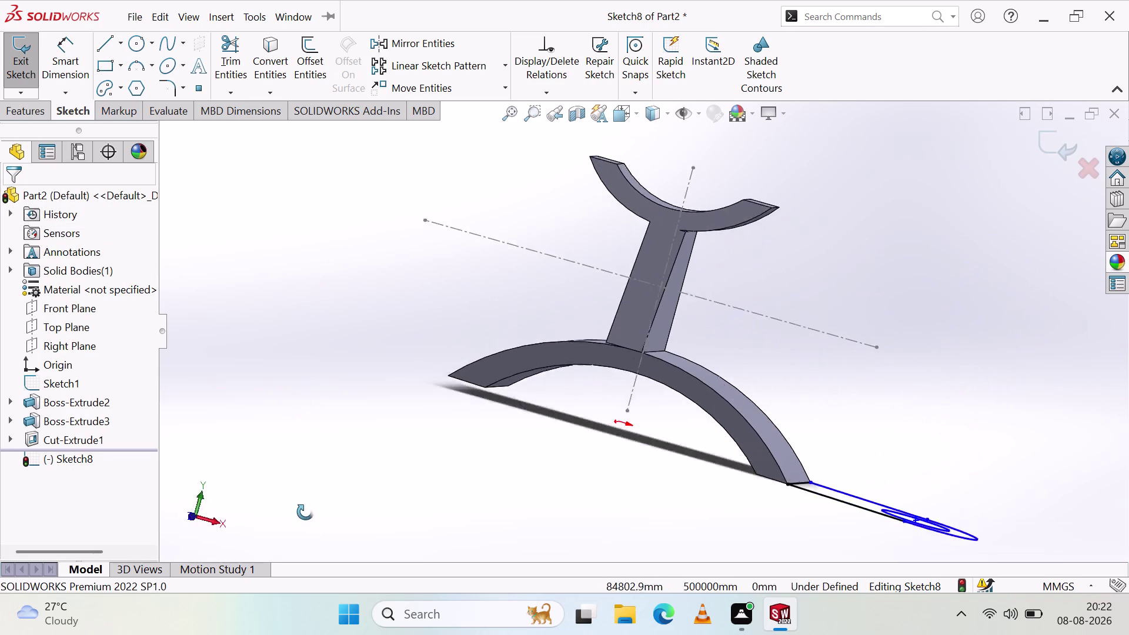
middle_drag(305, 507, 297, 531)
scroll(down, 3)
scroll(up, 3)
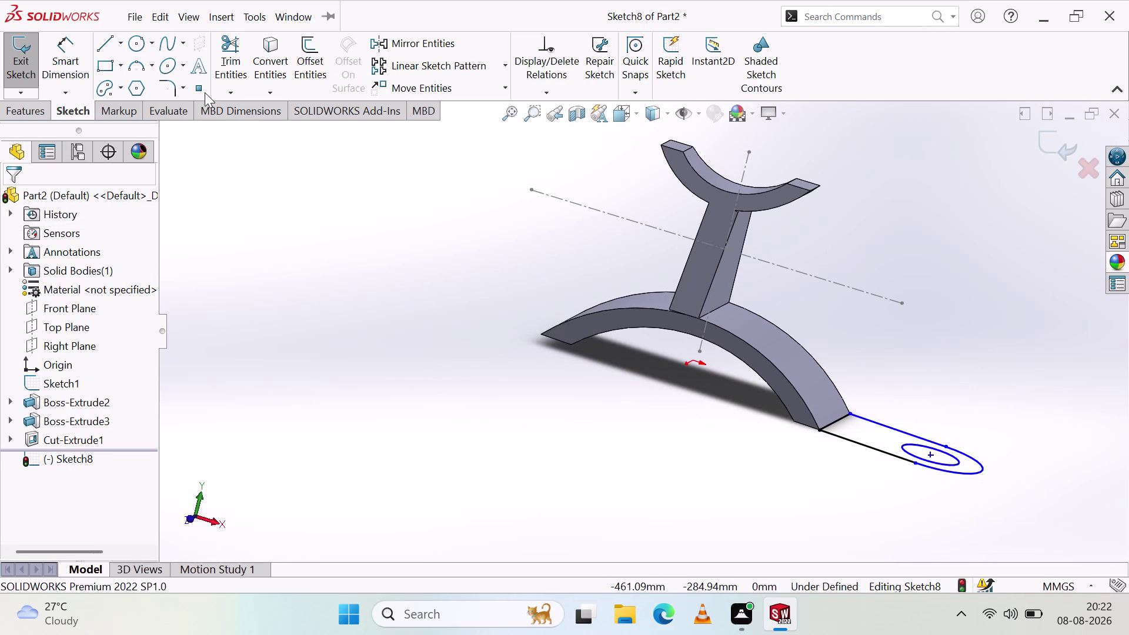
click(19, 111)
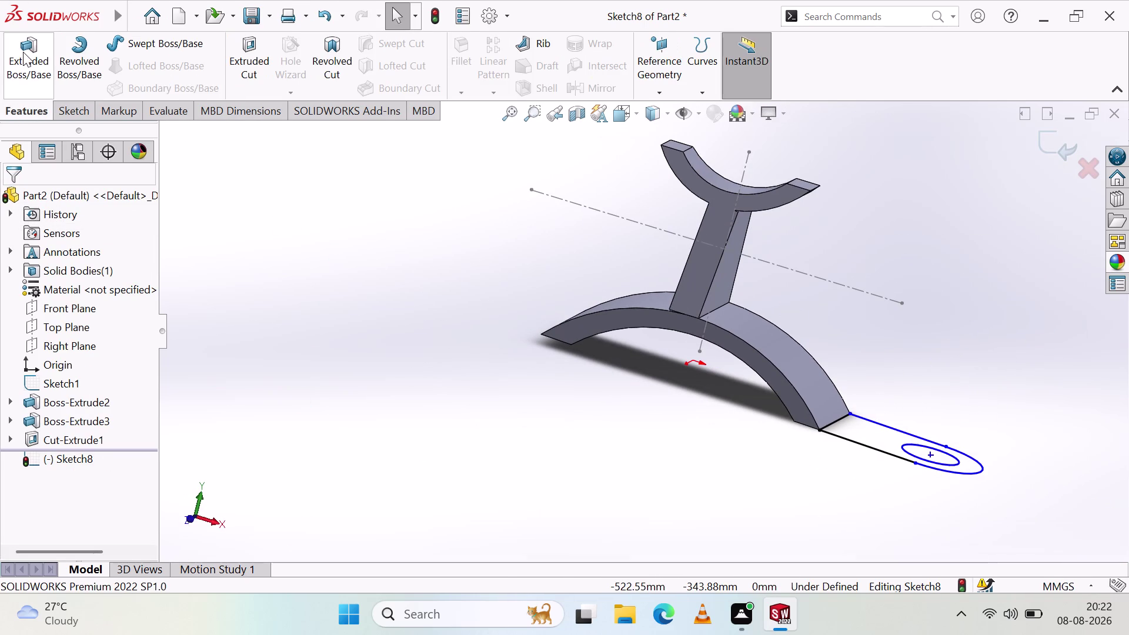
click(23, 52)
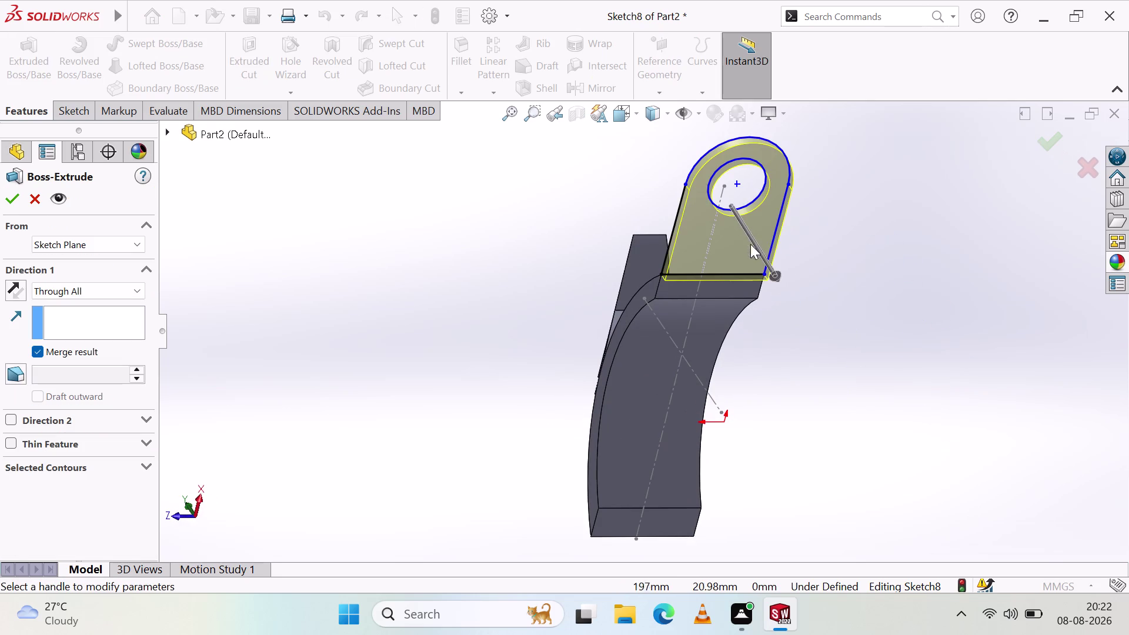
Extrude the lug Blind to a 20 mm depth, creating Boss-Extrude5.
drag(778, 276, 725, 234)
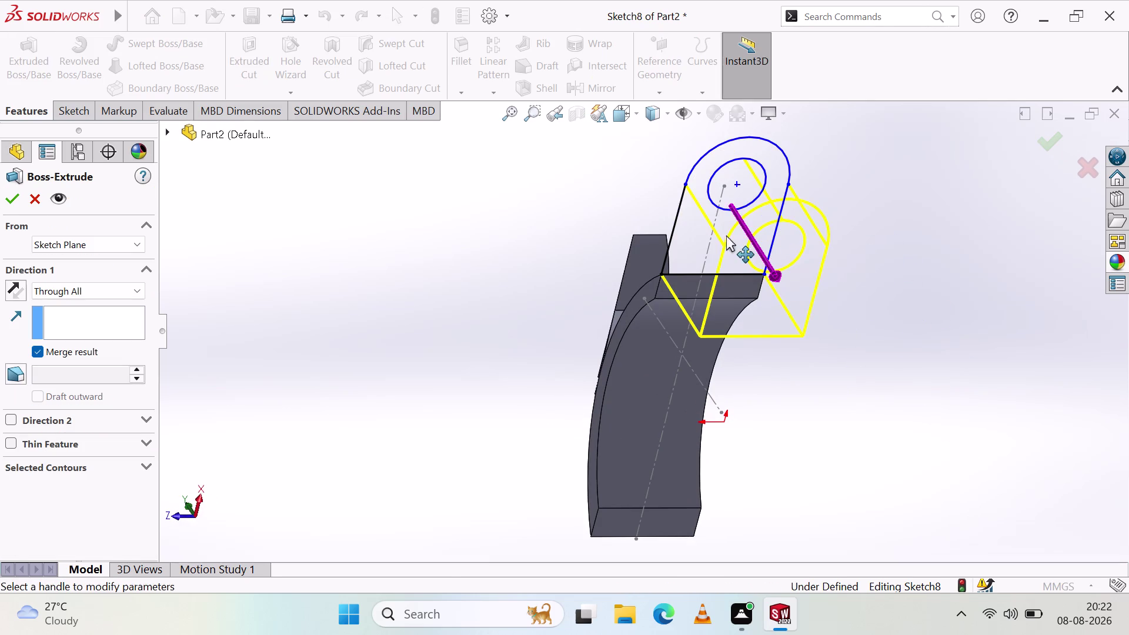
drag(726, 234, 644, 182)
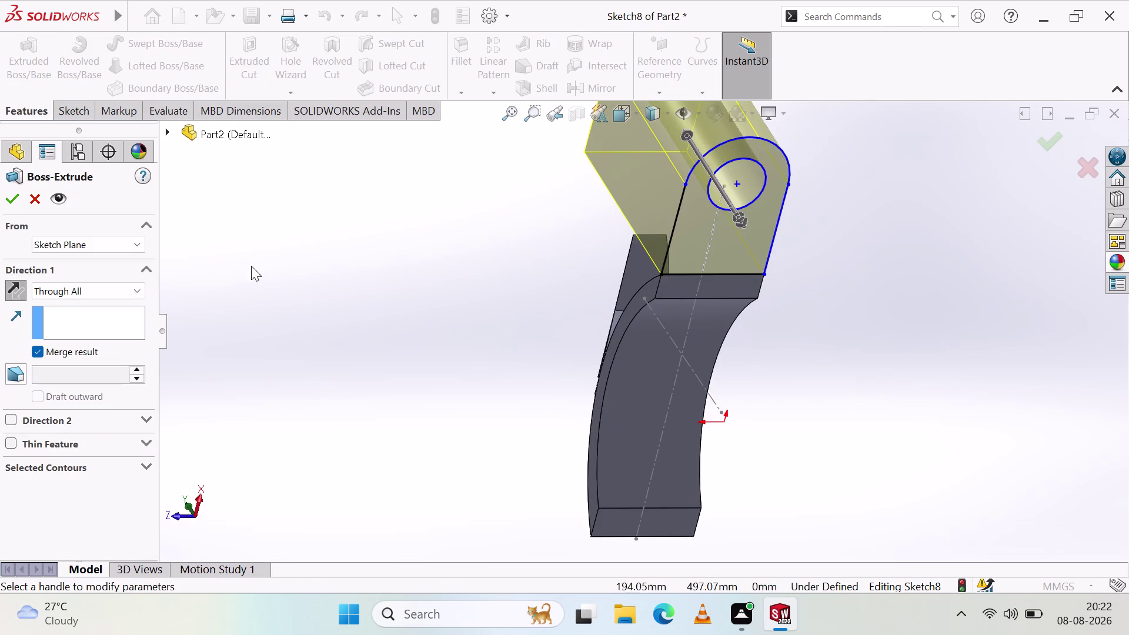
click(96, 296)
click(88, 307)
drag(96, 355, 0, 383)
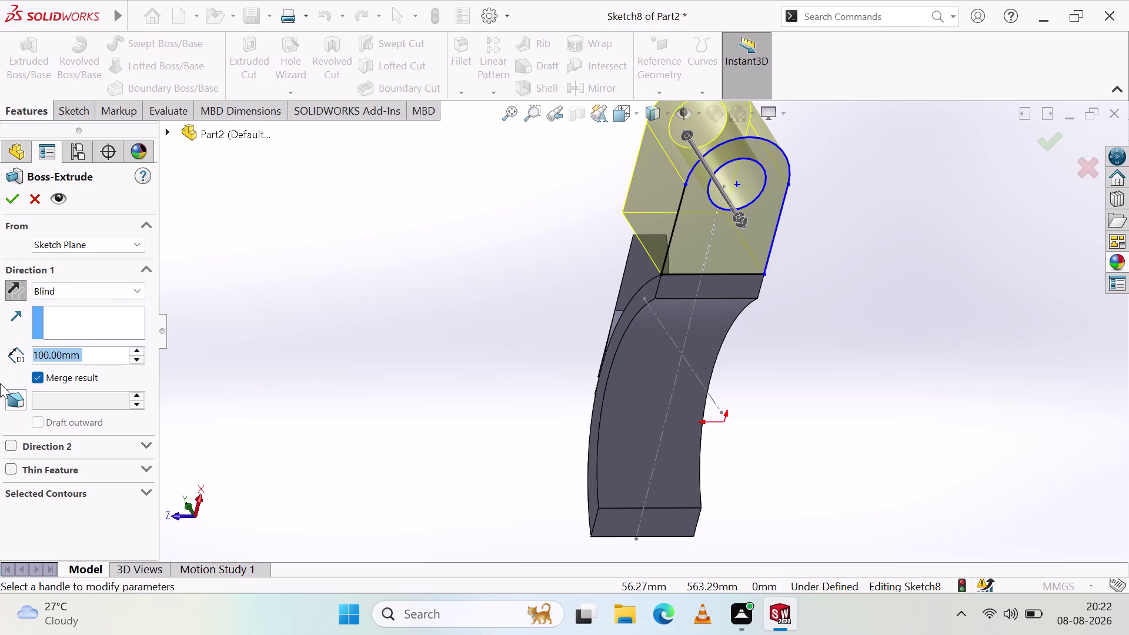
key(2)
key(0)
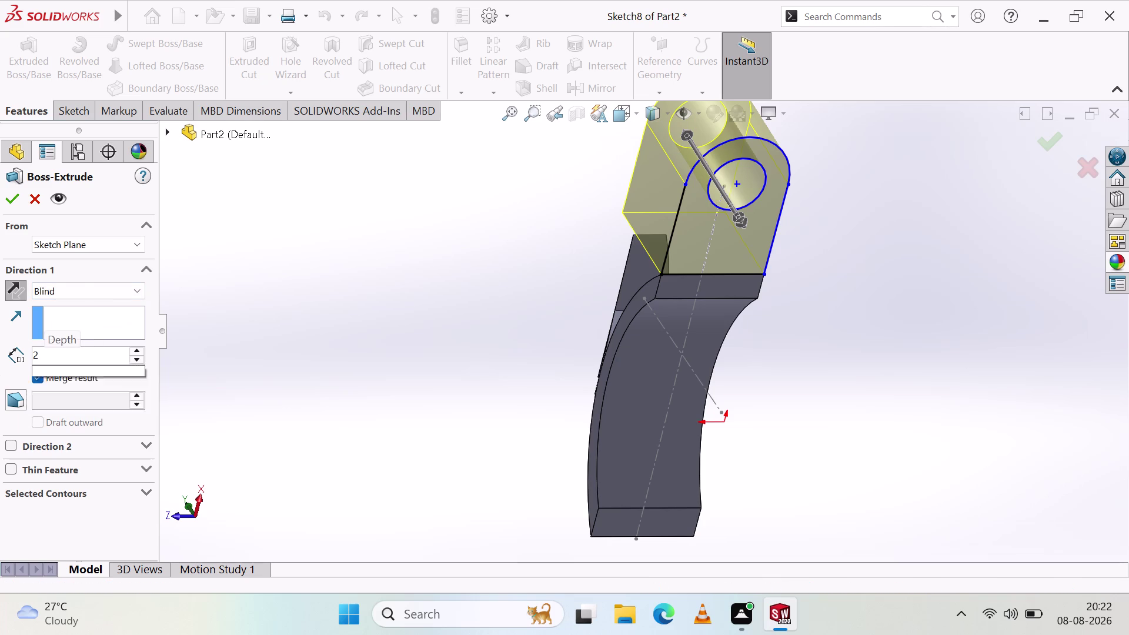
scroll(up, 3)
click(15, 196)
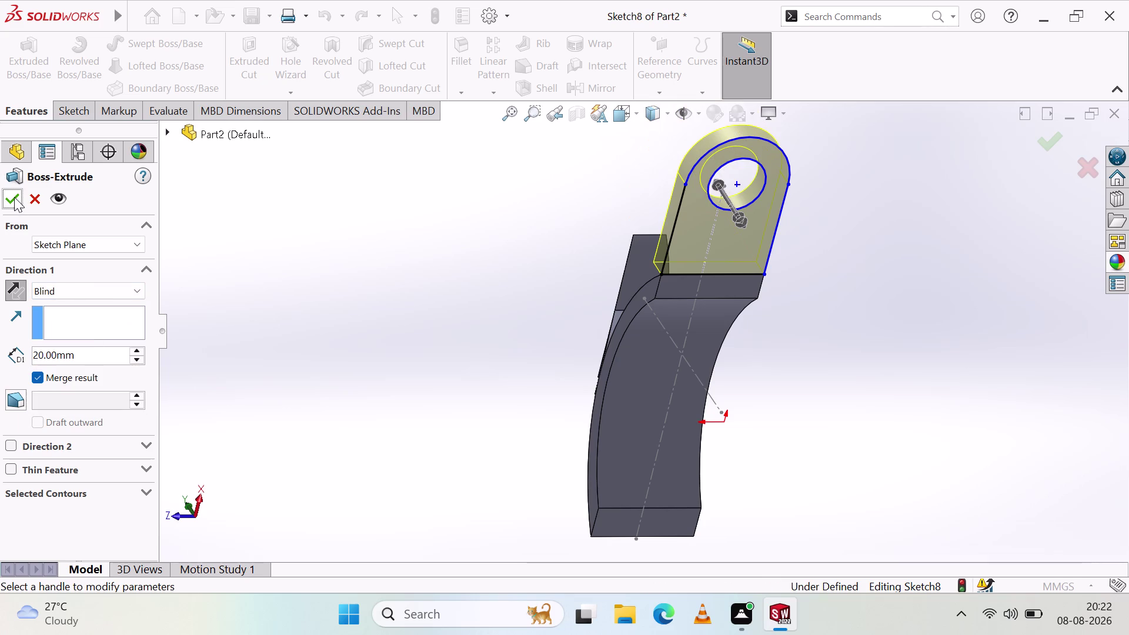
click(7, 199)
middle_drag(423, 318, 469, 344)
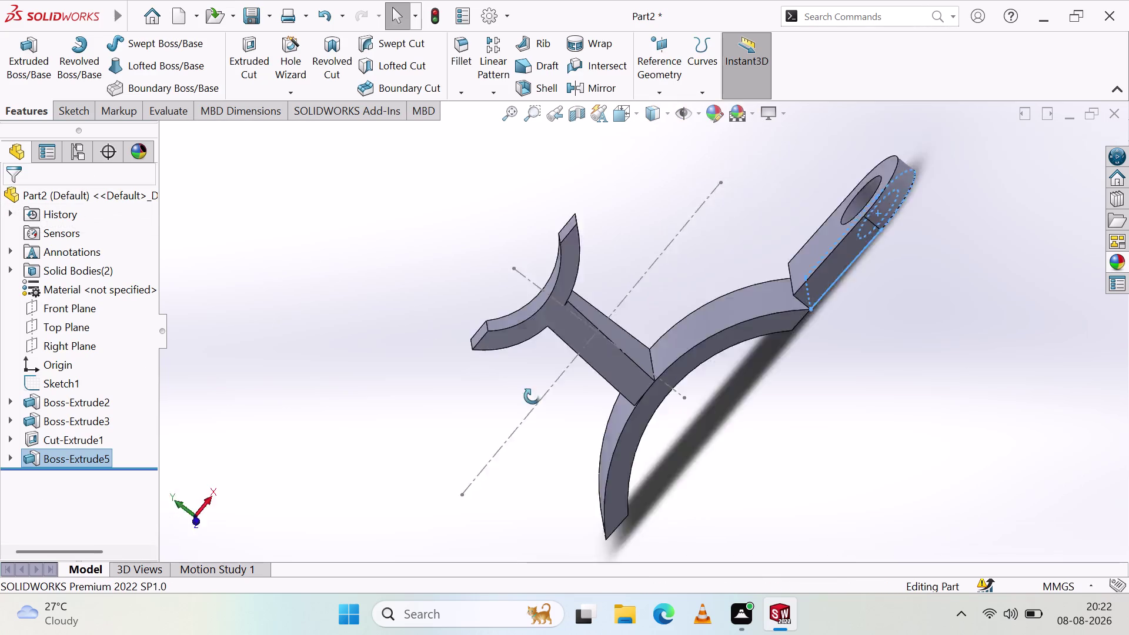
Inspect the new lug from above, then select the front face of the base and cradle.
middle_drag(469, 343, 557, 324)
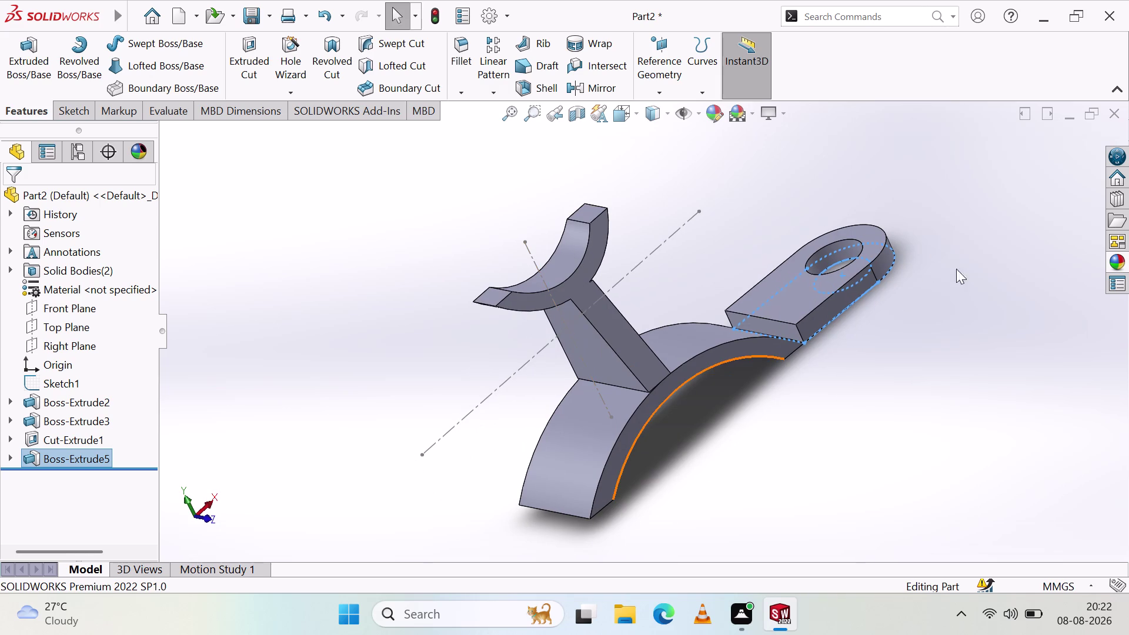
click(824, 289)
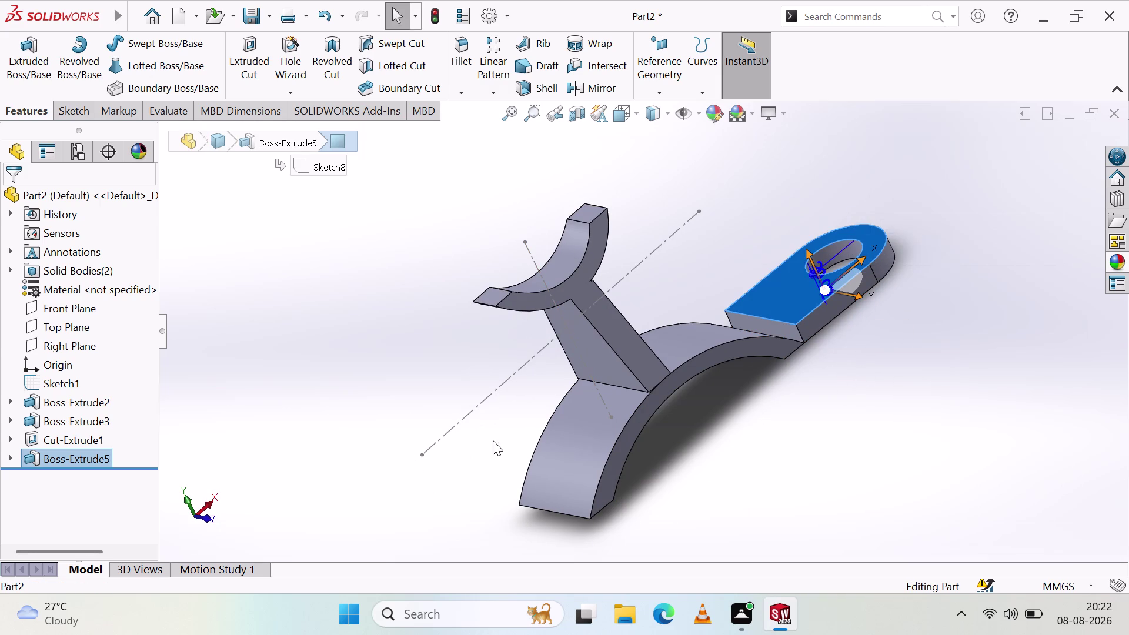
click(330, 404)
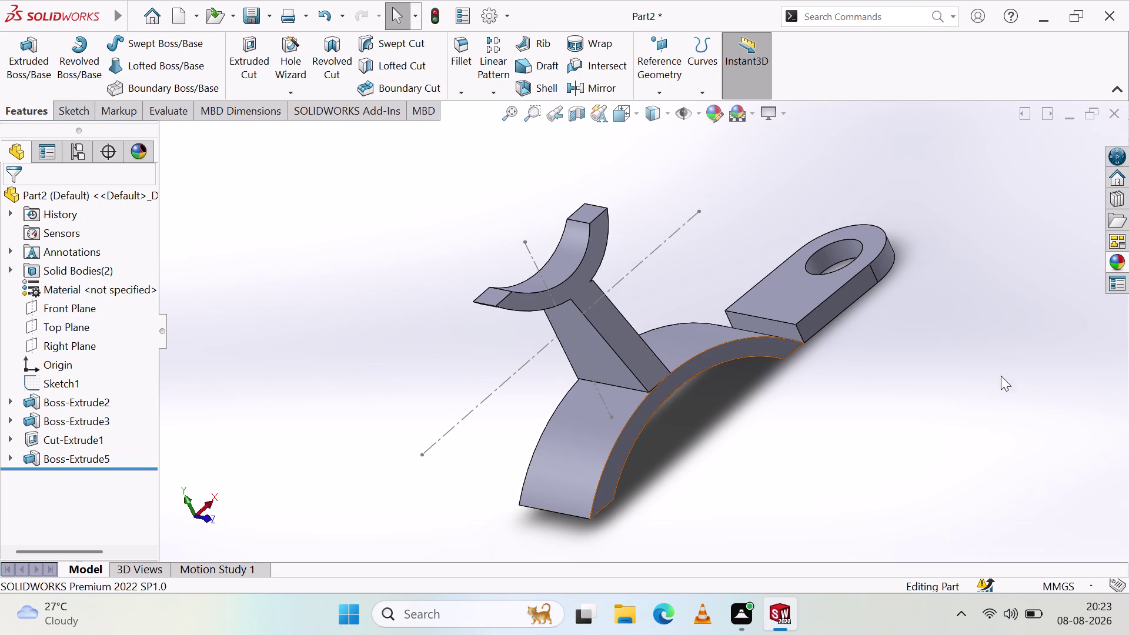
middle_drag(408, 471, 591, 491)
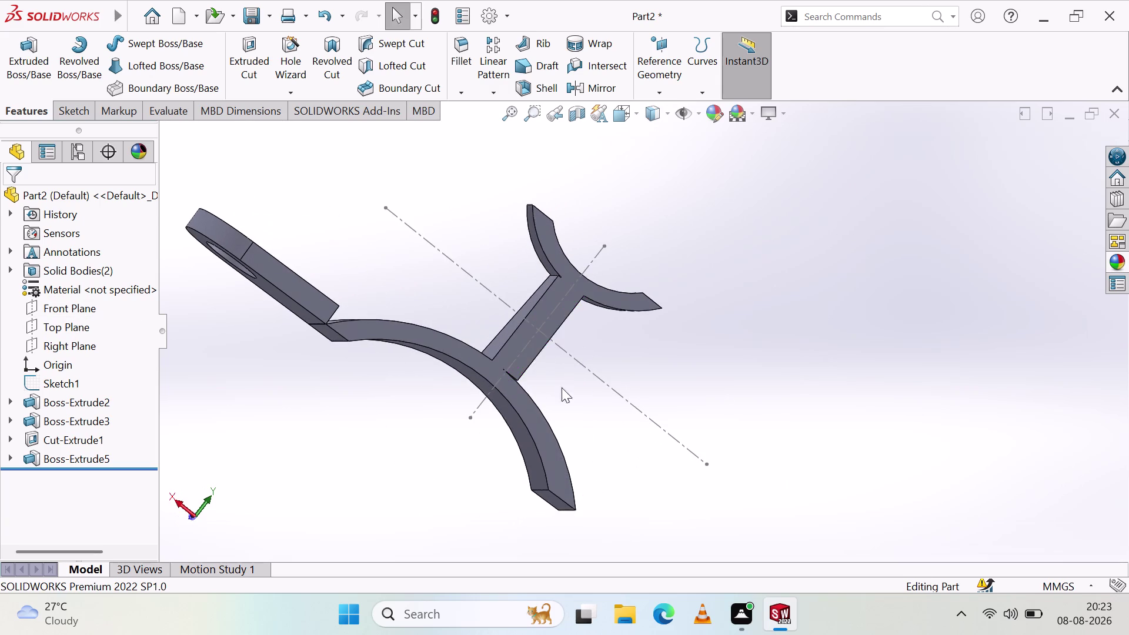
click(514, 353)
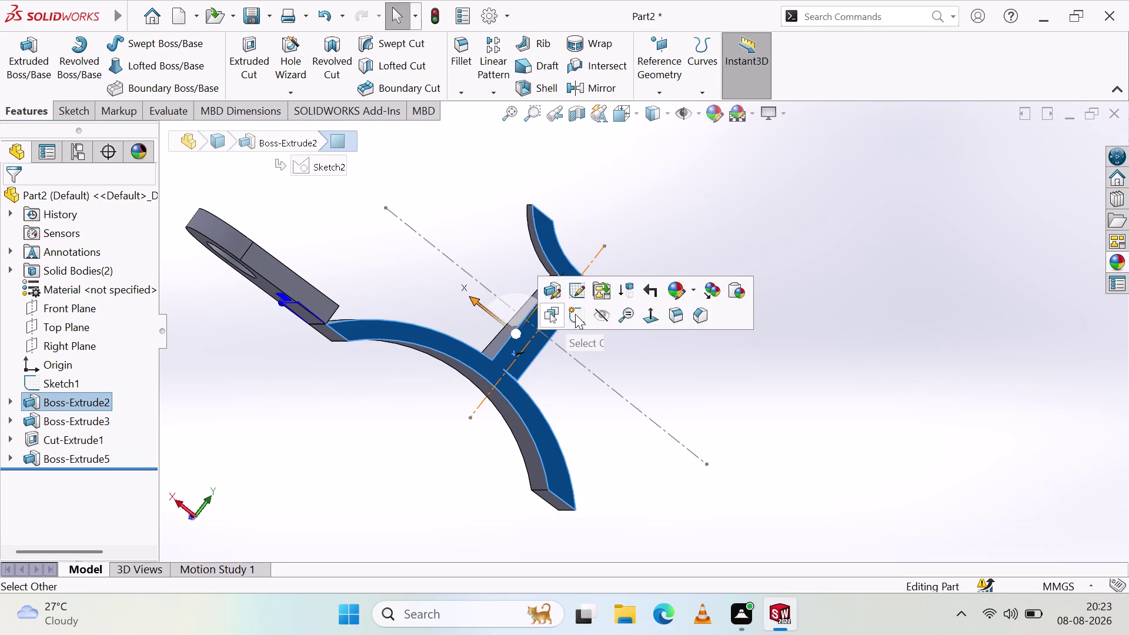
Sketch lines on the front face linking the cradle tips down to both base ends.
click(576, 314)
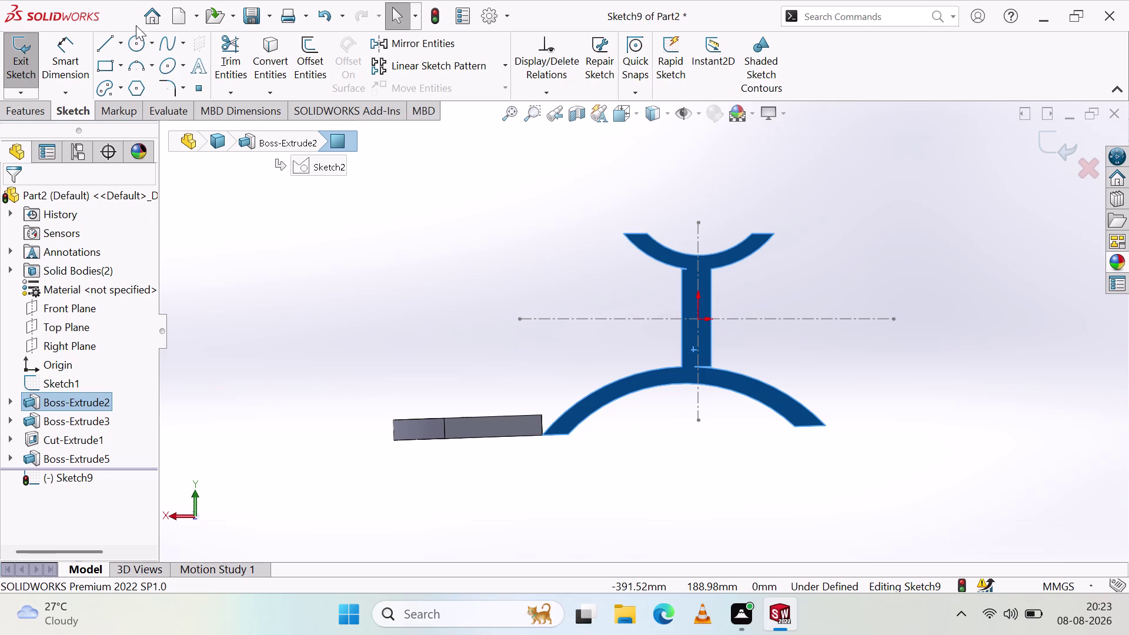
click(111, 44)
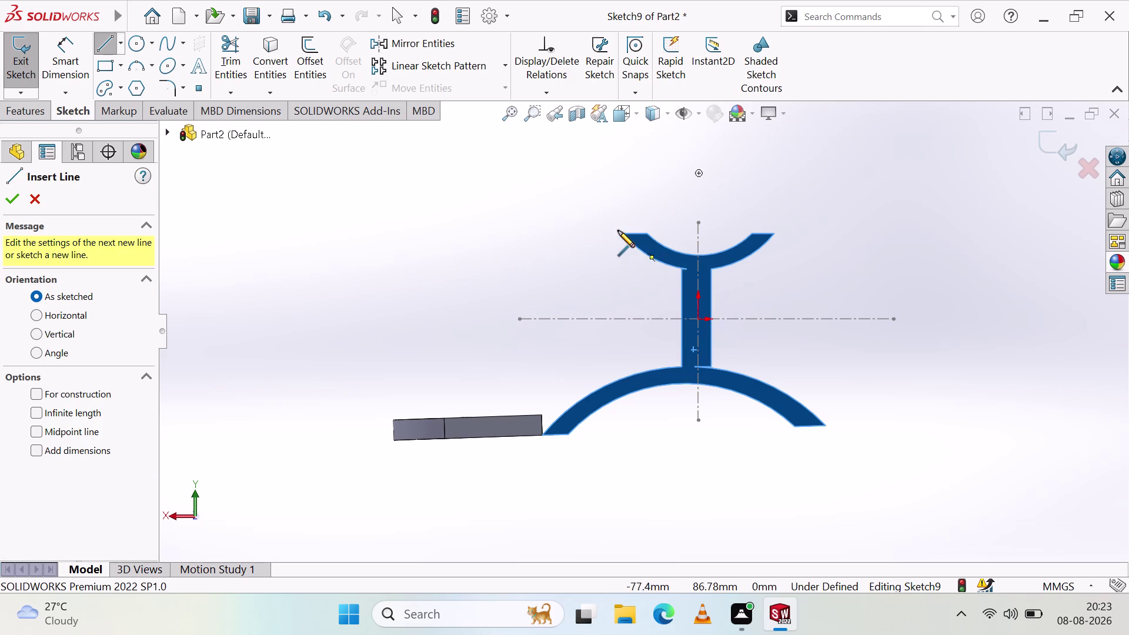
click(624, 235)
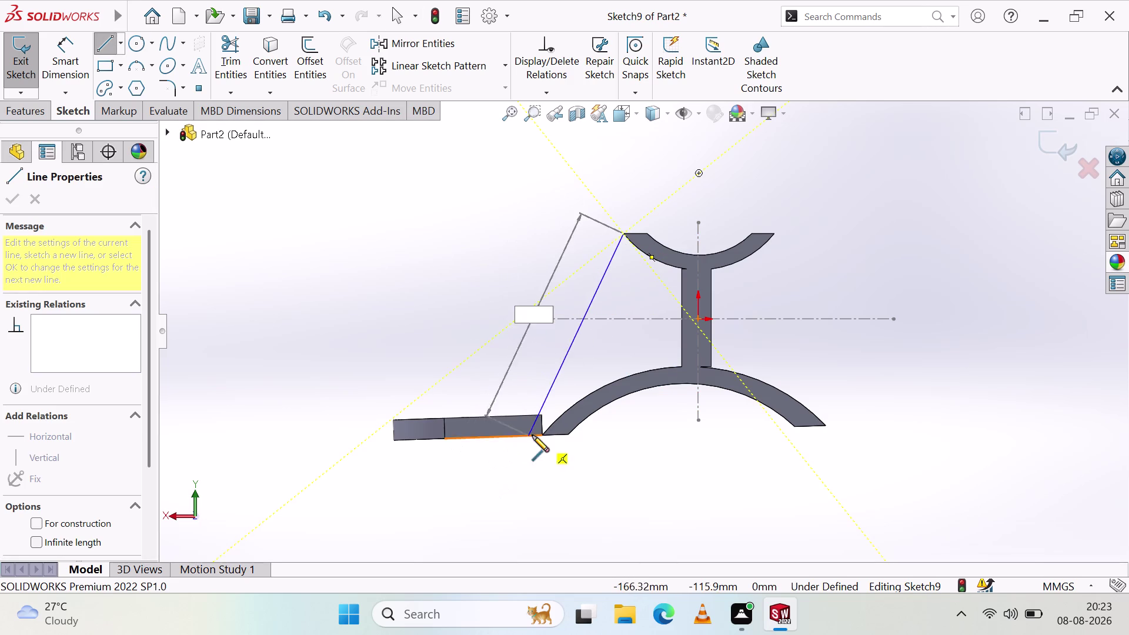
click(540, 432)
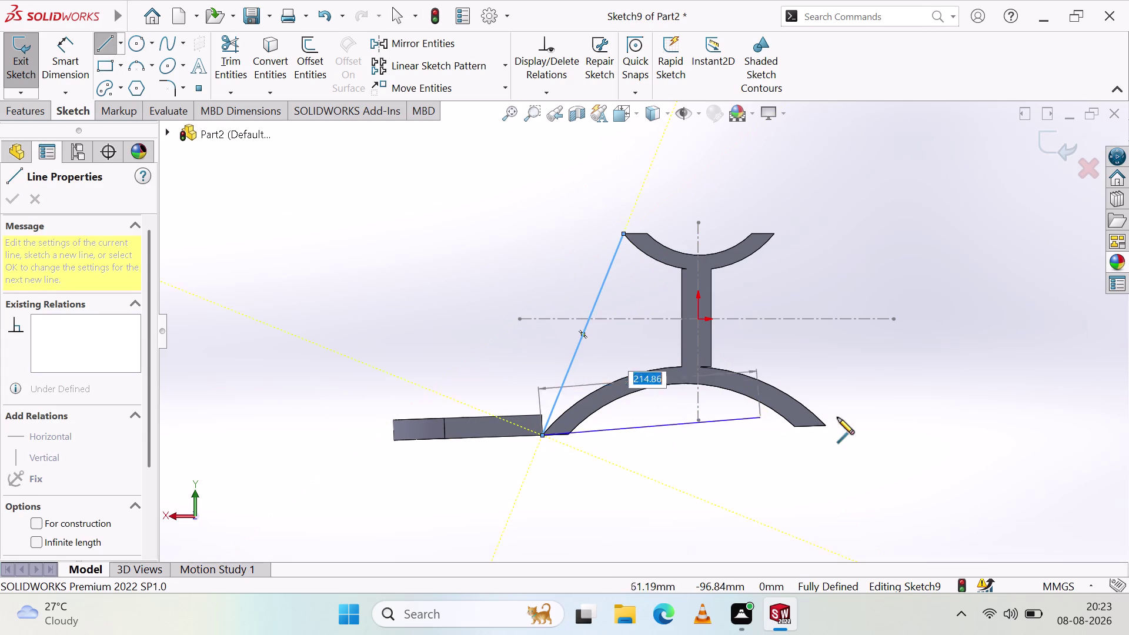
click(825, 425)
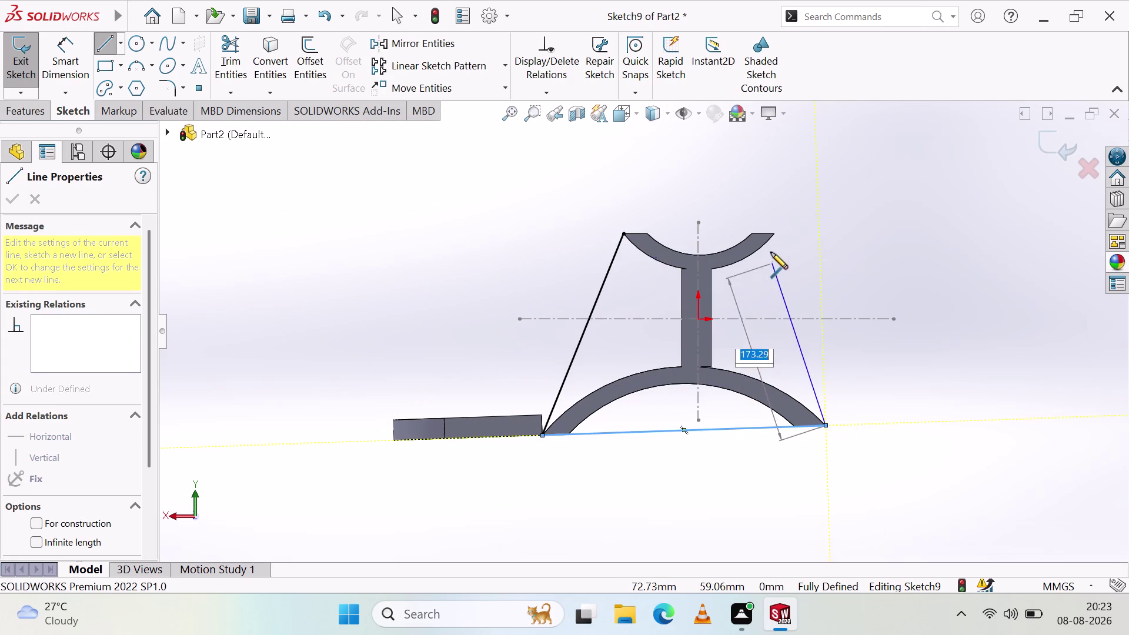
click(773, 234)
click(627, 231)
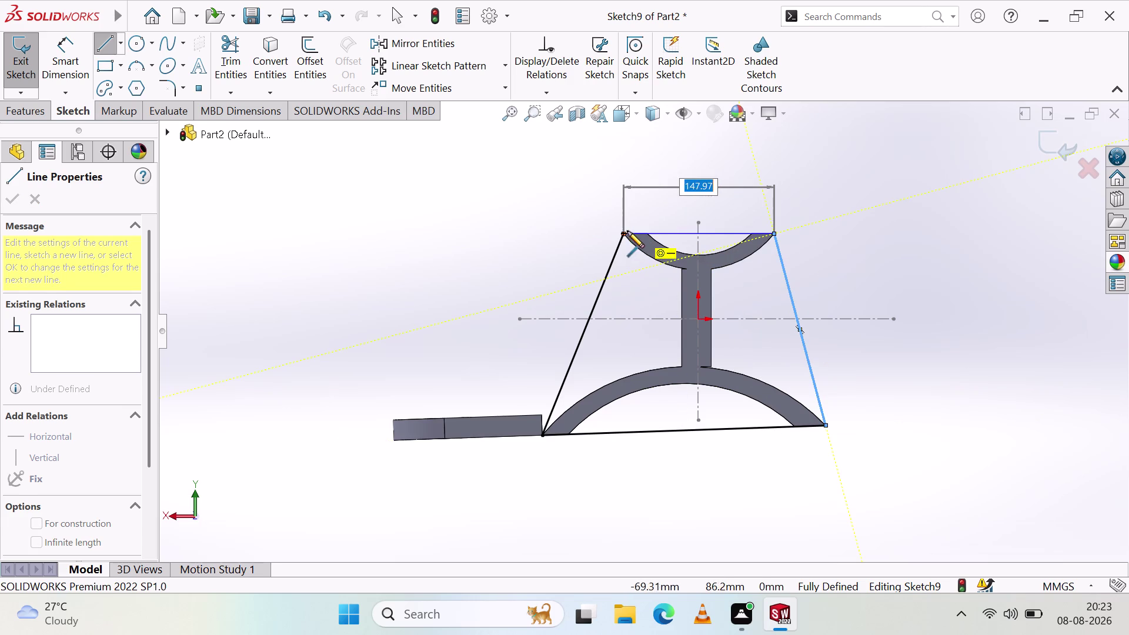
click(34, 117)
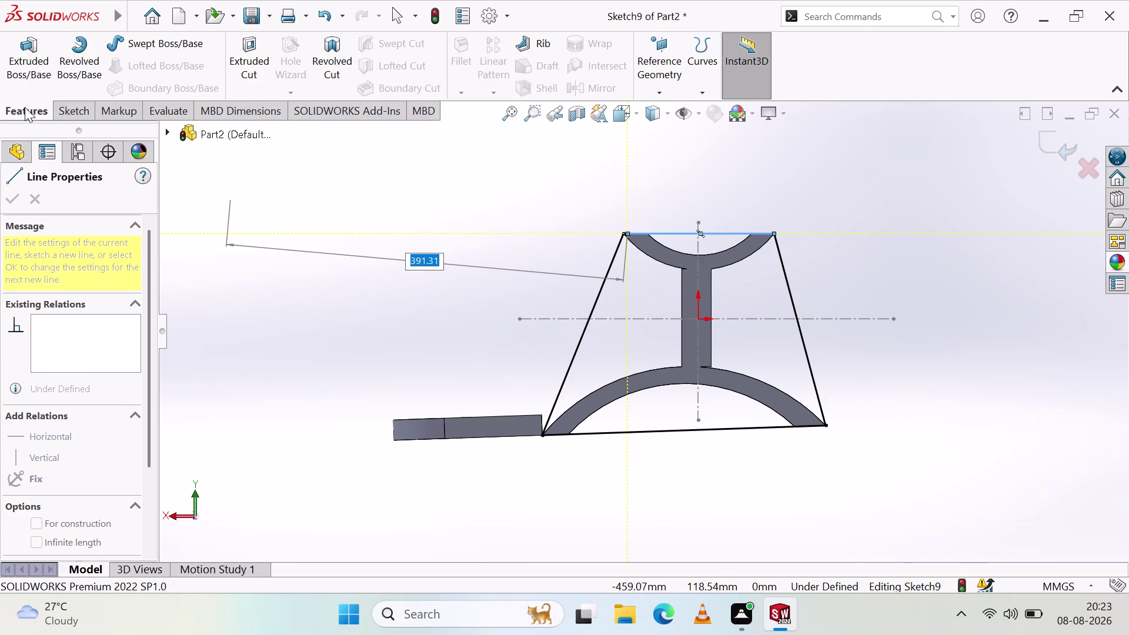
click(33, 73)
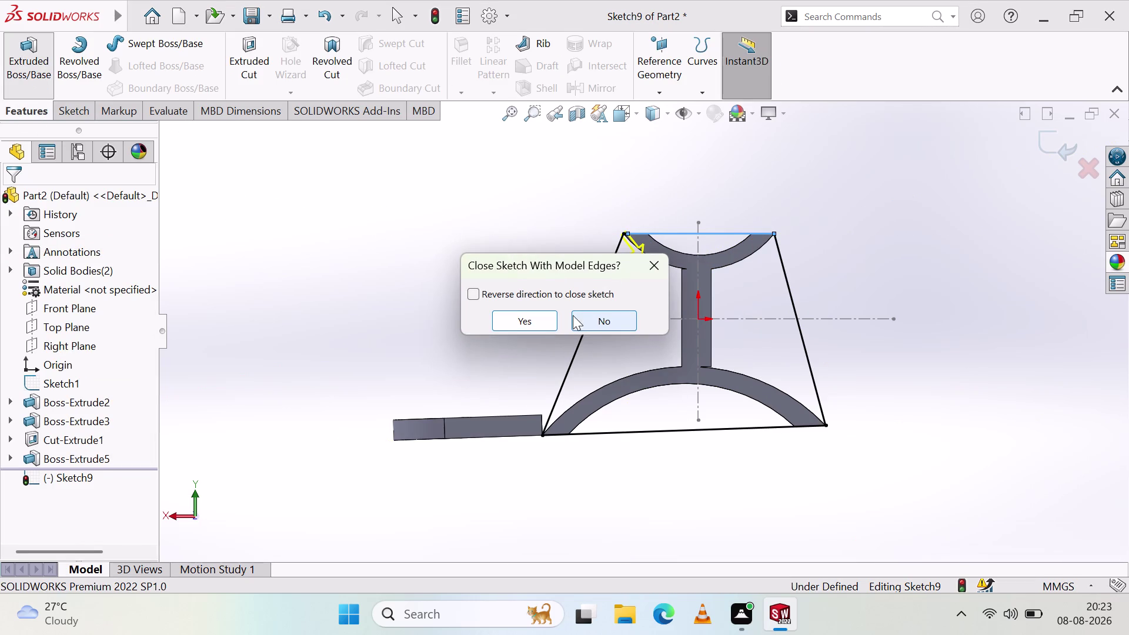
click(532, 295)
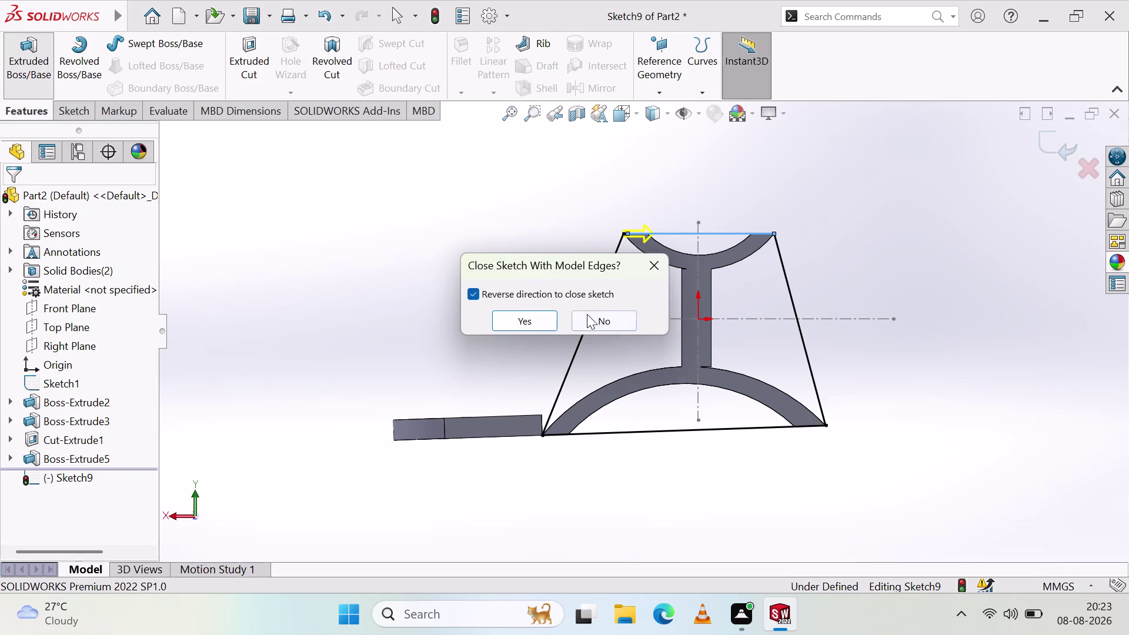
click(535, 293)
click(608, 314)
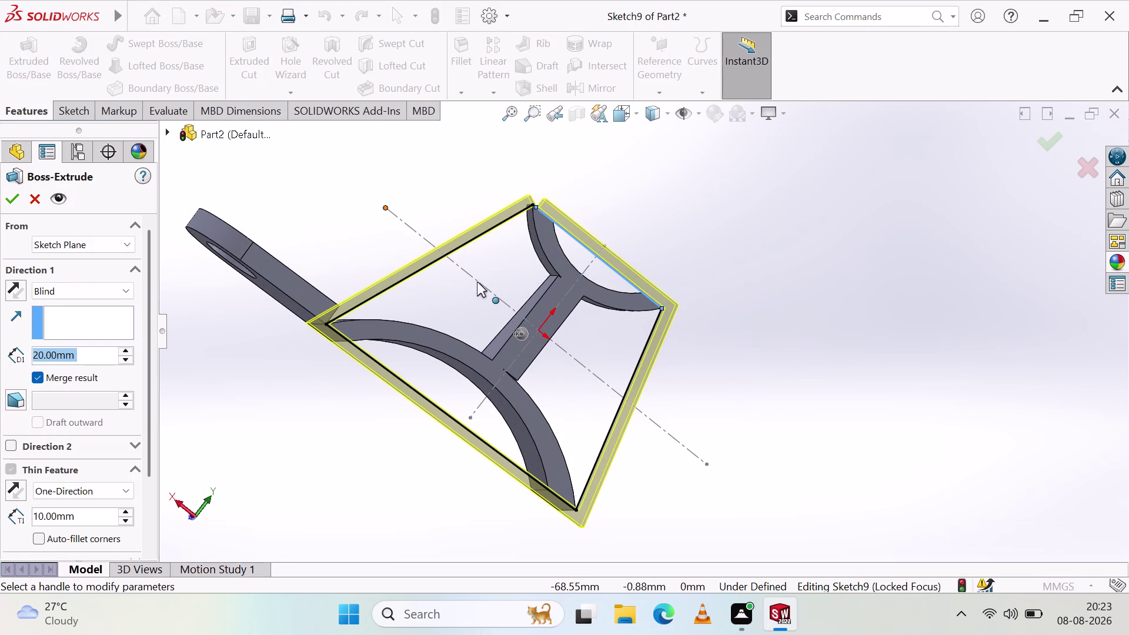
key(Escape)
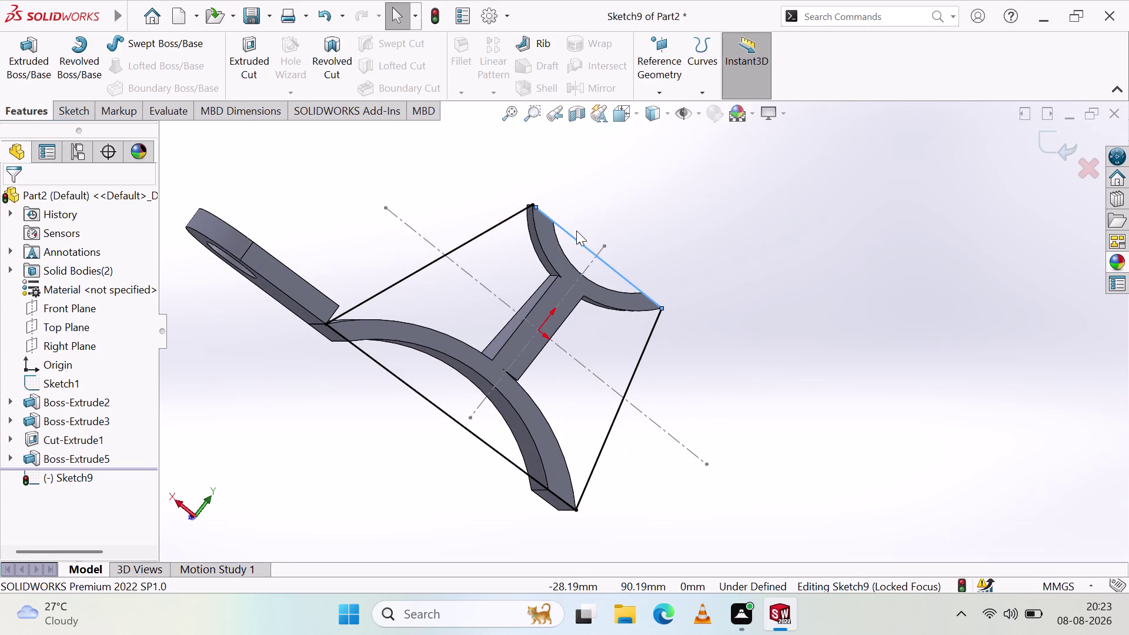
Draw a line across the cradle's right and left top tips and end the line tool.
click(574, 240)
click(576, 239)
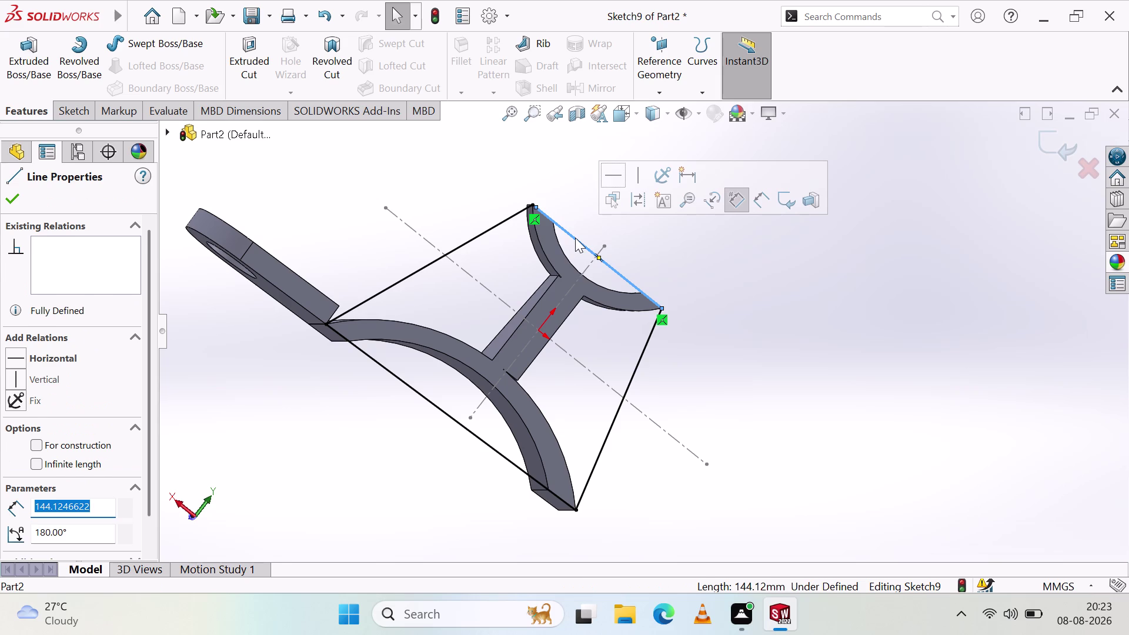
key(Delete)
click(74, 103)
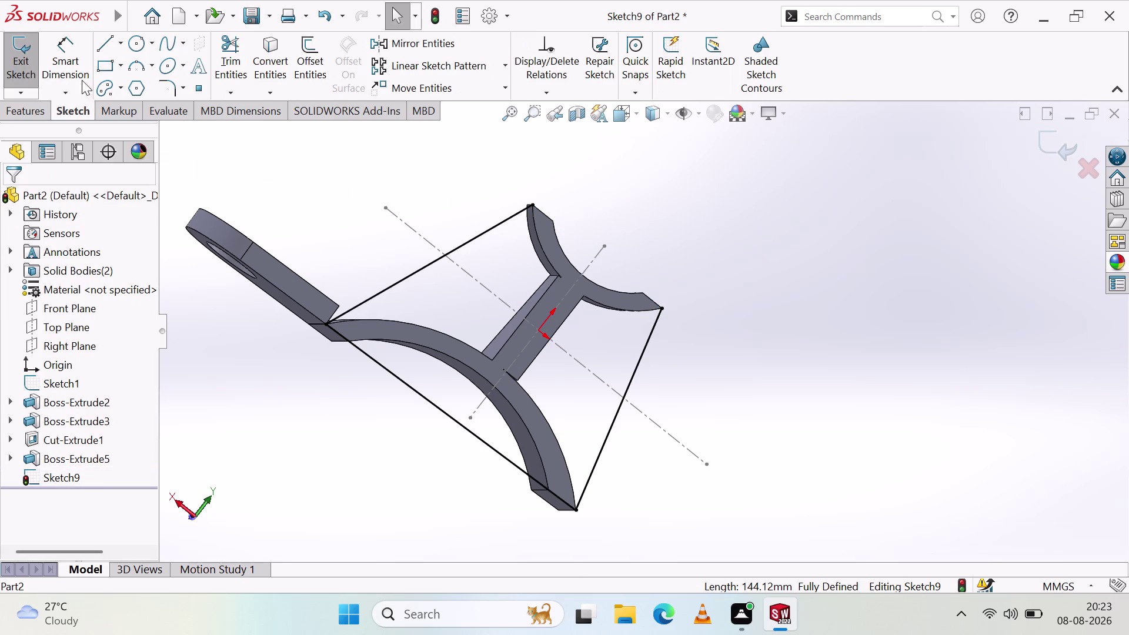
click(101, 43)
click(662, 312)
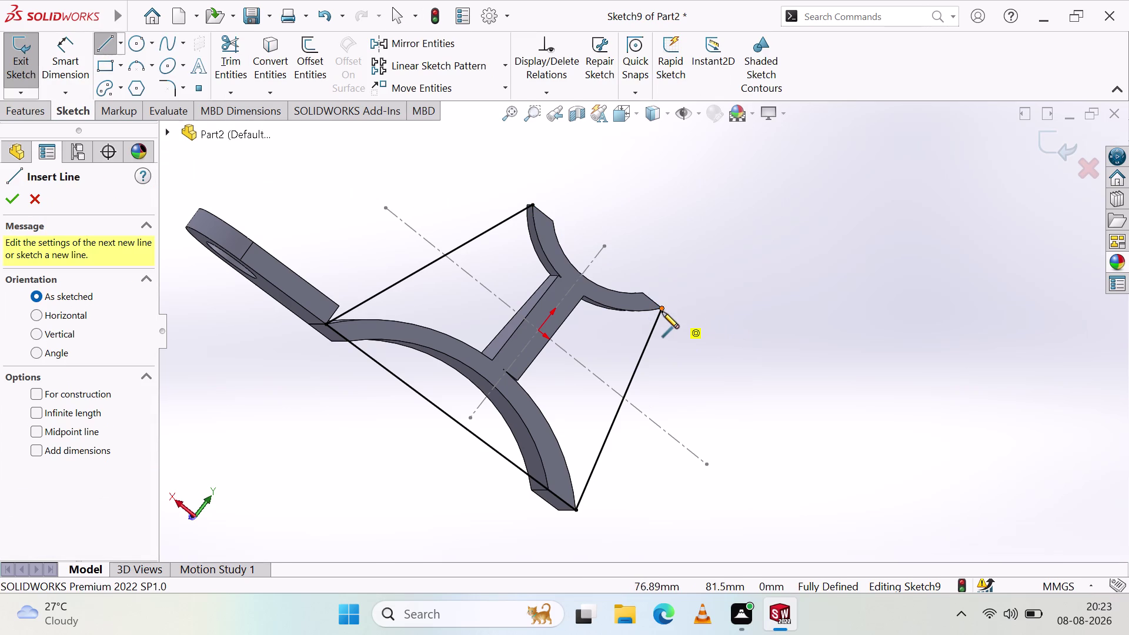
click(536, 203)
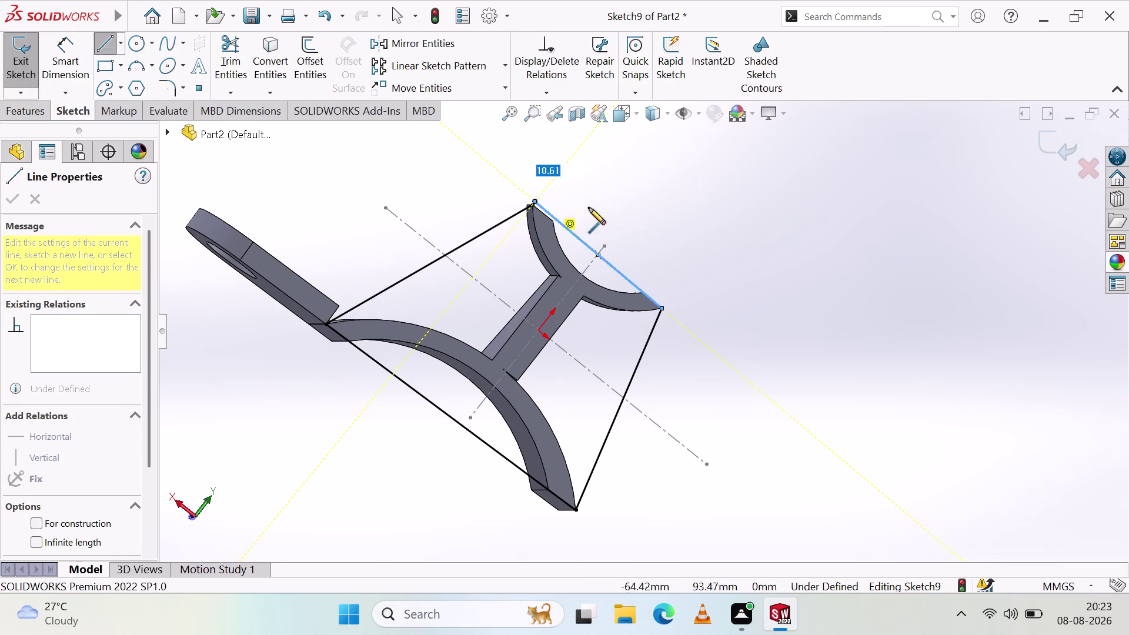
right_click(628, 200)
click(647, 216)
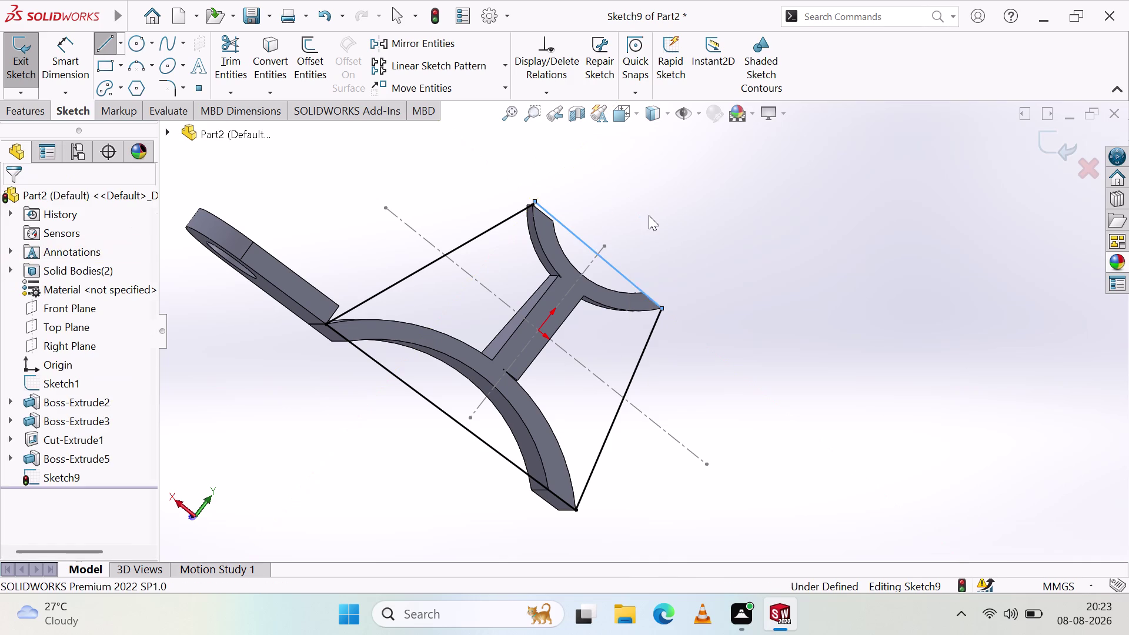
Undo the misplaced top line and redraw it from the left to the right cradle tip.
middle_drag(608, 173, 599, 271)
scroll(down, 3)
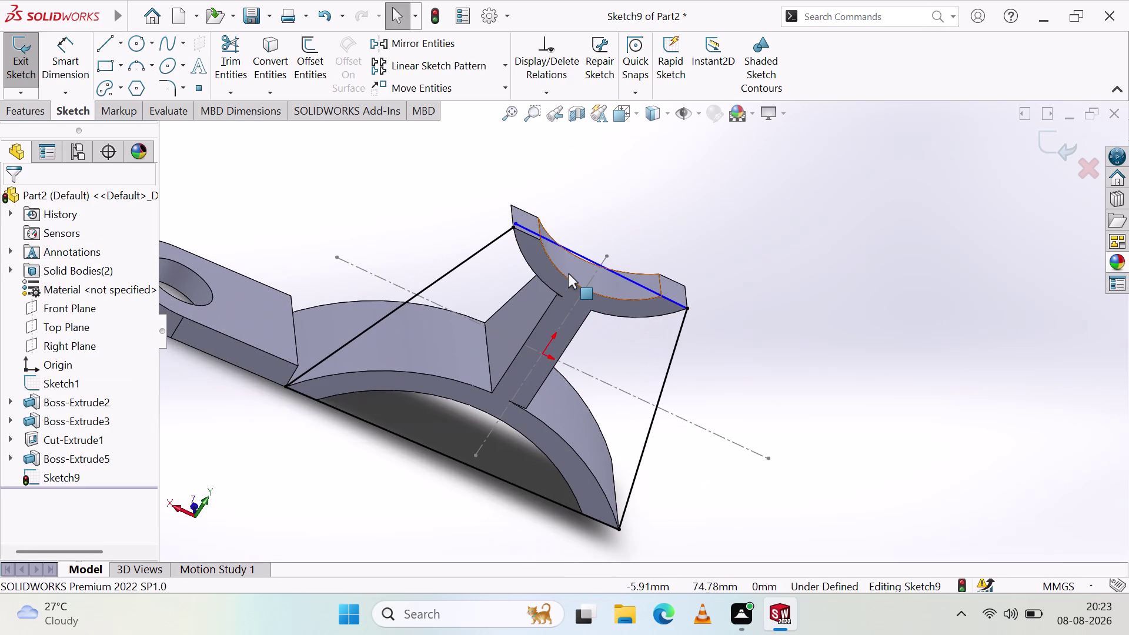
key(ctrl+z)
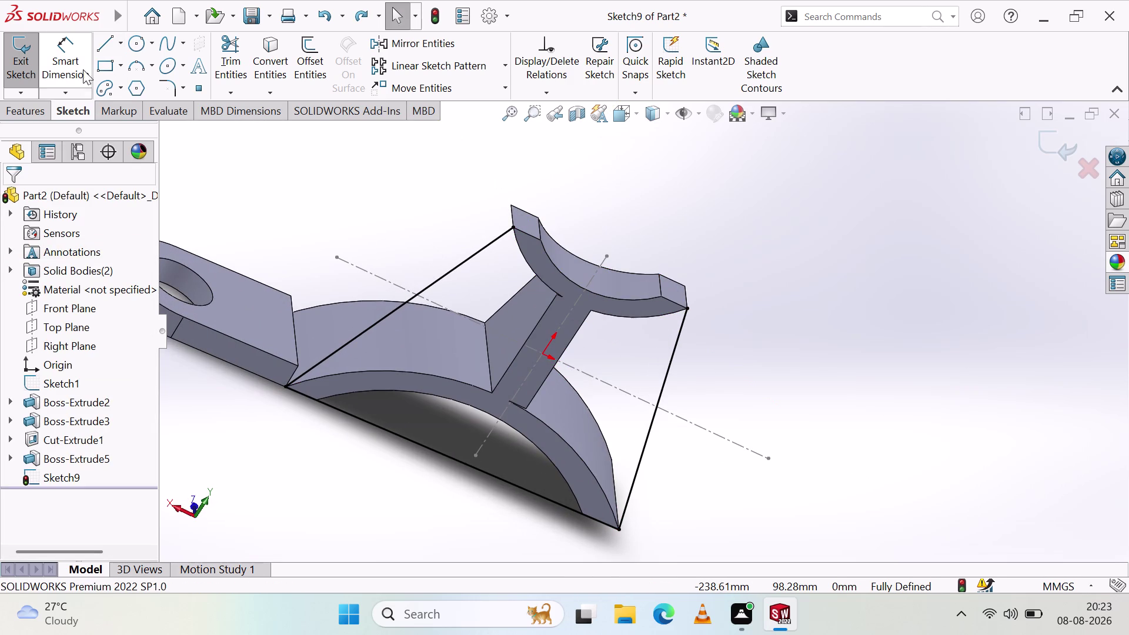
click(114, 46)
click(514, 226)
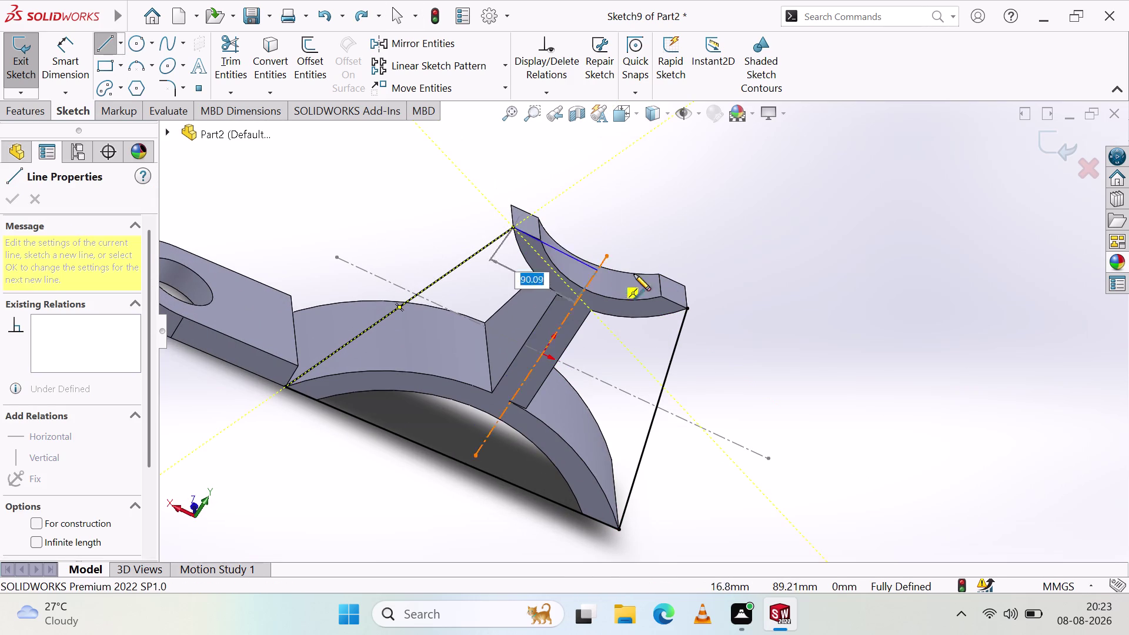
click(688, 310)
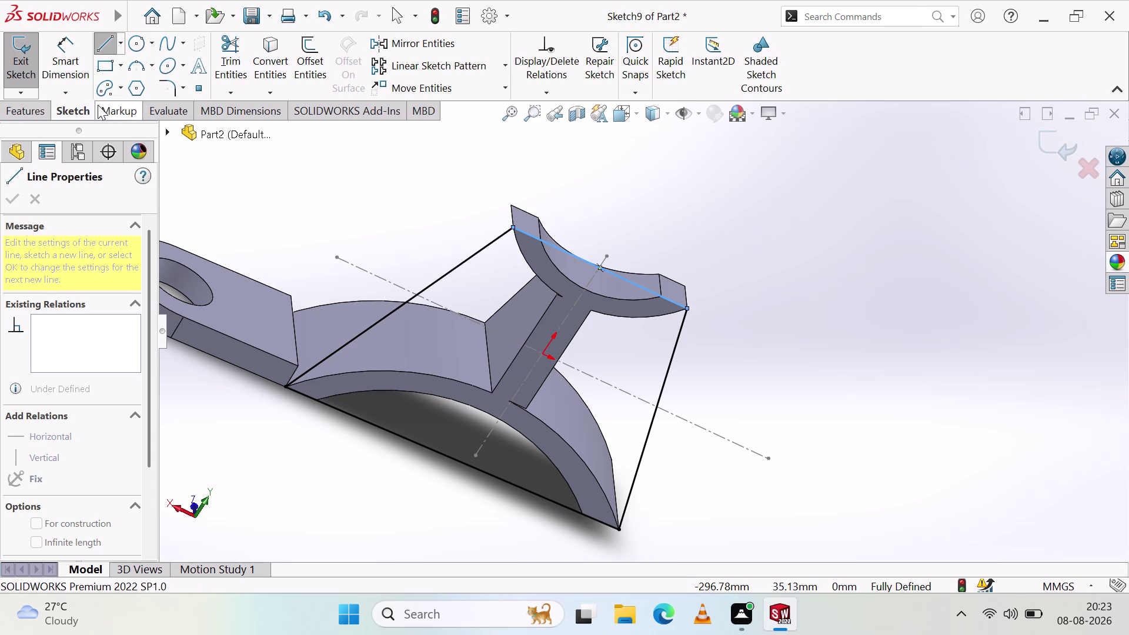
click(26, 107)
Extrude the tapered profile into the 20 mm Boss-Extrude6 plate, then select Right Plane.
click(41, 57)
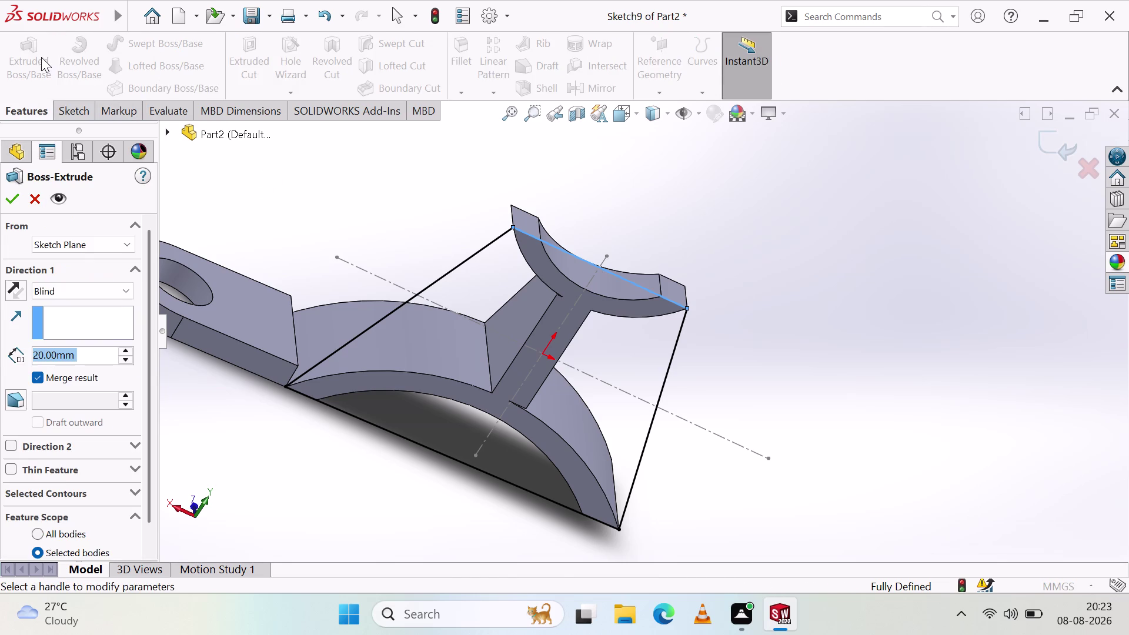
click(18, 205)
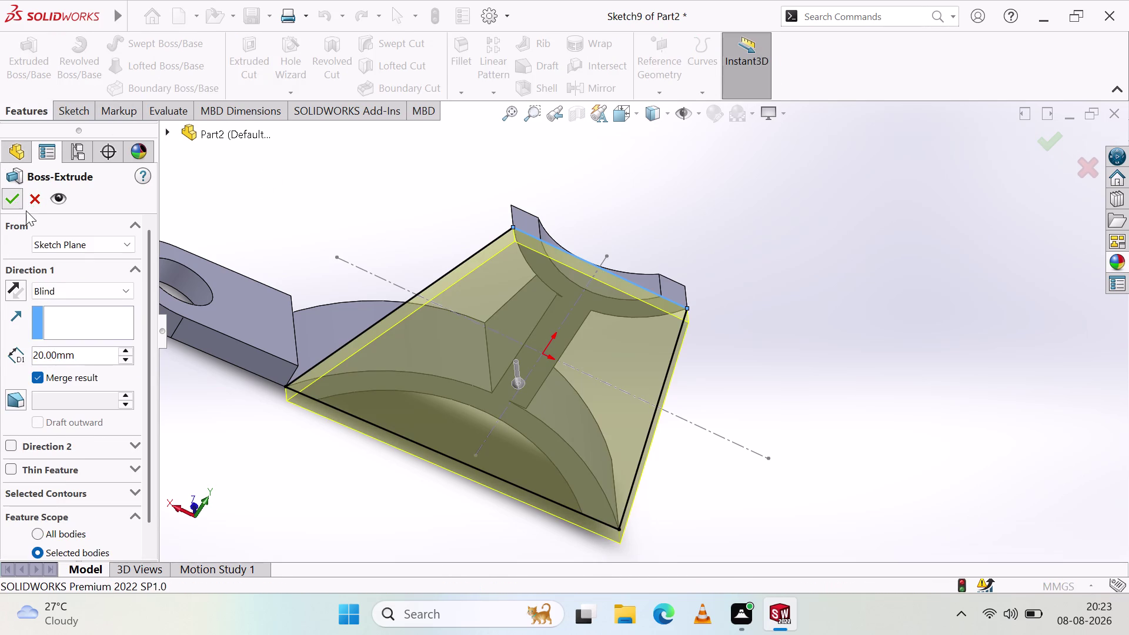
middle_drag(371, 230, 518, 553)
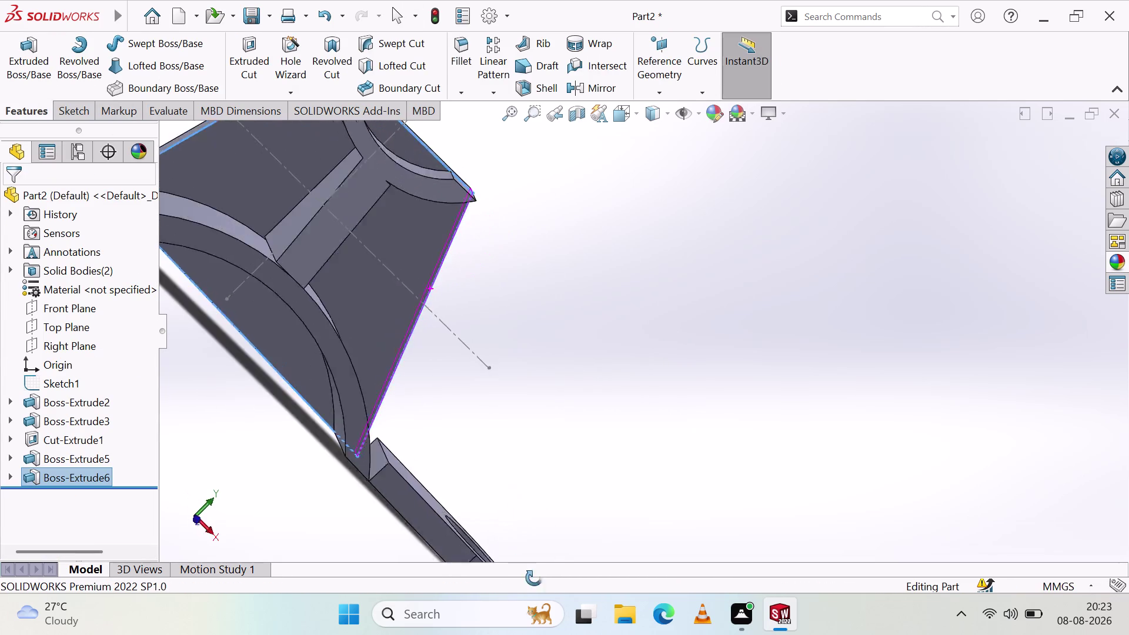
middle_drag(518, 553, 472, 523)
middle_click(471, 520)
scroll(up, 3)
scroll(up, 3)
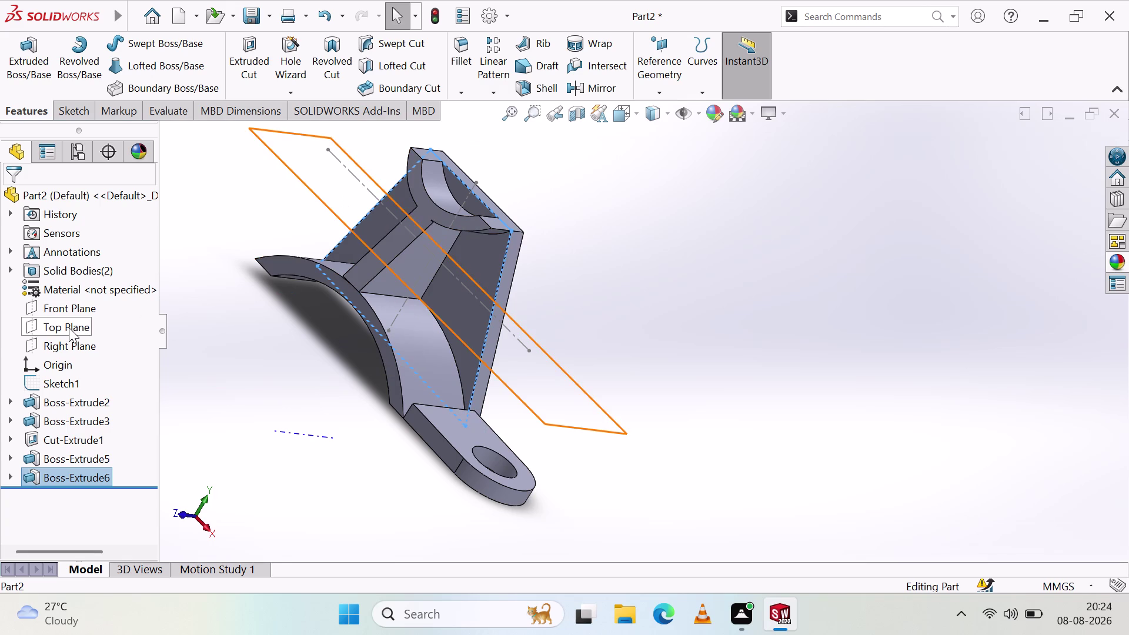
click(66, 348)
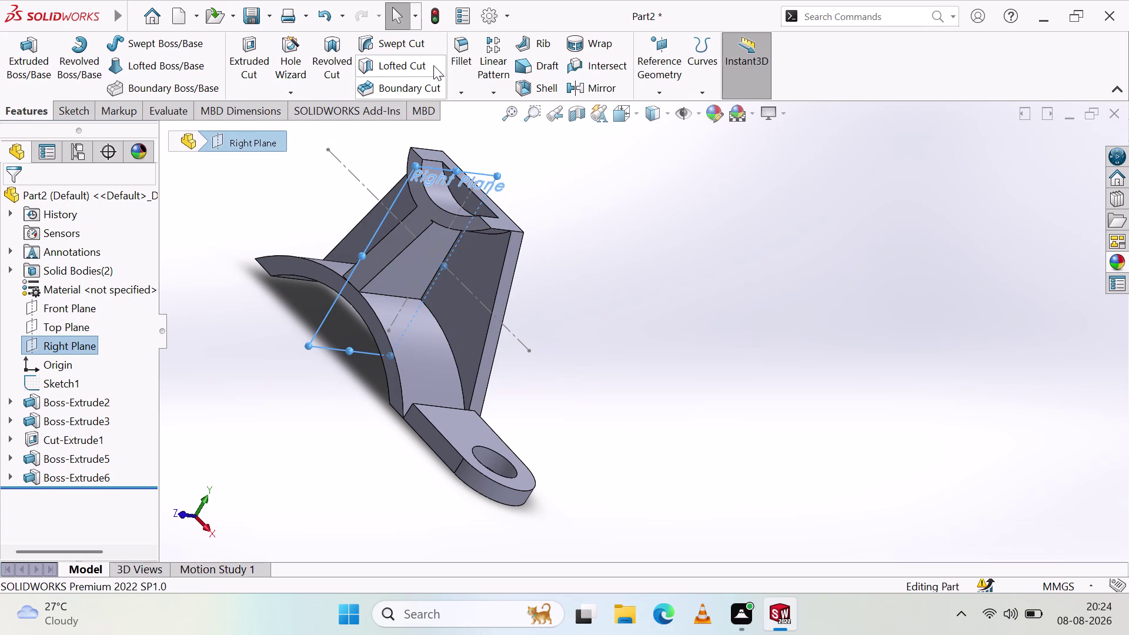
Begin a mirror, pick a lug face by mistake, and cancel the setup.
click(600, 83)
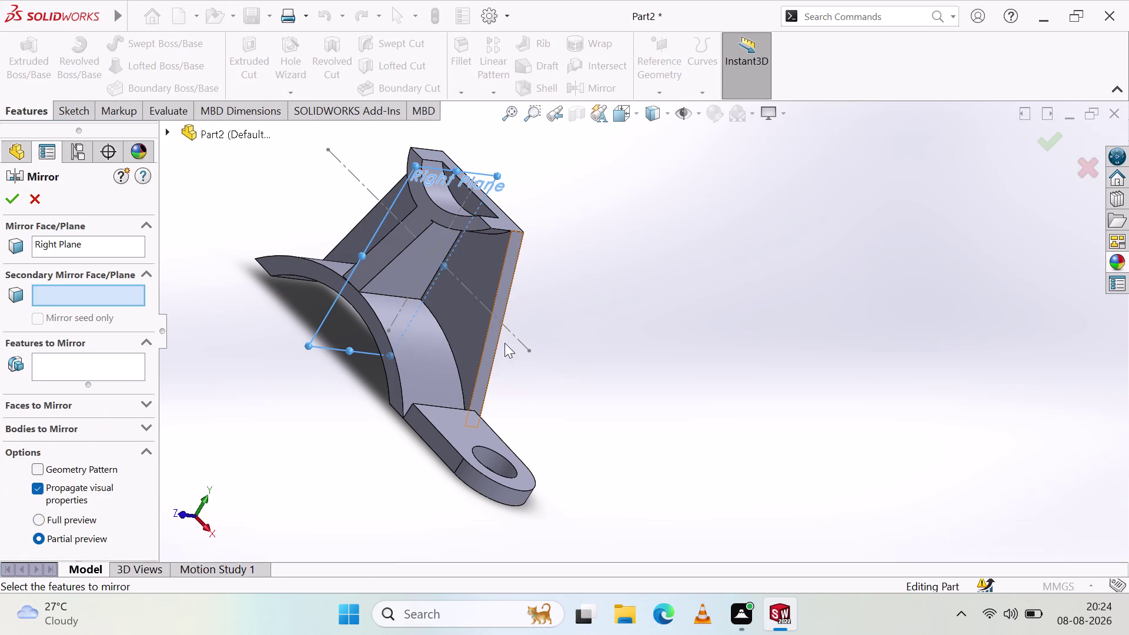
click(469, 446)
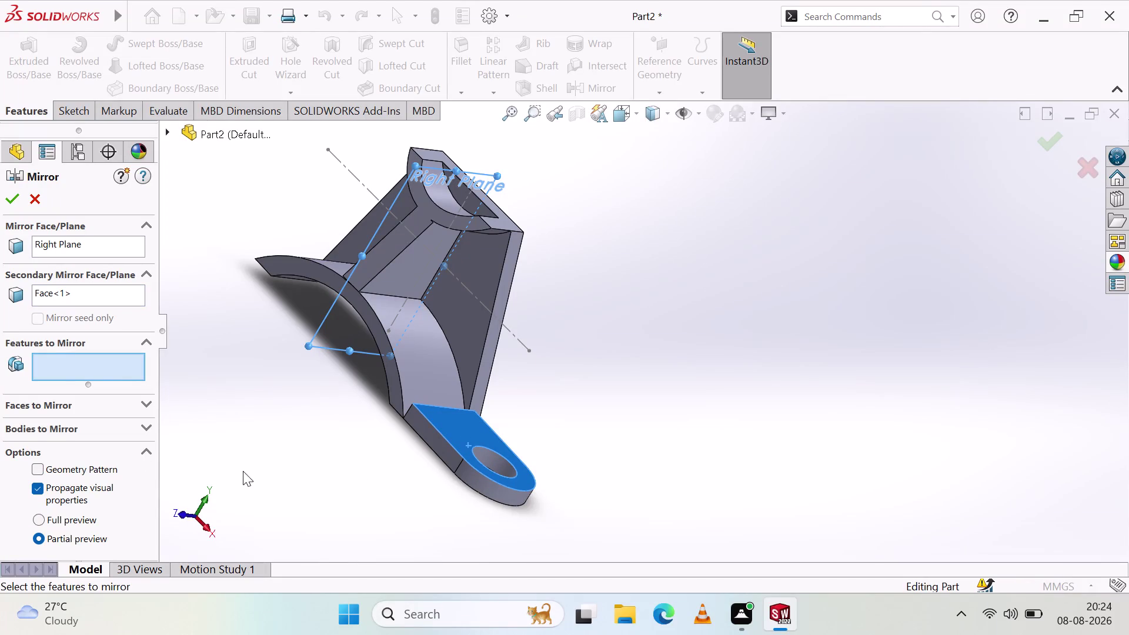
click(128, 370)
drag(24, 184, 27, 197)
click(36, 206)
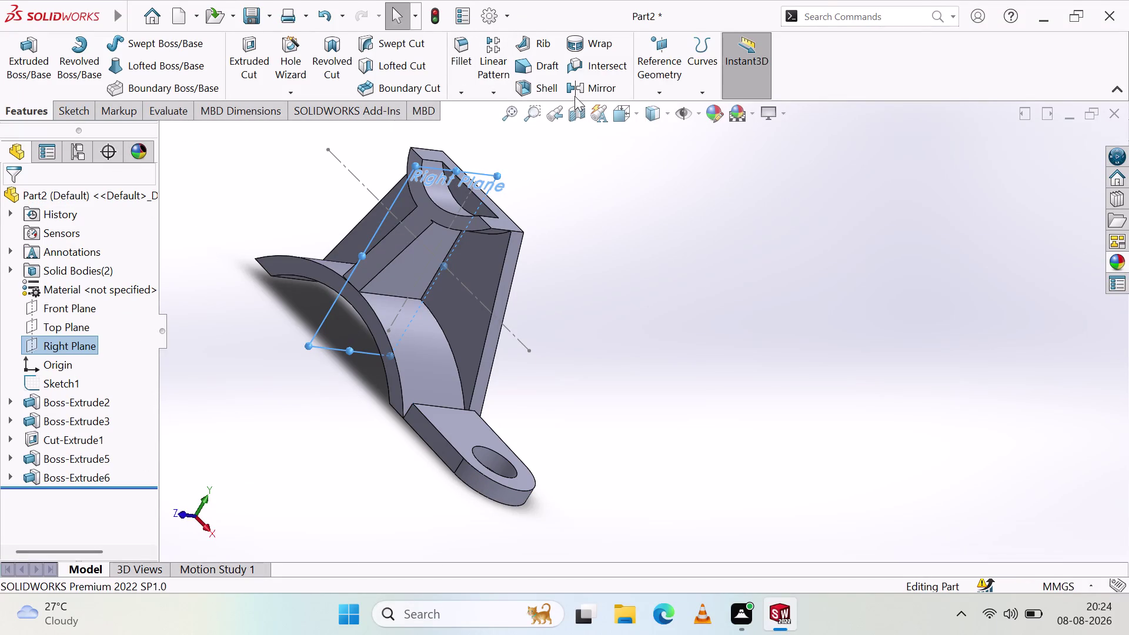
Mirror the Boss-Extrude5 lug body across the Right Plane, creating Mirror1.
click(585, 89)
click(60, 433)
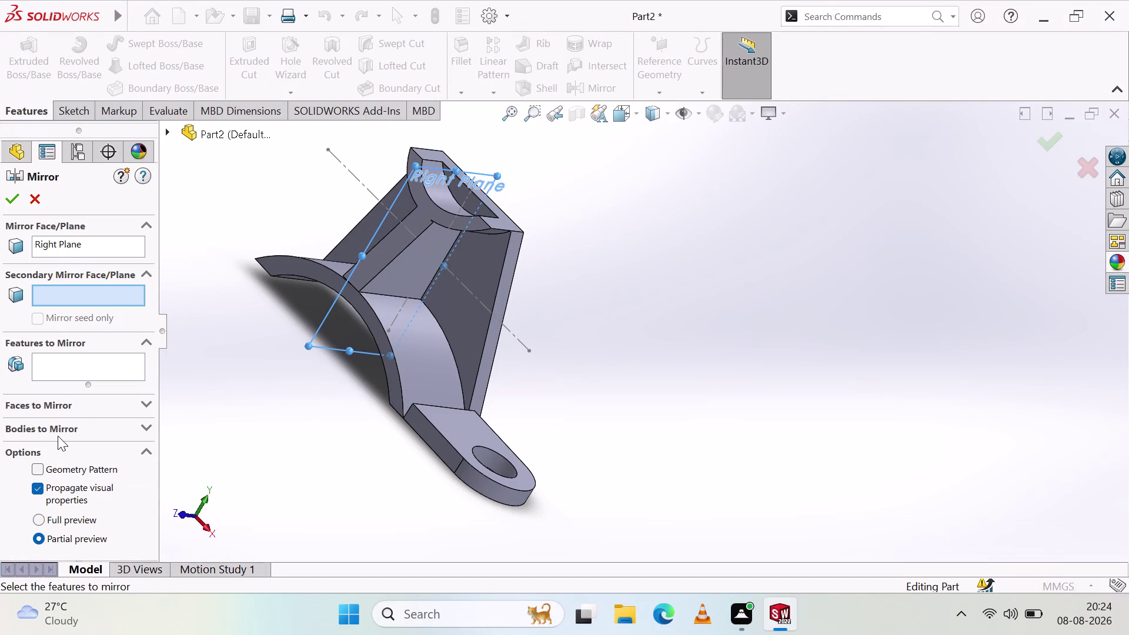
click(85, 413)
click(90, 426)
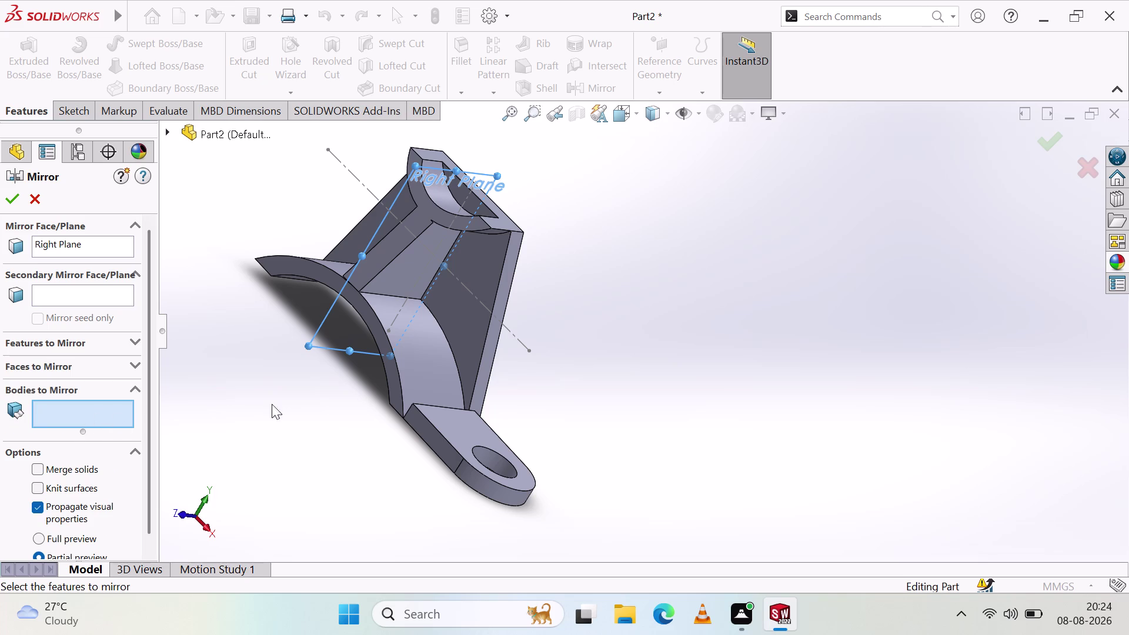
click(438, 421)
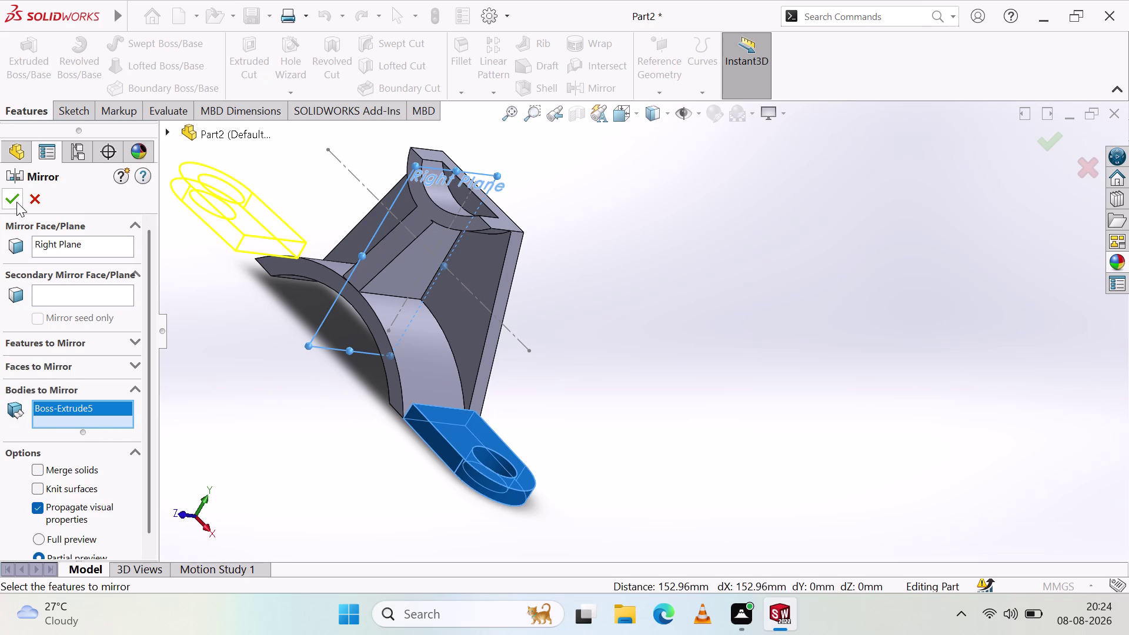
click(16, 201)
middle_drag(271, 381, 326, 438)
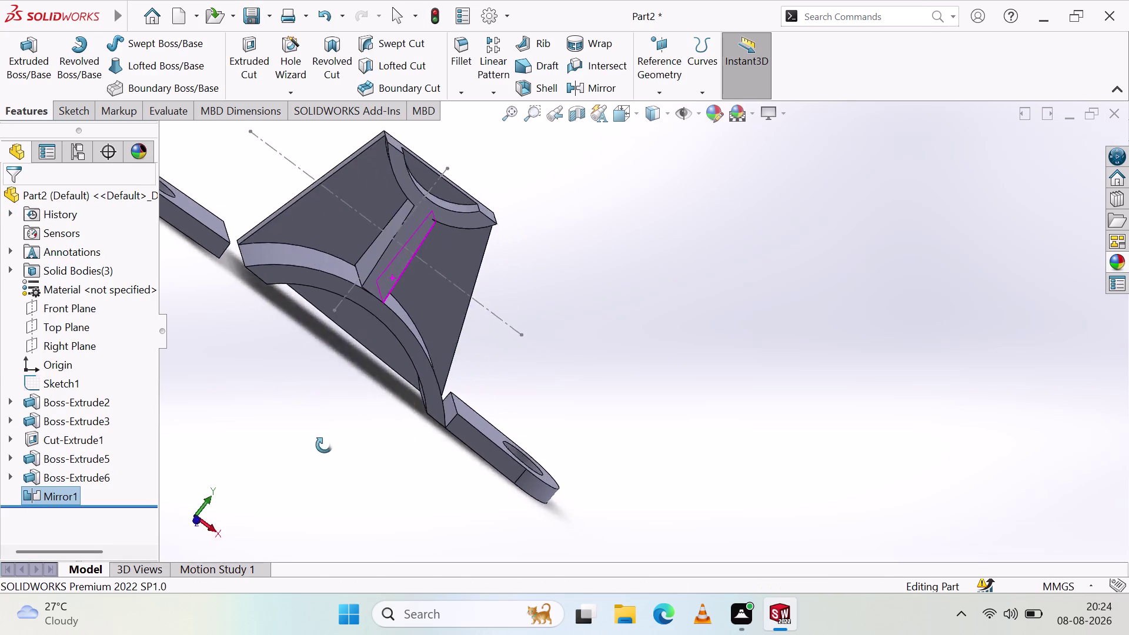
middle_drag(326, 438, 258, 523)
middle_drag(258, 517, 264, 500)
scroll(up, 3)
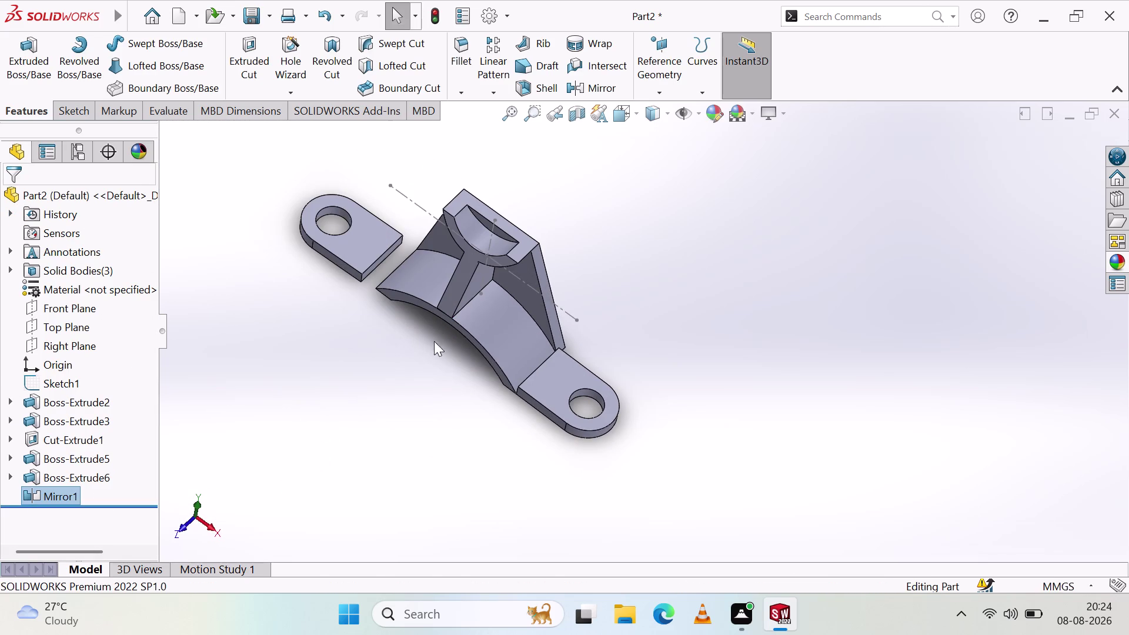
middle_drag(492, 373, 509, 392)
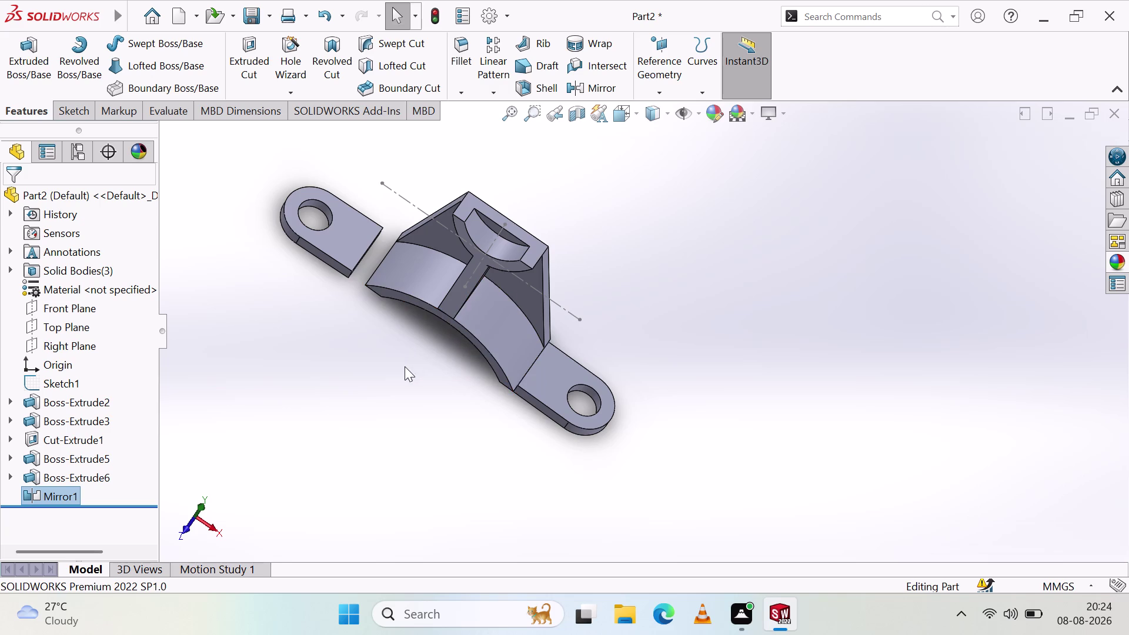
scroll(up, 3)
middle_drag(530, 397, 571, 305)
scroll(up, 3)
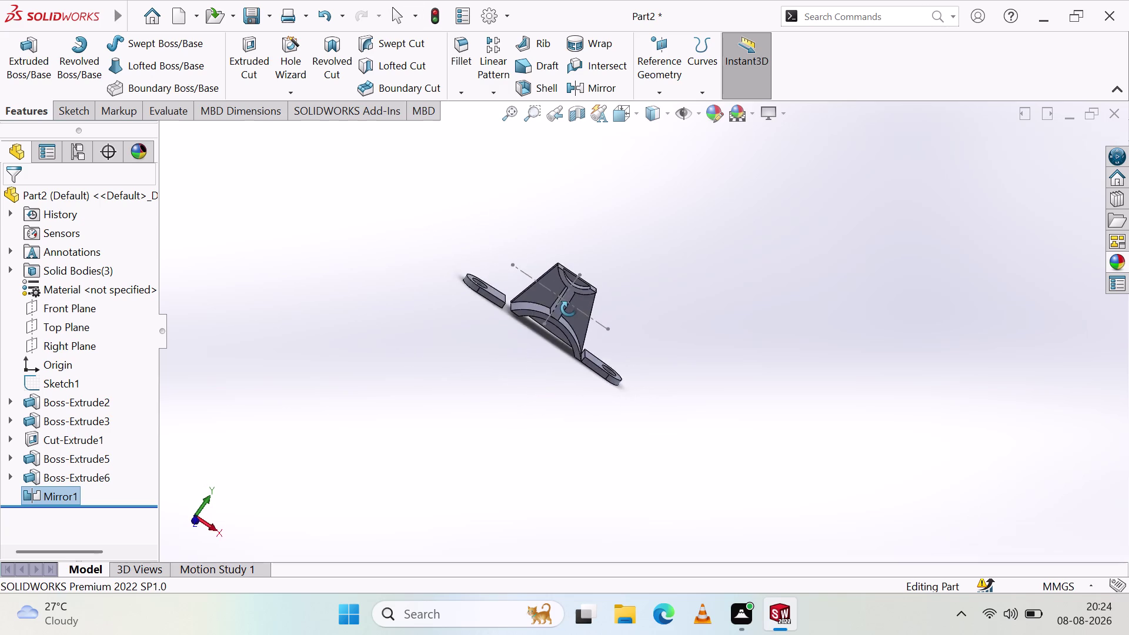
middle_drag(570, 306, 563, 309)
scroll(up, 3)
scroll(down, 3)
scroll(down, 3)
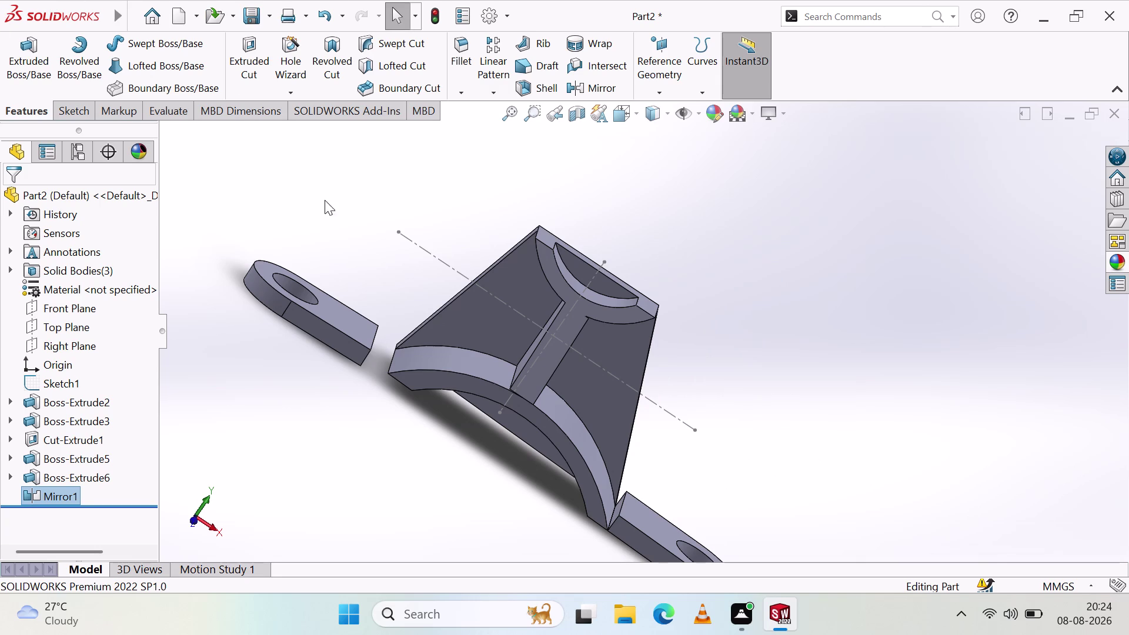
scroll(up, 3)
scroll(up, 3)
middle_drag(710, 487, 741, 468)
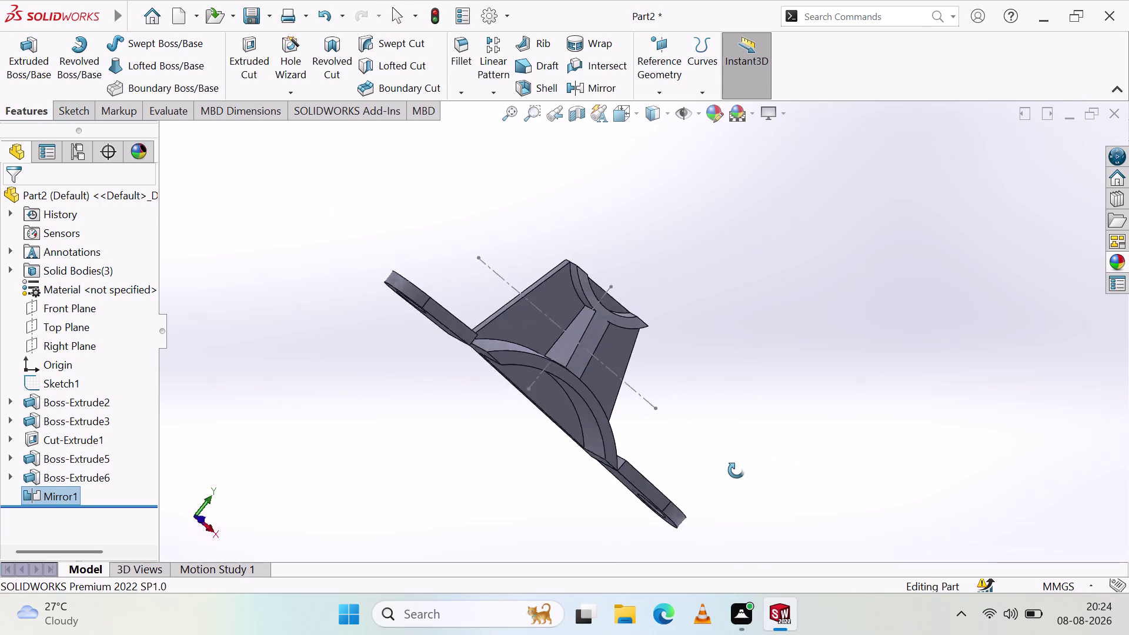
middle_drag(741, 469, 683, 451)
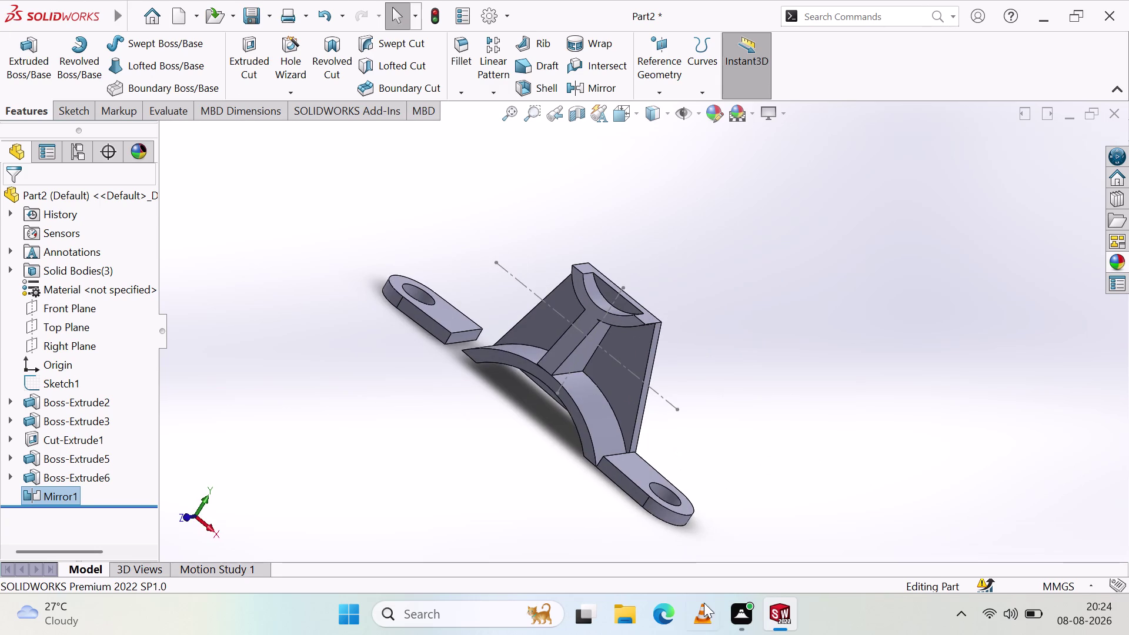